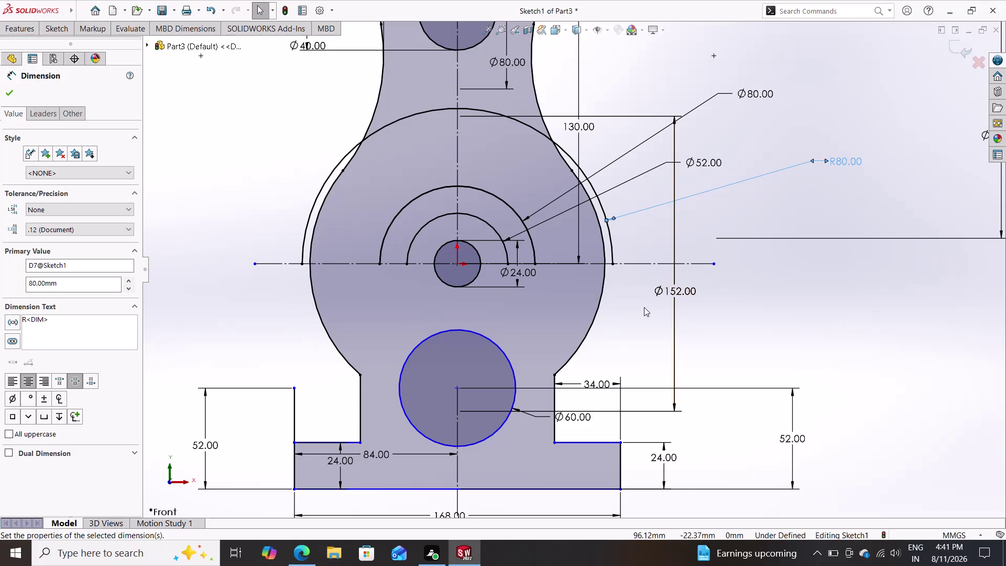
Cancel the pending R80 dimension on the outer lever-head arc.
key(Delete)
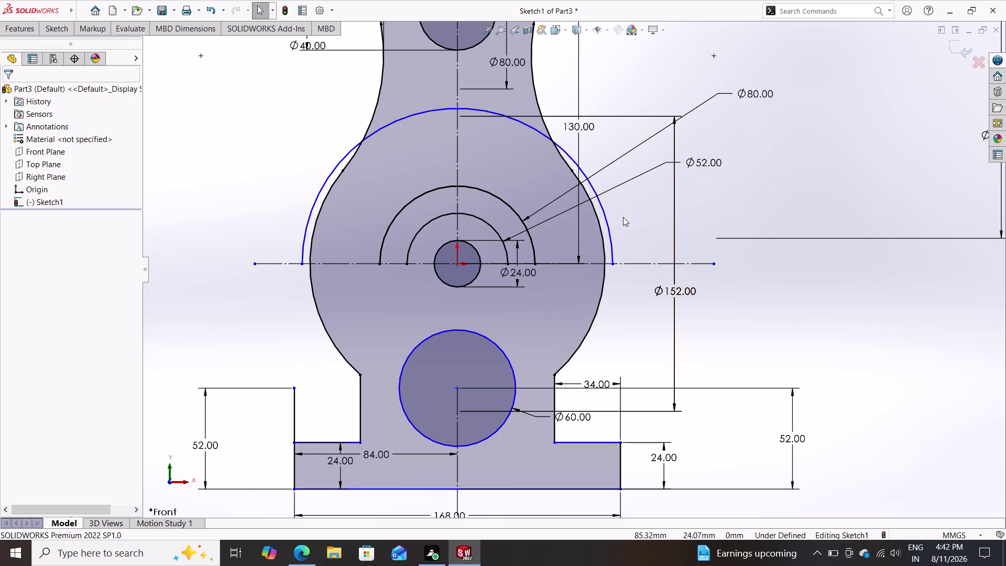
key(Delete)
key(Escape)
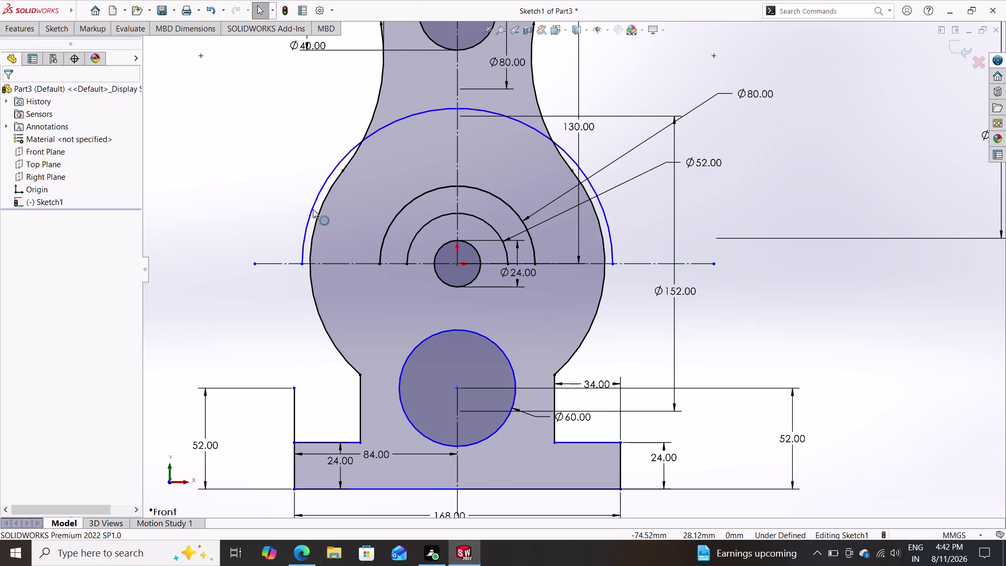
Delete the large outer arc sticking out beyond the lever head.
click(312, 209)
key(Delete)
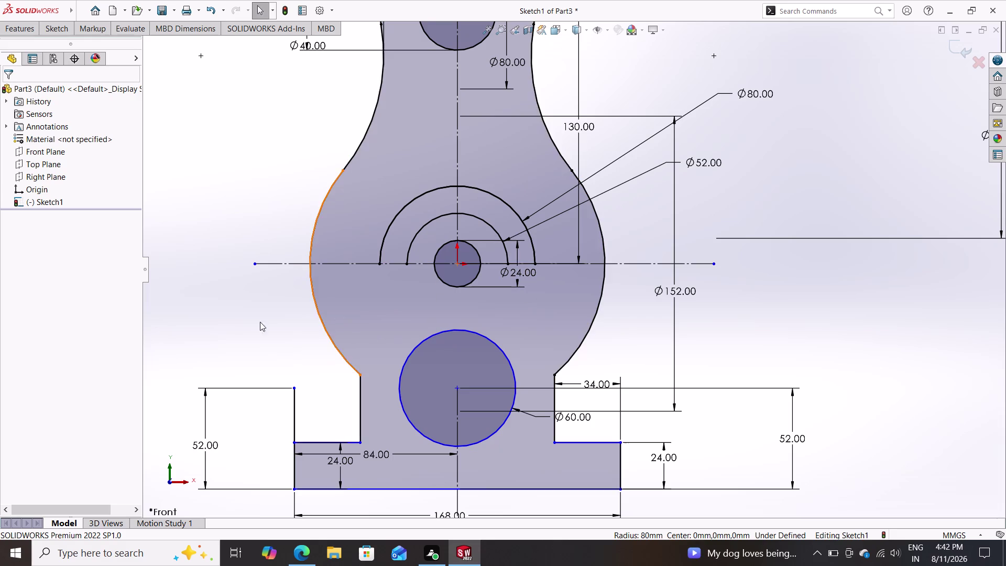
click(40, 34)
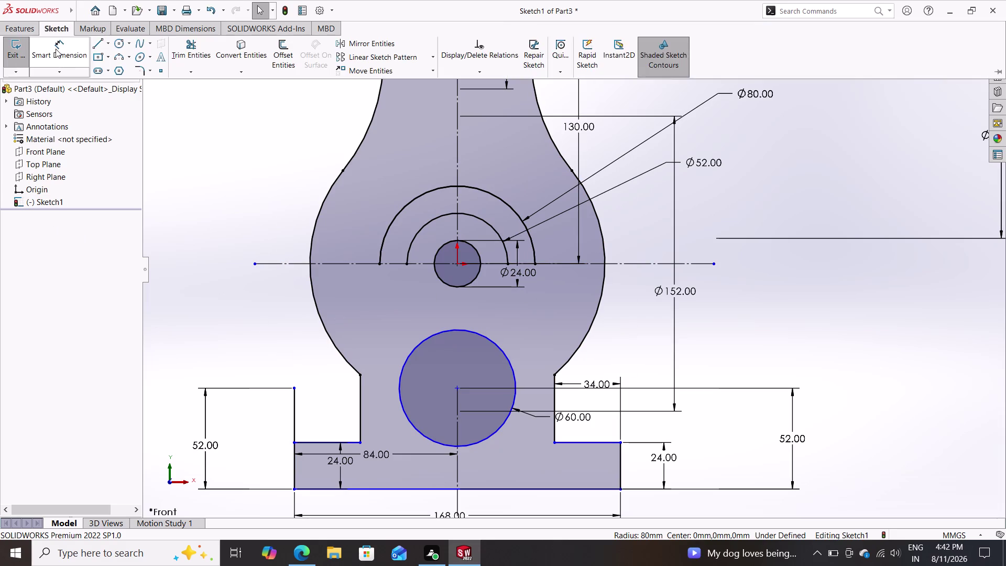
click(55, 48)
click(454, 387)
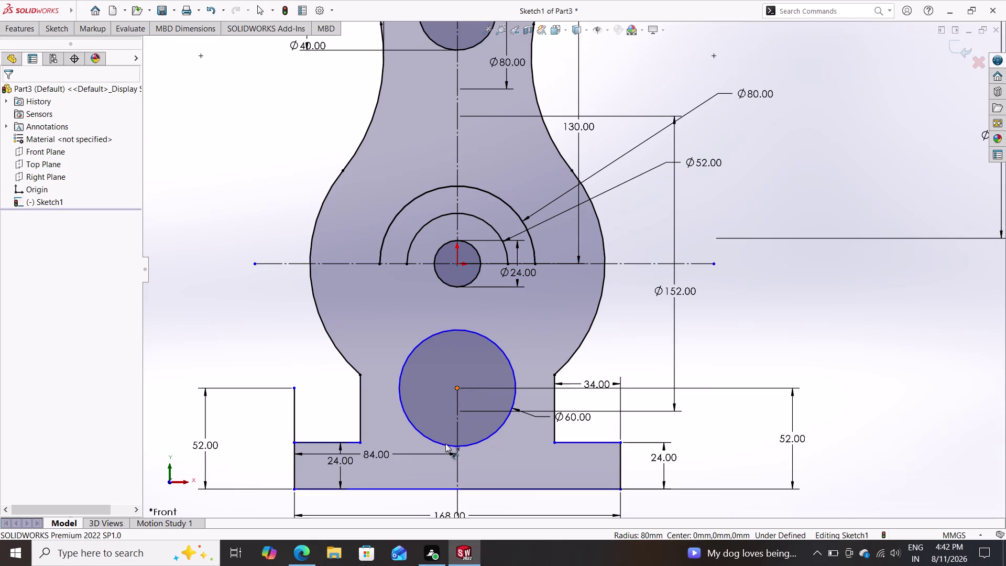
double_click(455, 486)
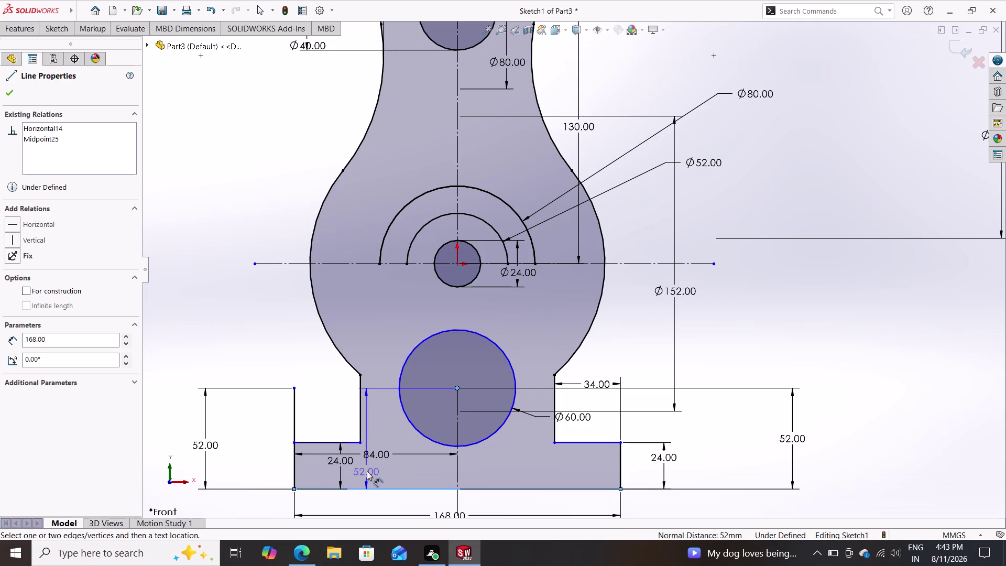
key(Escape)
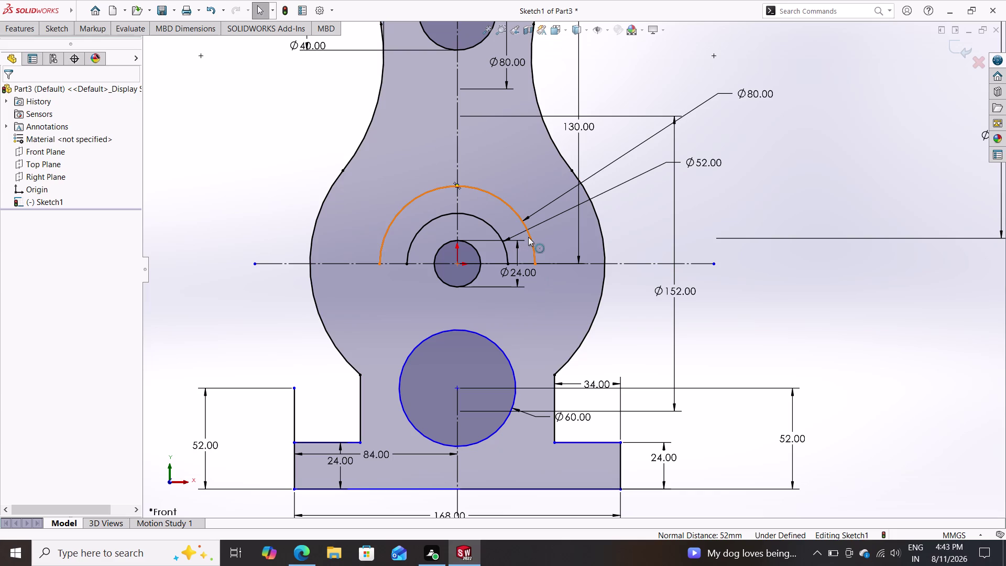
key(Escape)
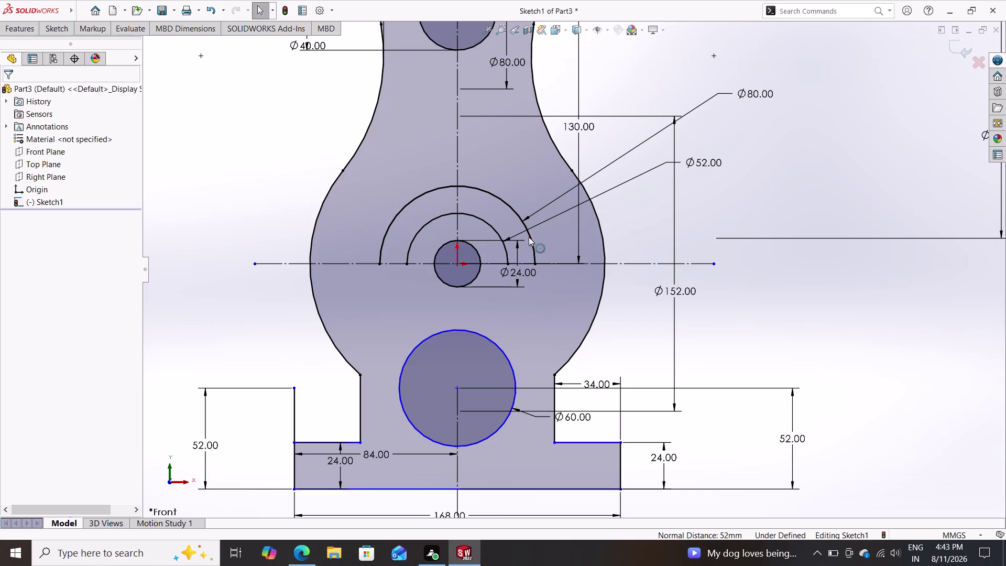
Delete the Ø80 arc around the centre hole and its diameter dimension.
click(530, 237)
key(Delete)
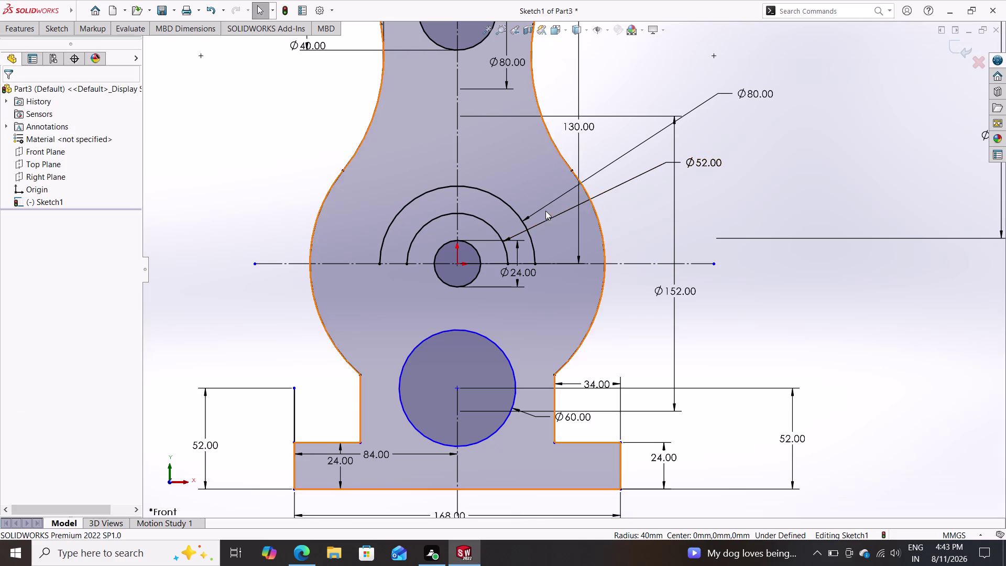
click(655, 132)
key(Delete)
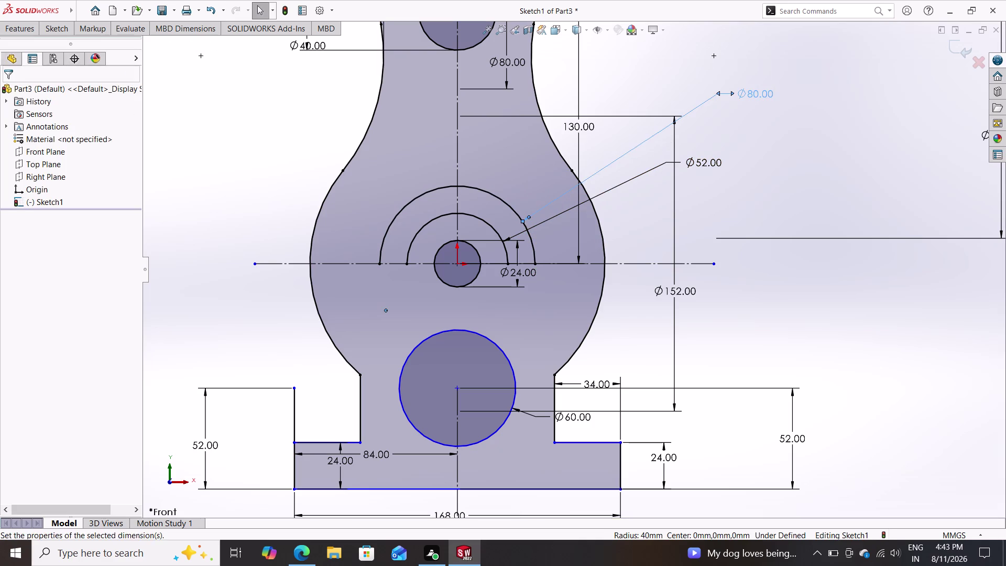
double_click(520, 215)
key(Delete)
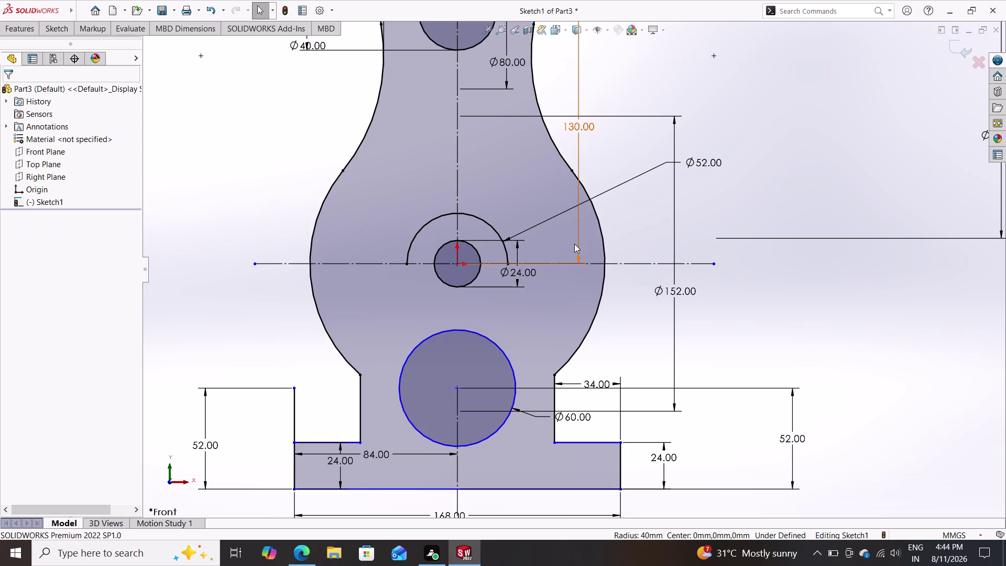
Delete the Ø52 arc, leaving only the Ø24 hole.
click(632, 176)
key(Delete)
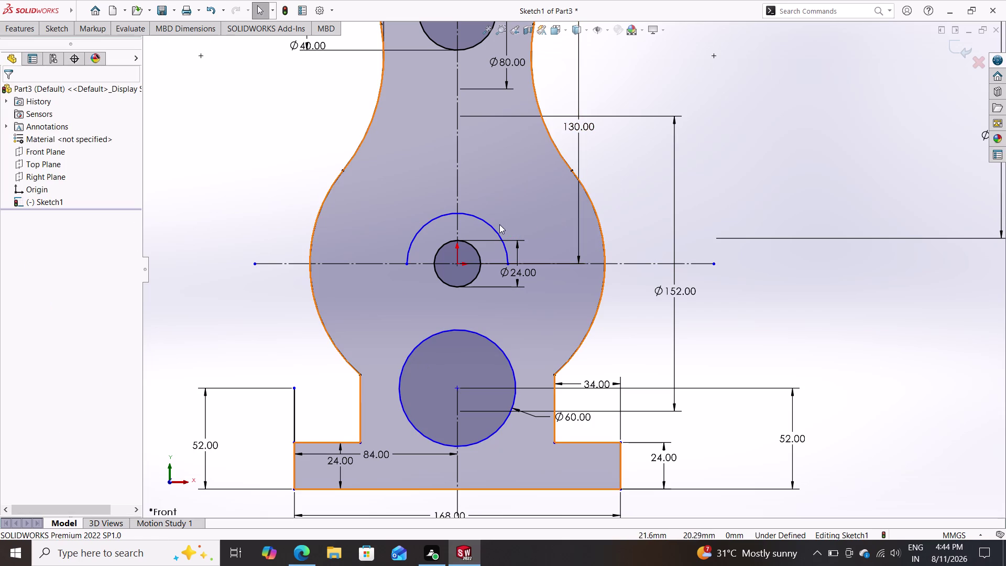
click(494, 228)
key(Delete)
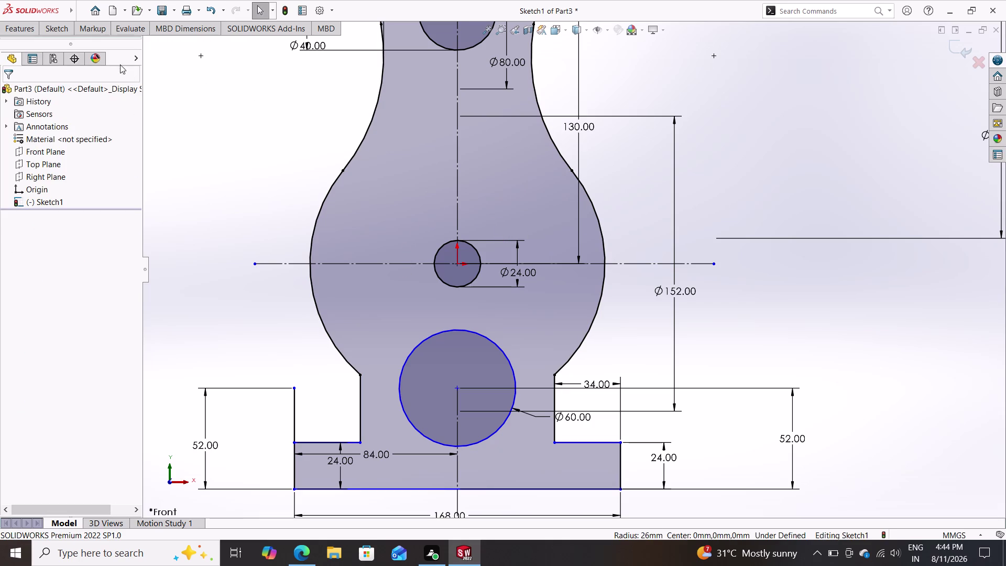
click(51, 36)
Draw a circle centred on the origin around the Ø24 hole.
click(52, 33)
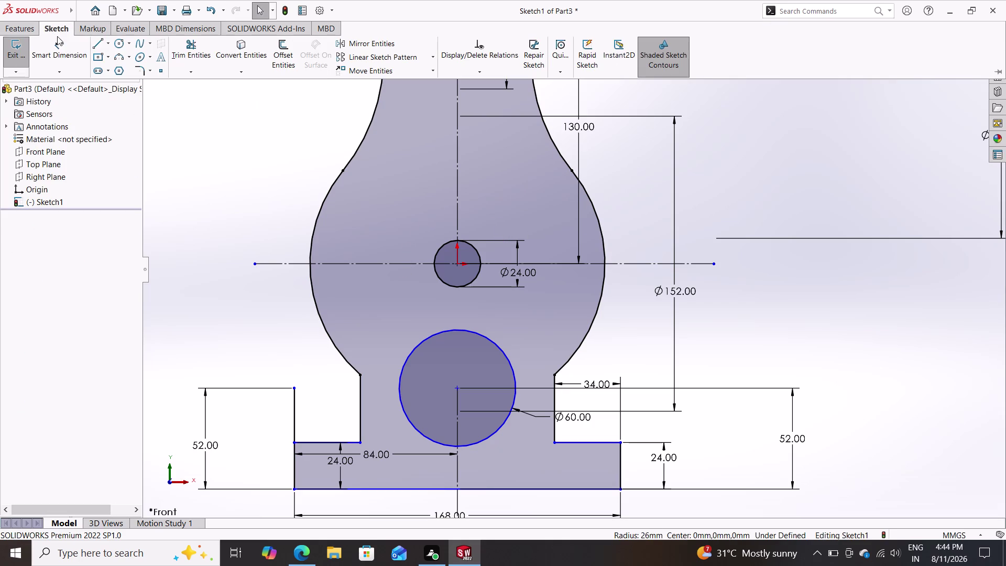
click(112, 46)
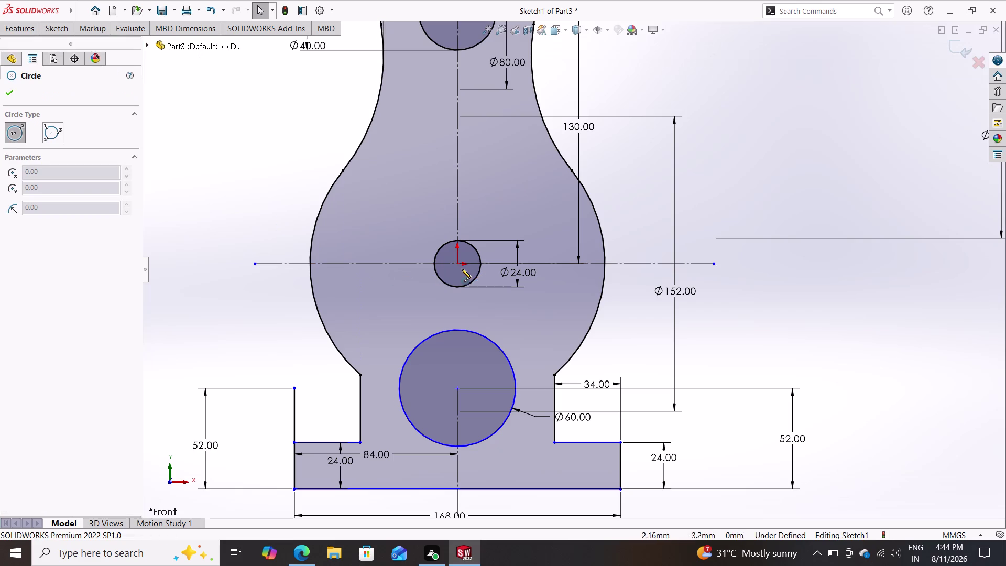
click(459, 264)
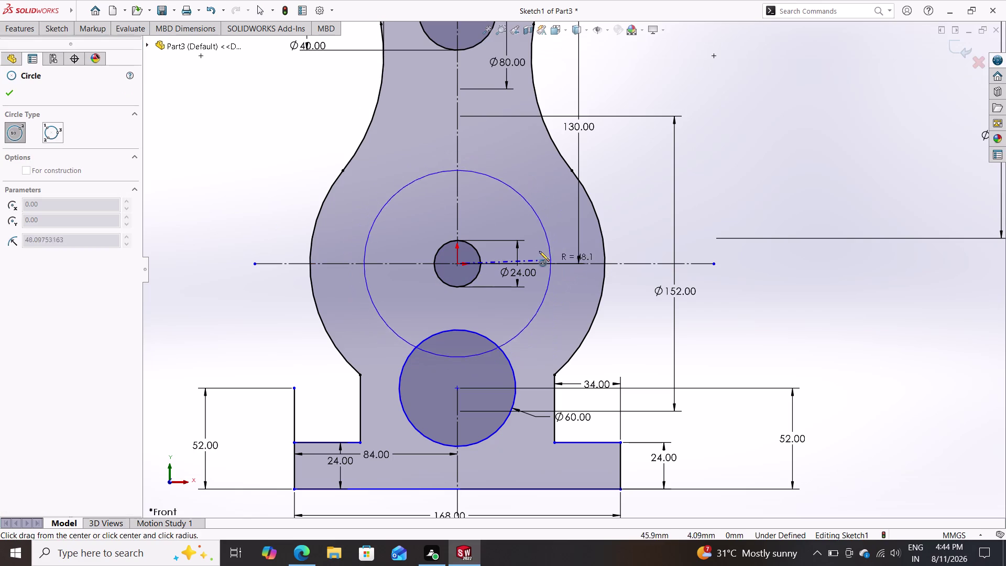
click(534, 241)
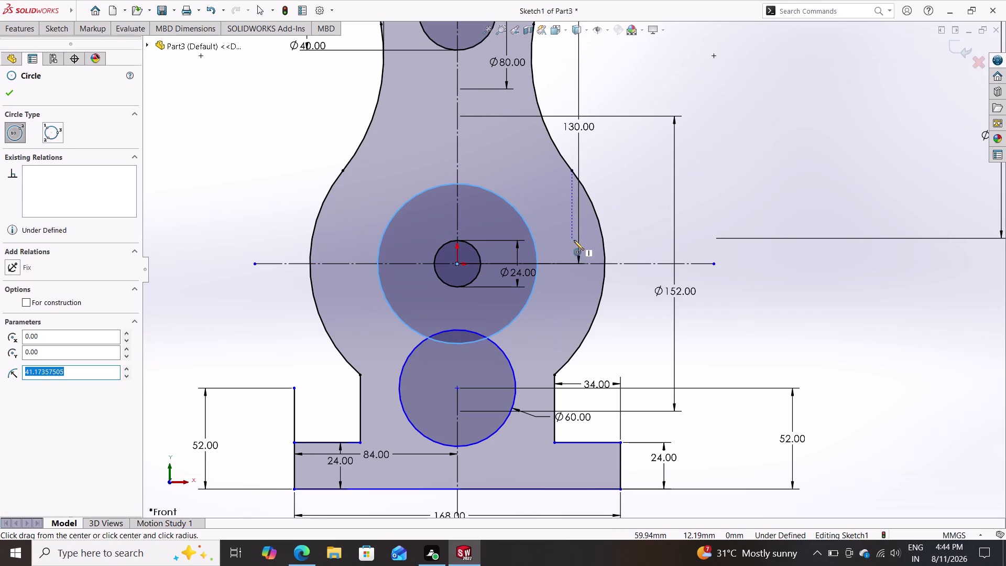
key(Escape)
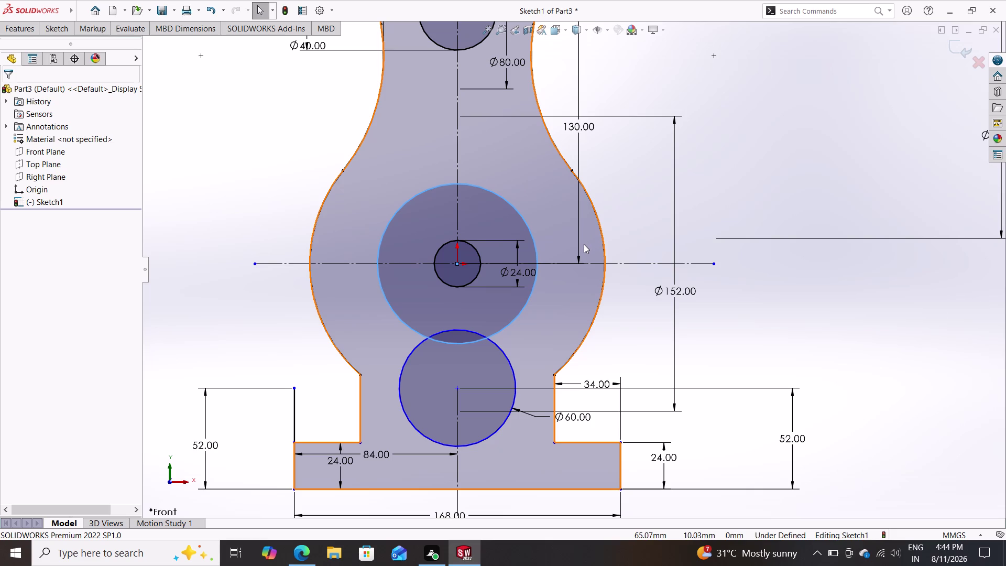
Dimension the new circle to Ø52 by entering 26+26.
click(54, 26)
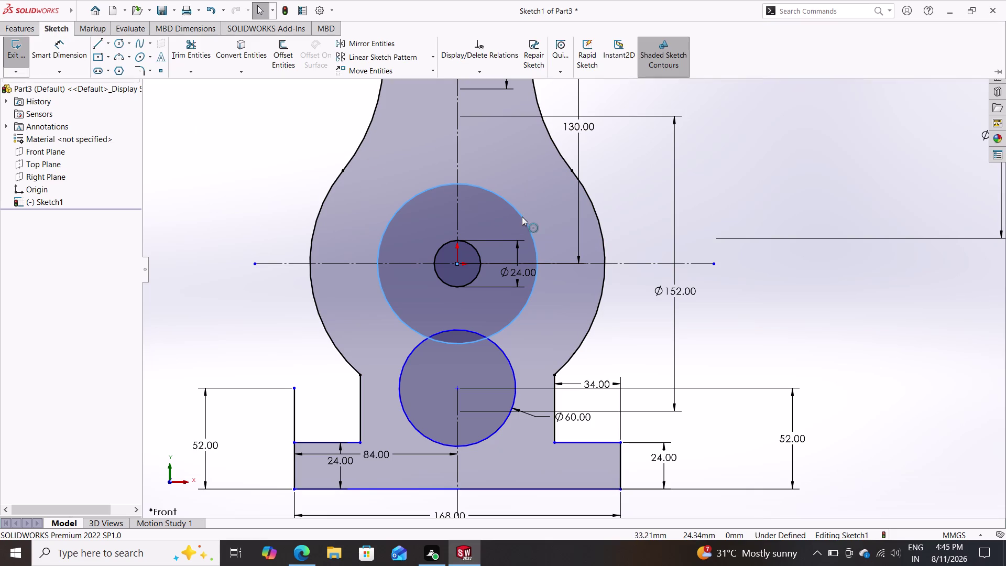
click(521, 216)
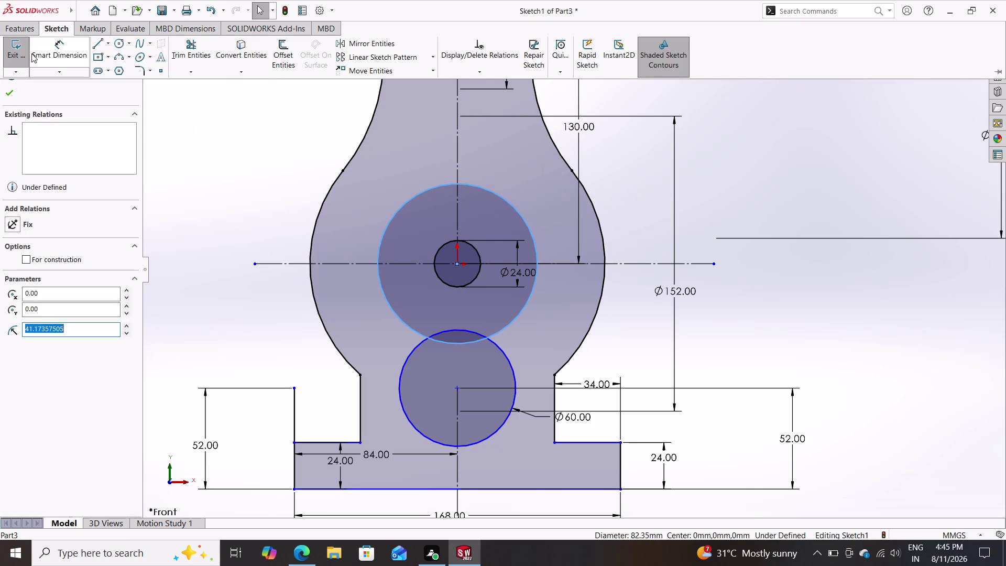
click(43, 46)
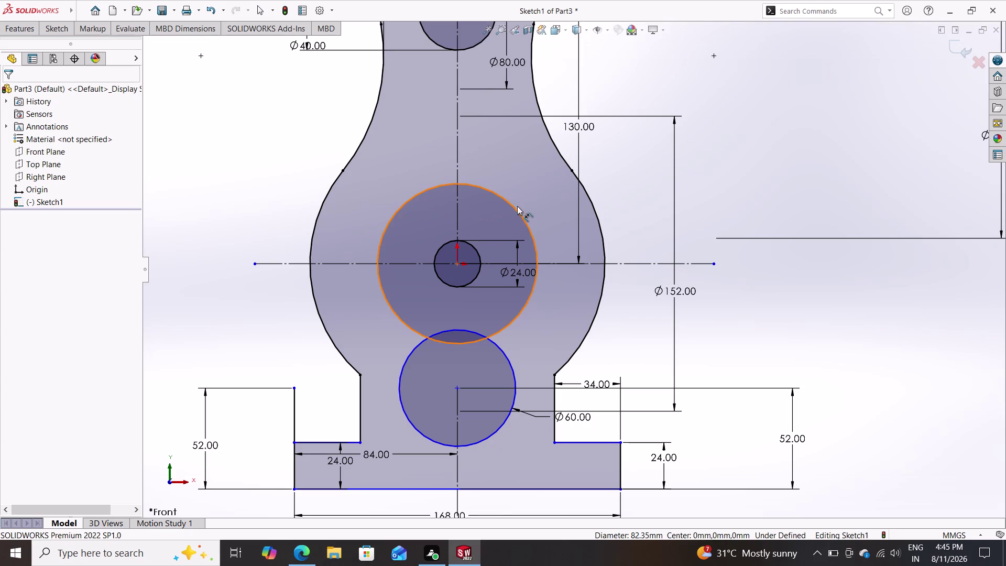
click(515, 210)
click(750, 142)
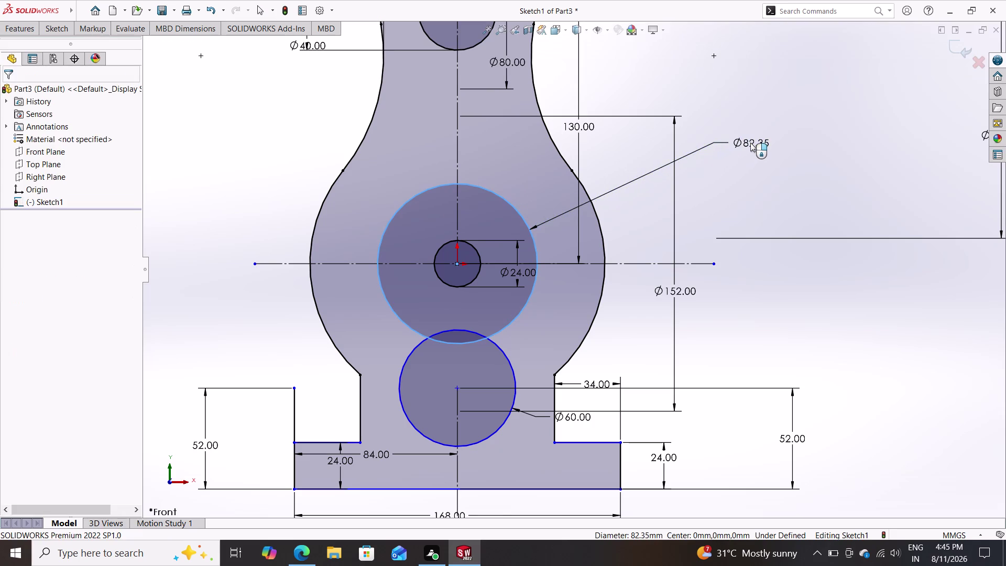
text(26+)
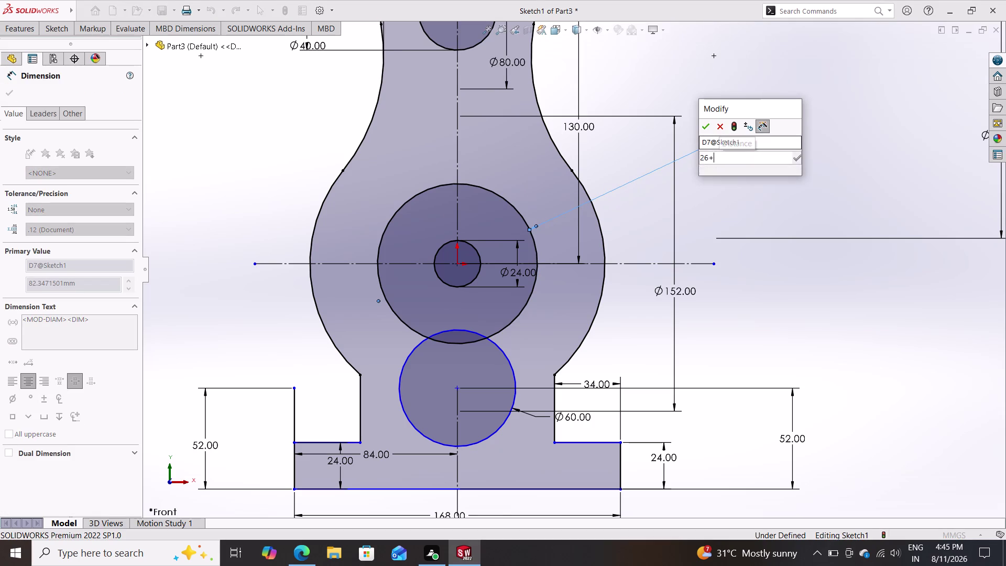
text(26)
key(Return)
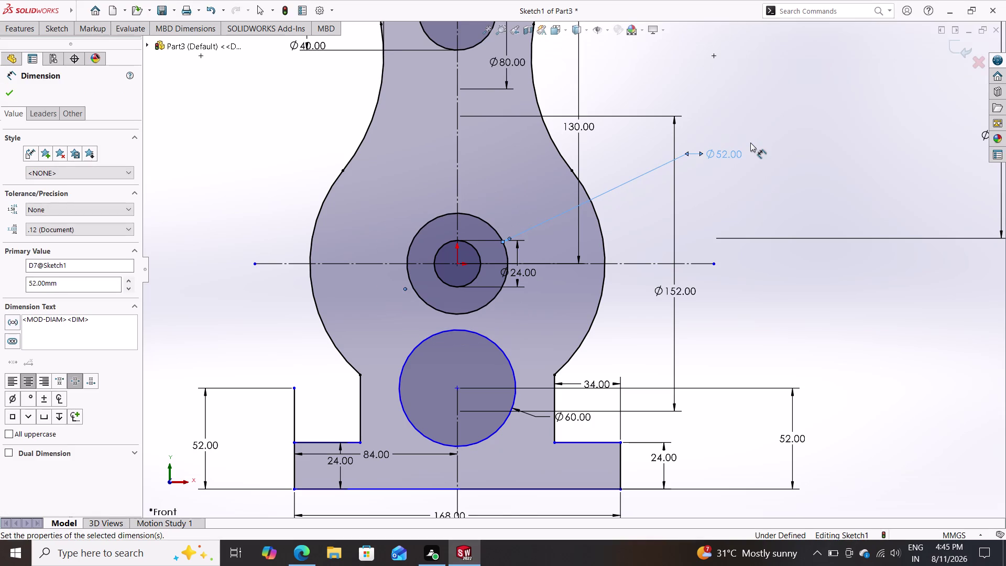
key(Escape)
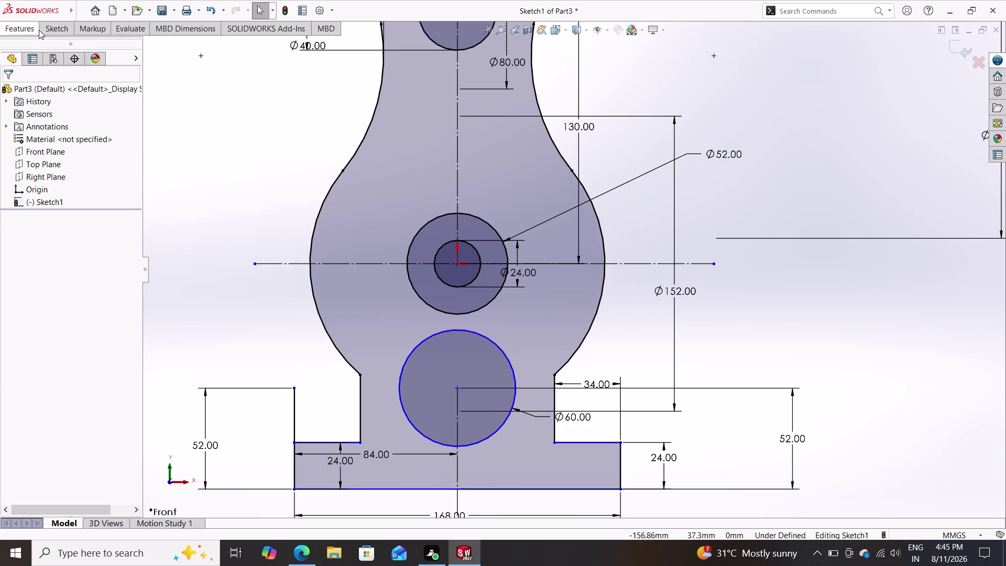
Trim the Ø52 circle down to a half-arc around the Ø24 hole.
click(51, 24)
click(68, 49)
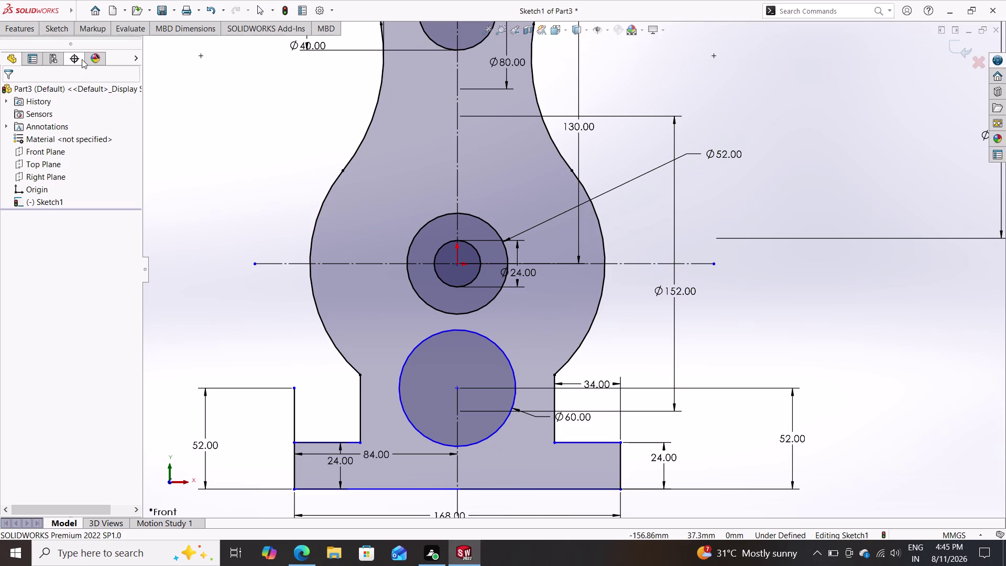
click(65, 29)
click(96, 30)
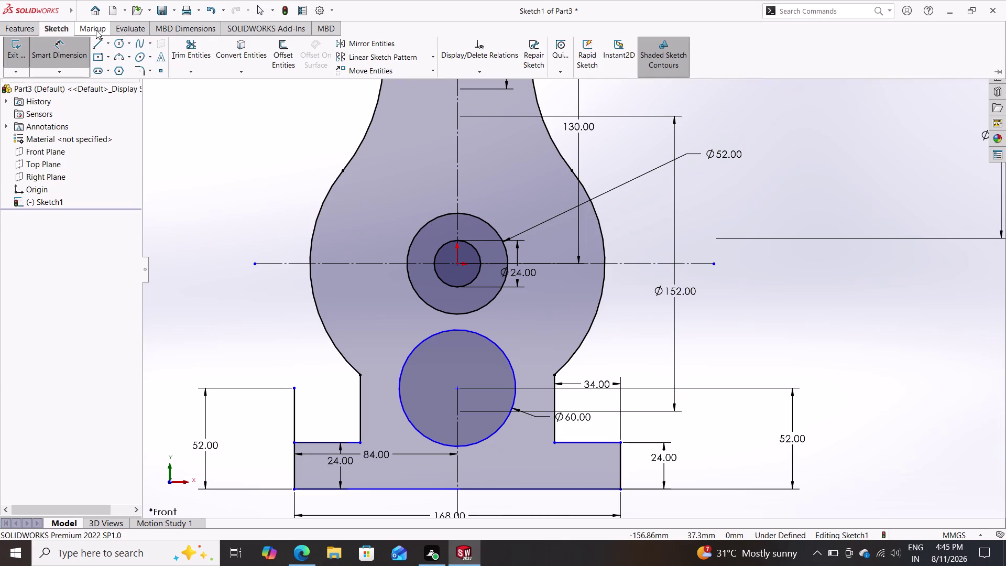
click(64, 29)
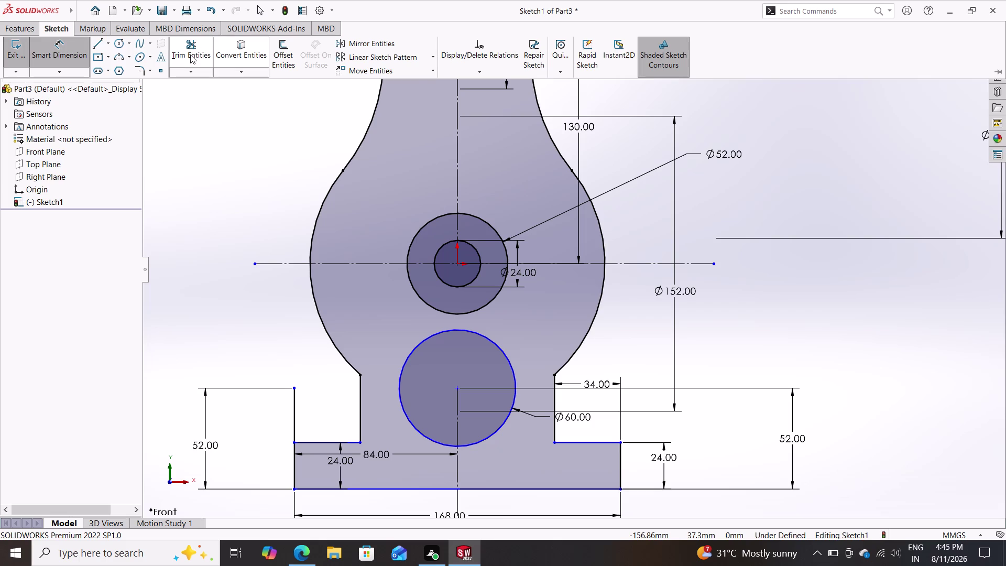
click(191, 55)
click(410, 286)
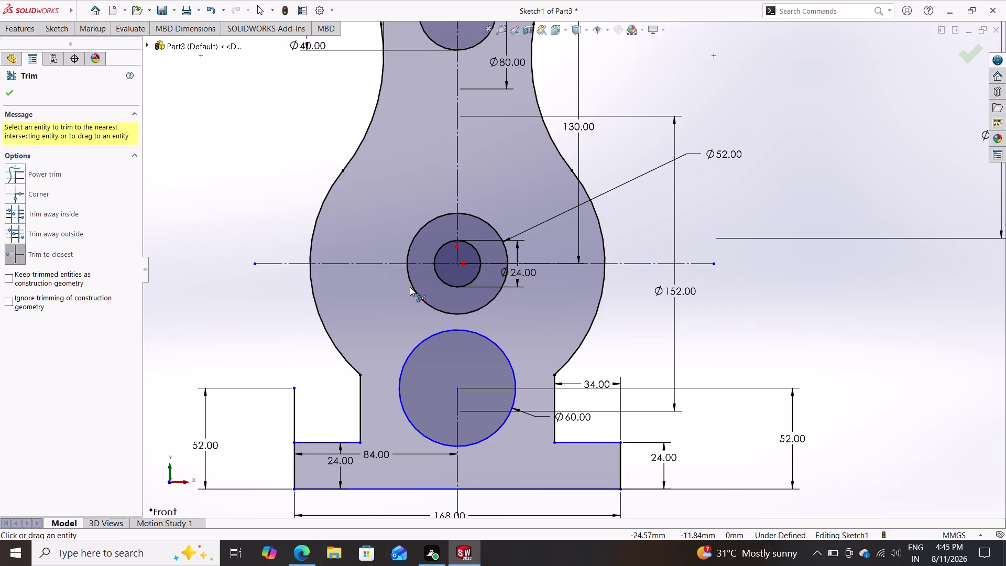
key(Escape)
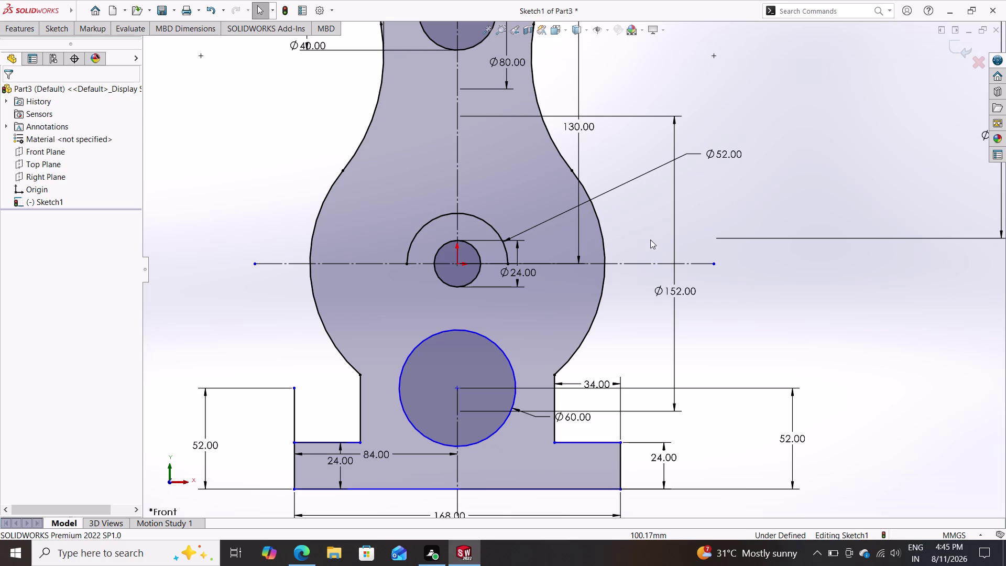
click(56, 32)
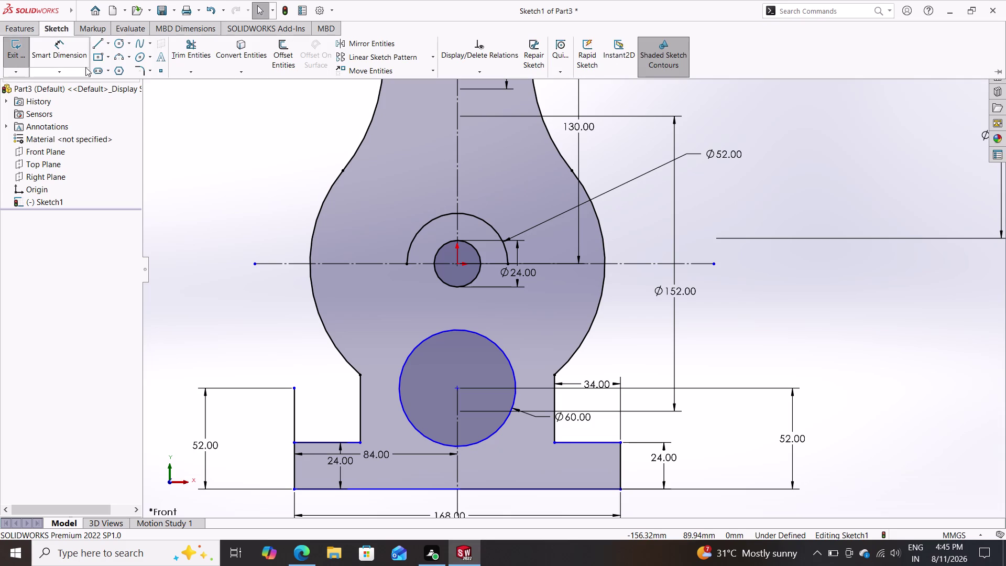
click(116, 42)
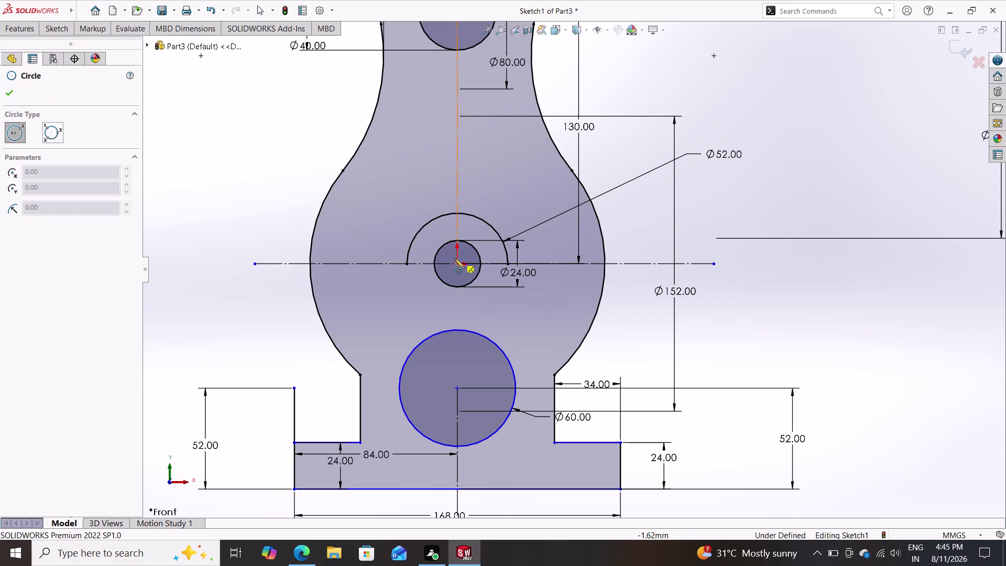
Draw an origin-centred circle and dimension it Ø72 (36+36).
click(456, 261)
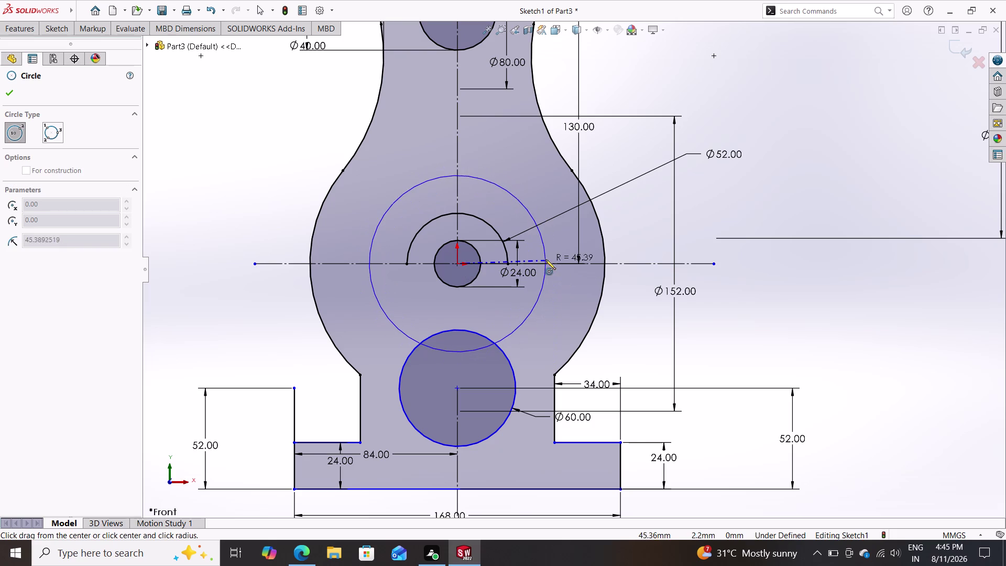
click(541, 256)
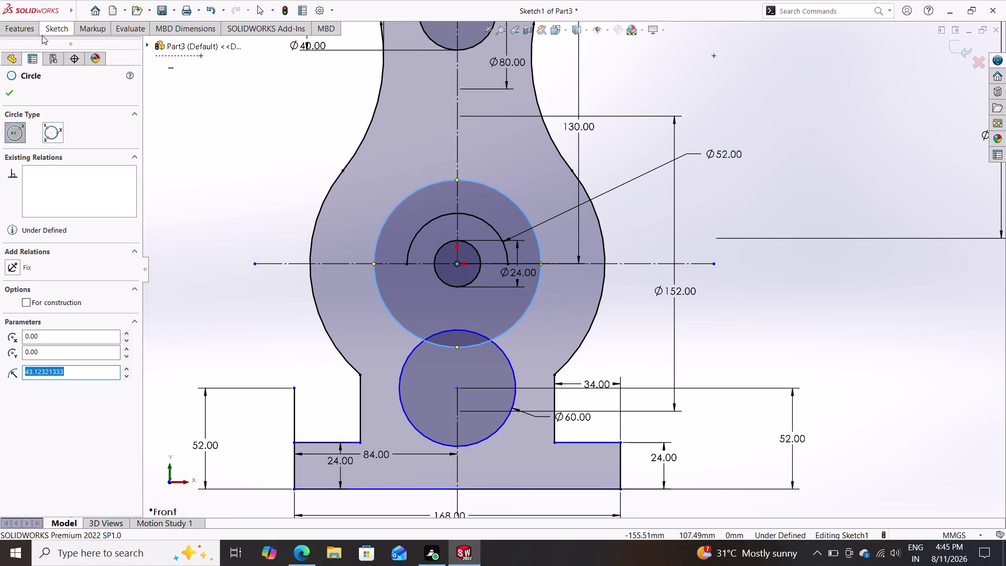
click(50, 30)
click(62, 48)
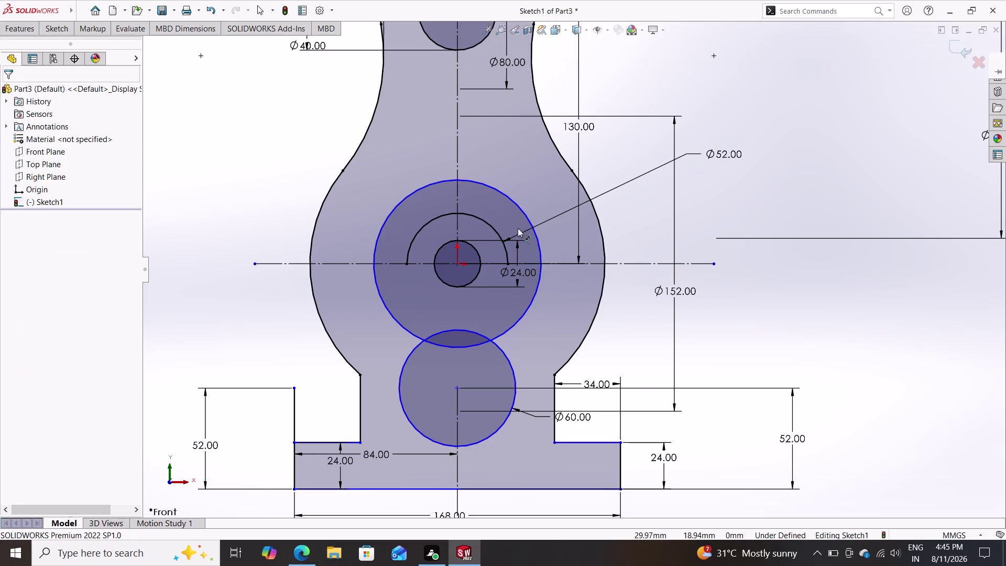
click(527, 220)
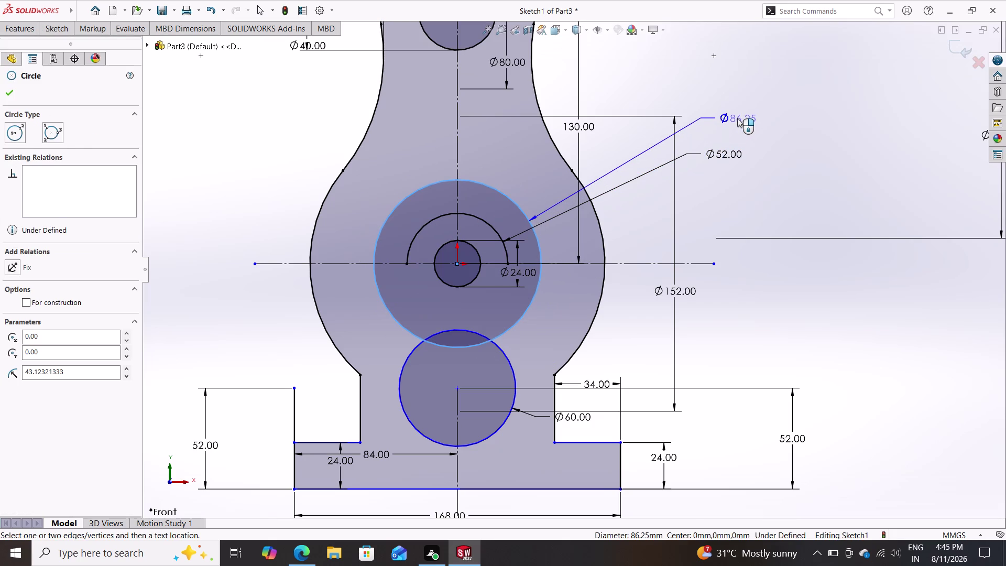
click(737, 118)
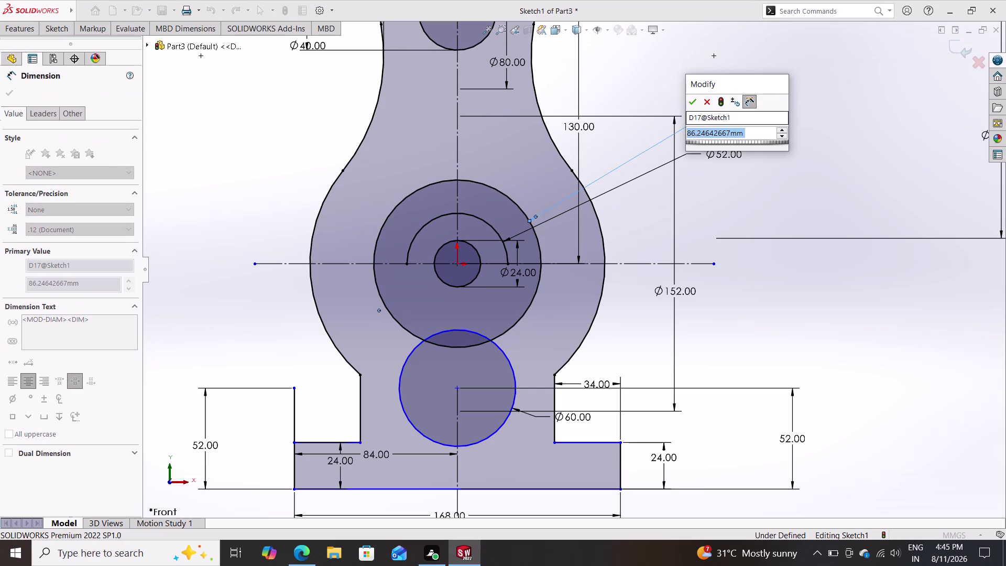
text(36+36)
key(Return)
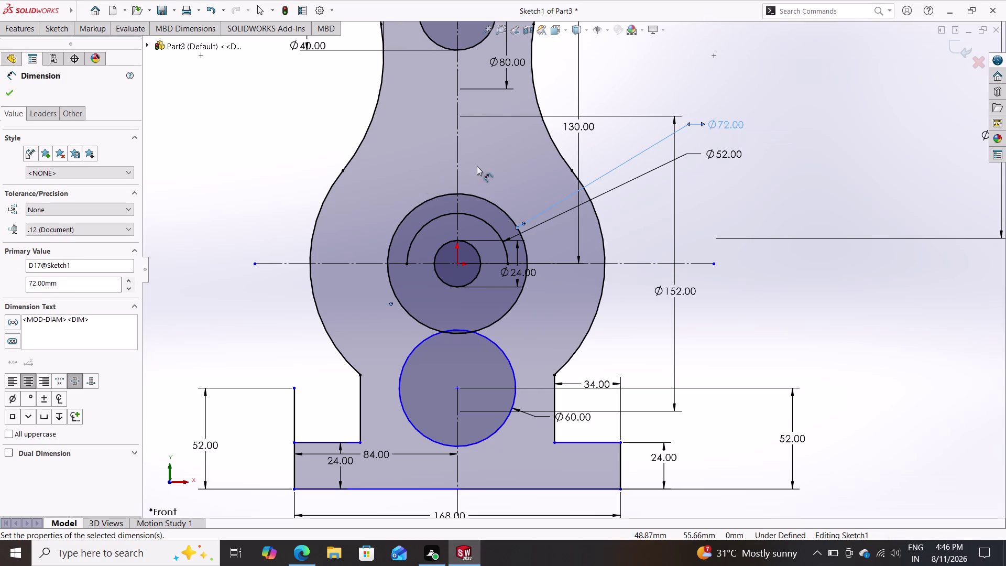
Trim away the lower half of the Ø72 circle.
click(51, 28)
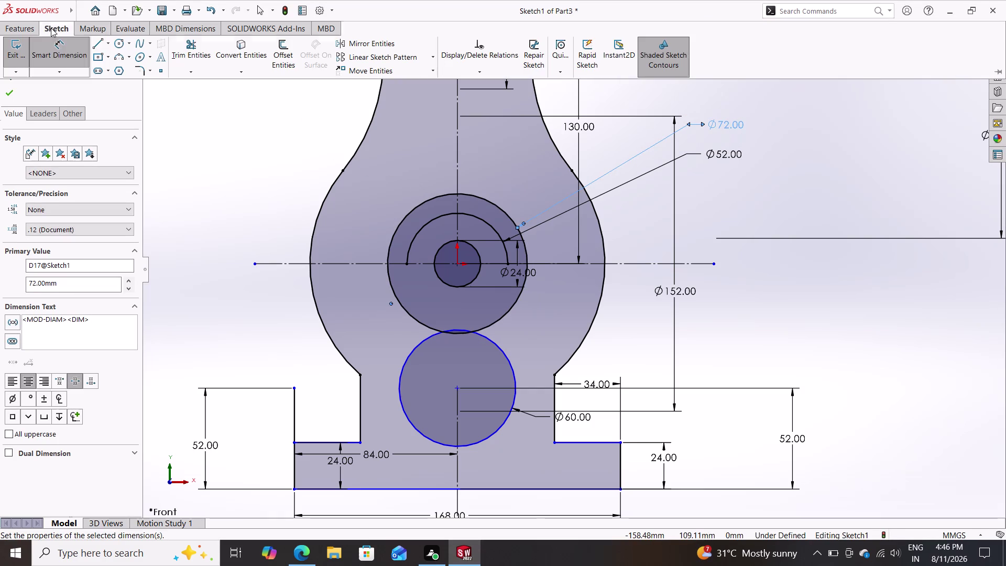
click(194, 52)
click(396, 295)
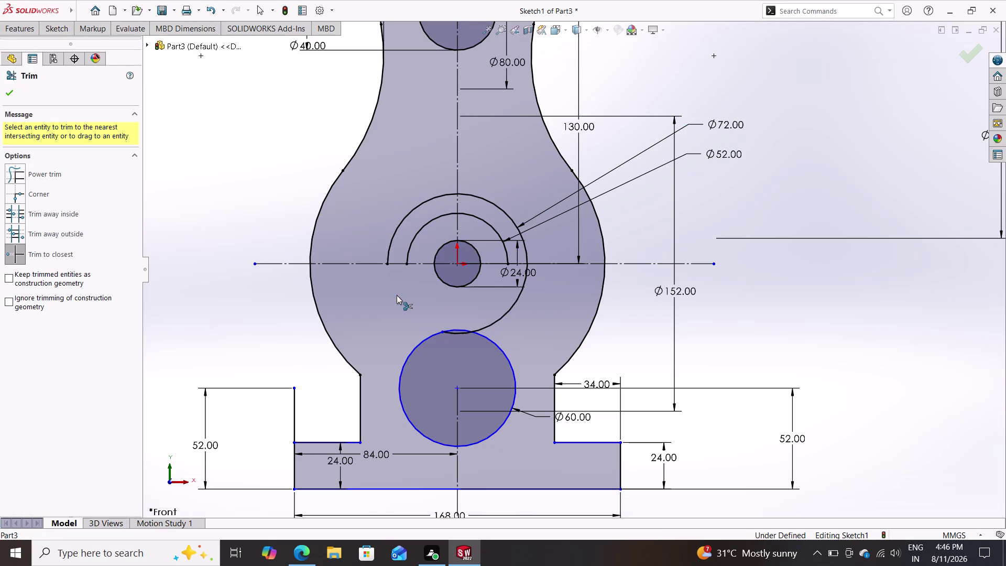
click(511, 308)
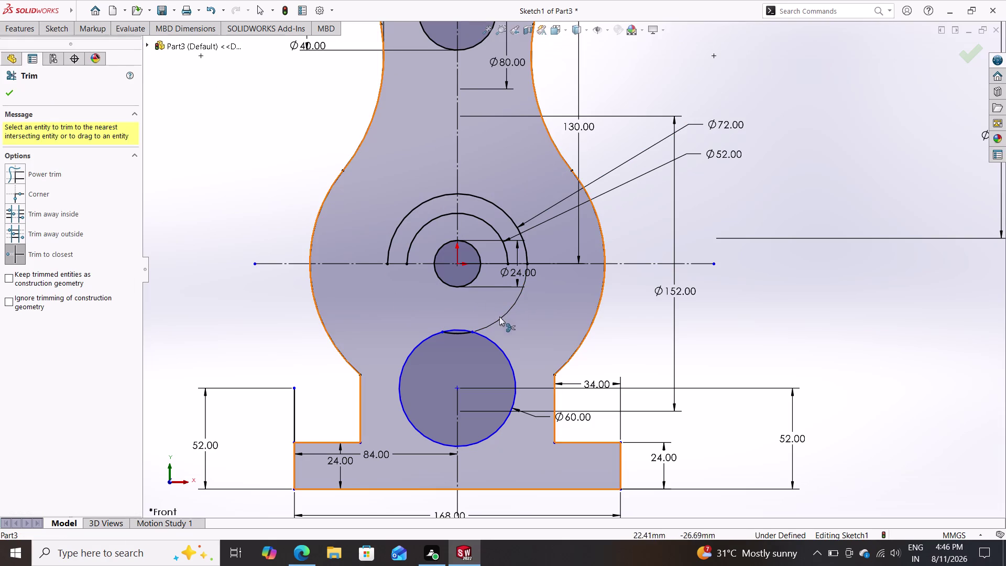
click(462, 335)
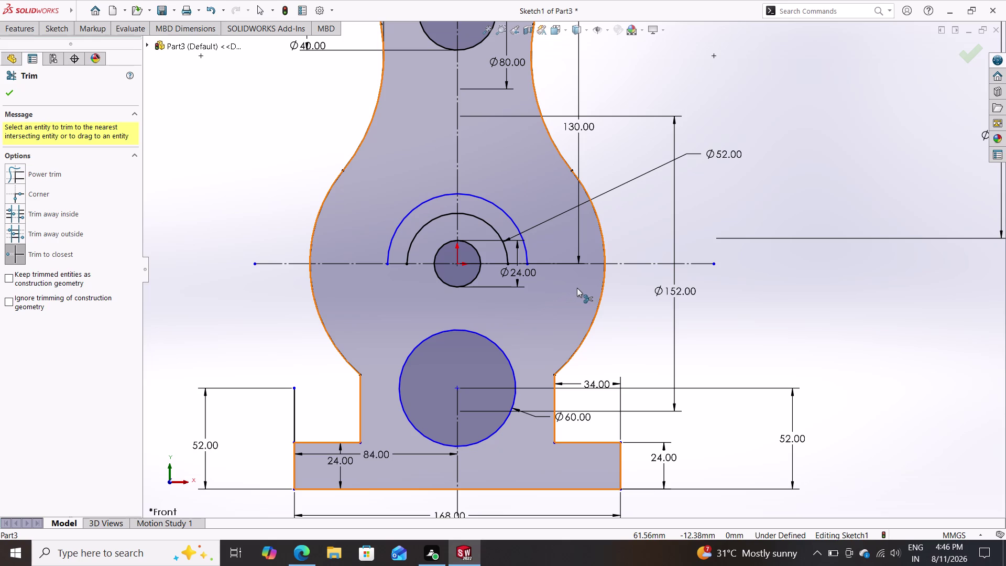
key(Escape)
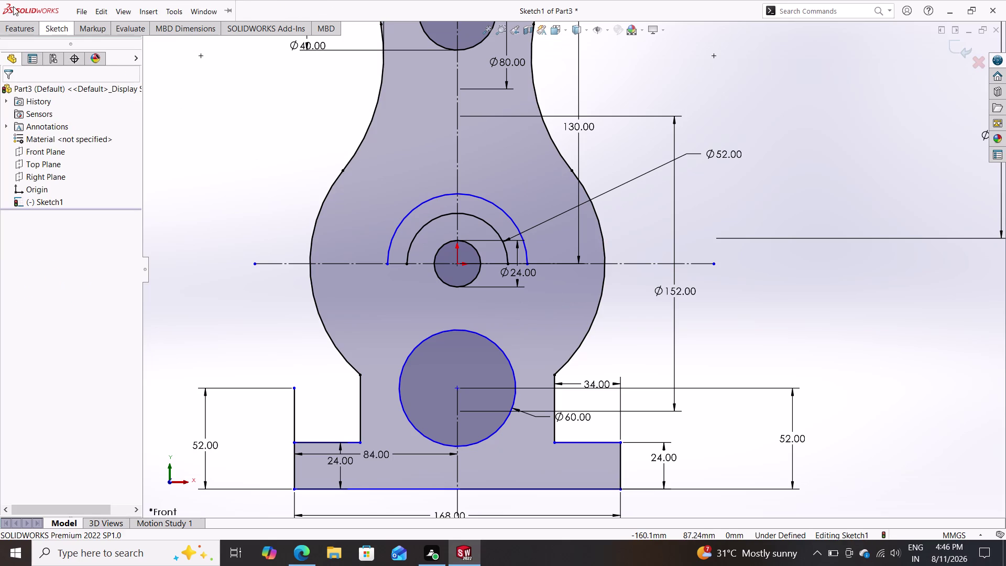
click(49, 29)
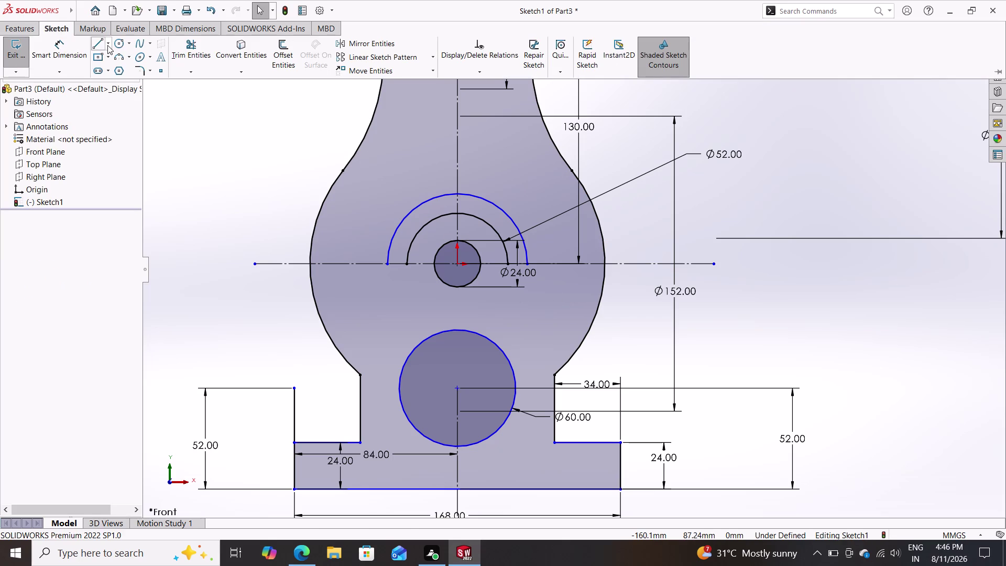
Give the outer half-arc above the Ø52 arc a 36 mm radius dimension.
click(70, 53)
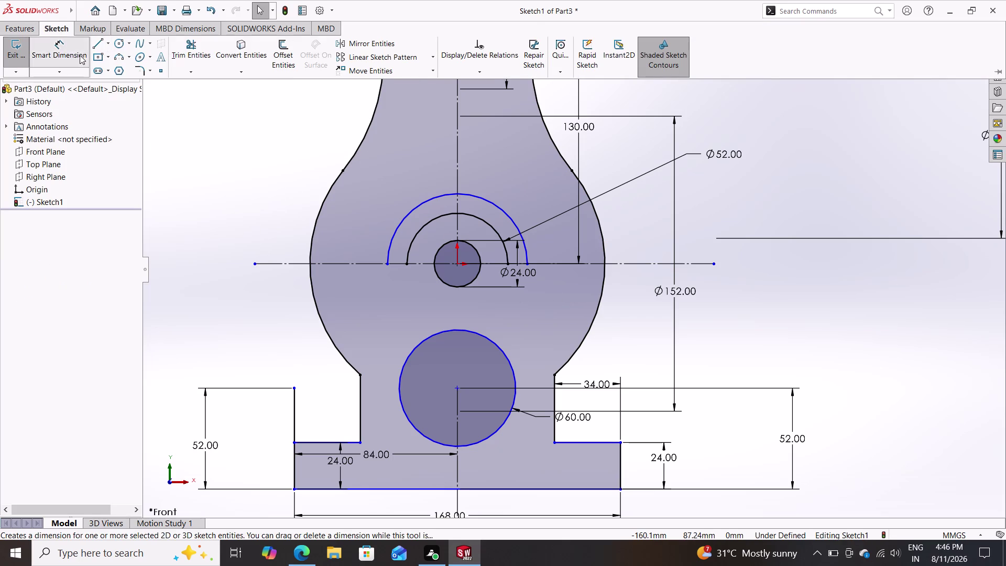
click(495, 202)
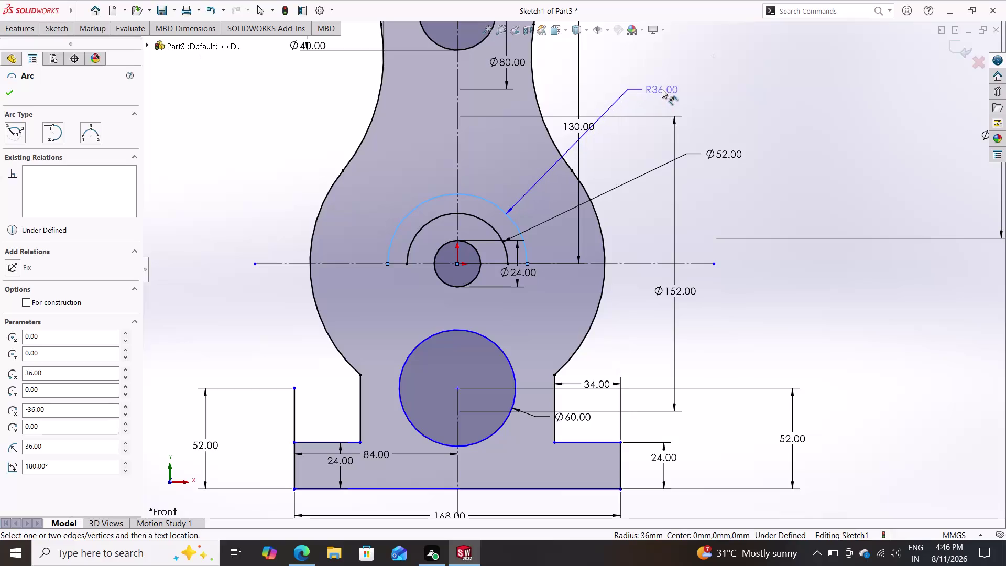
click(663, 85)
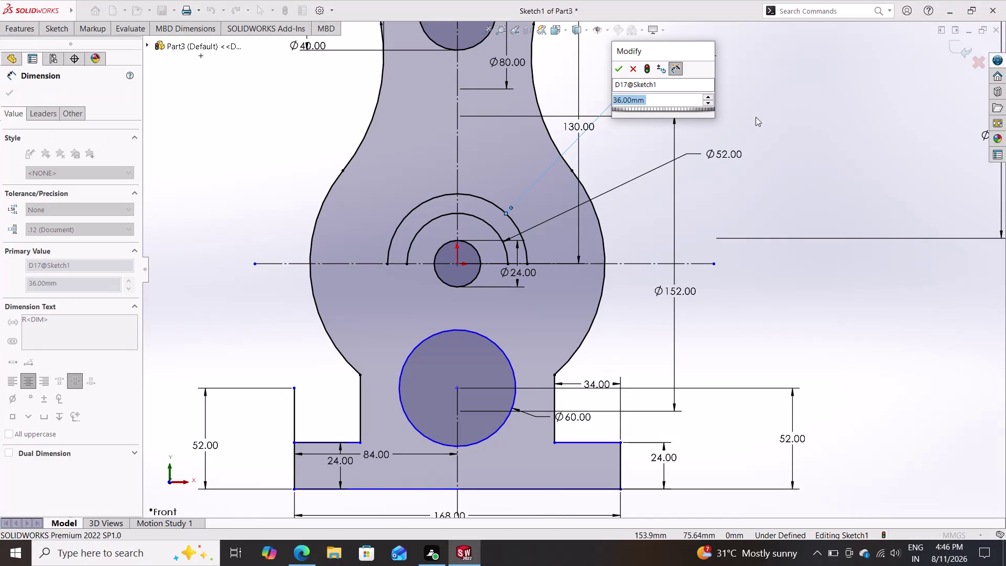
key(Return)
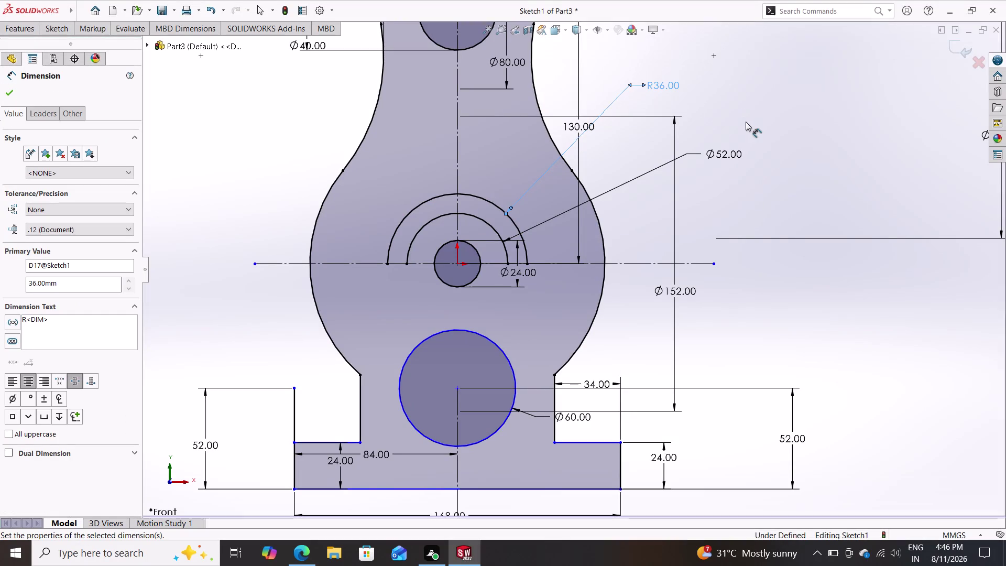
key(Escape)
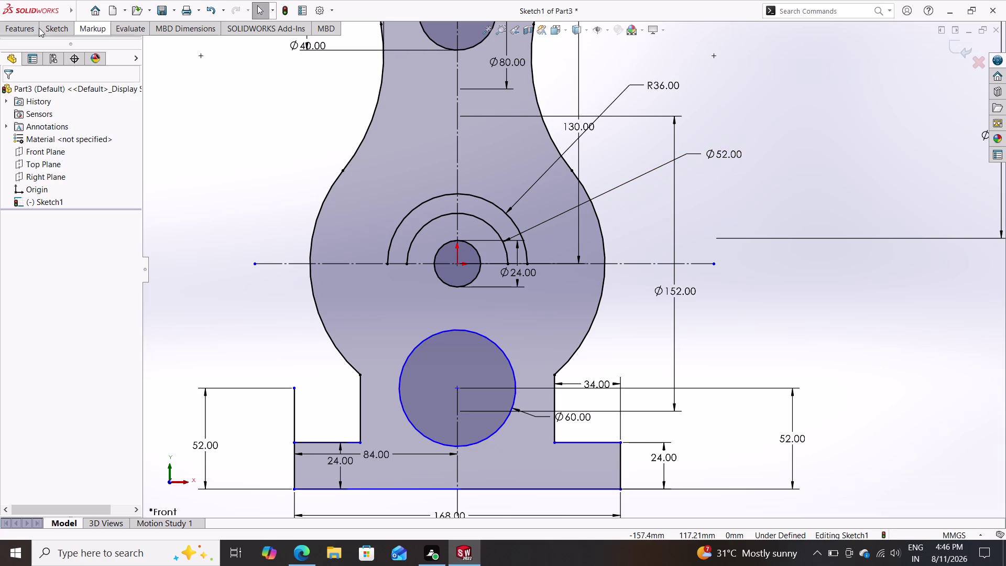
click(52, 26)
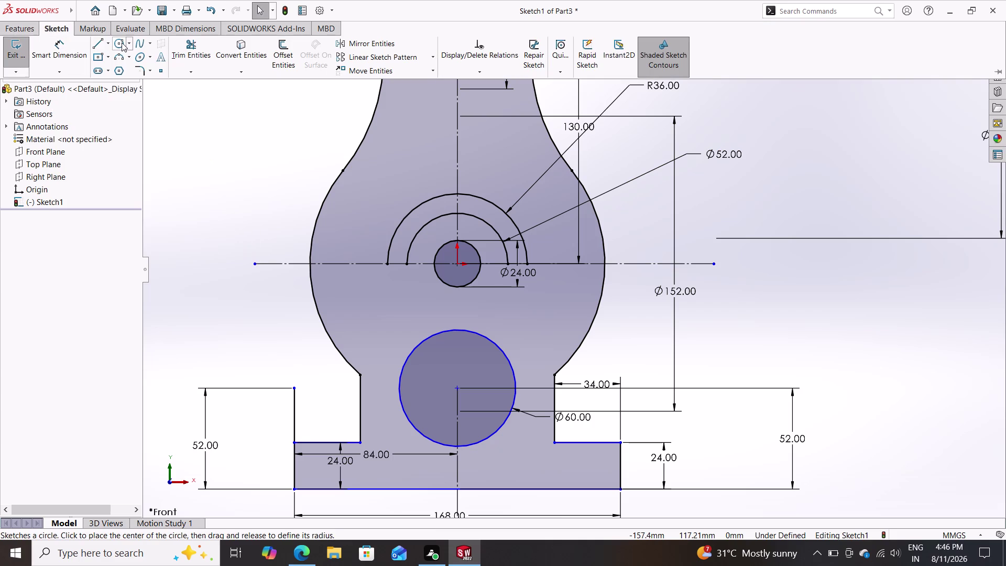
Draw an origin-centred circle and dimension it Ø80 (40+40).
click(121, 42)
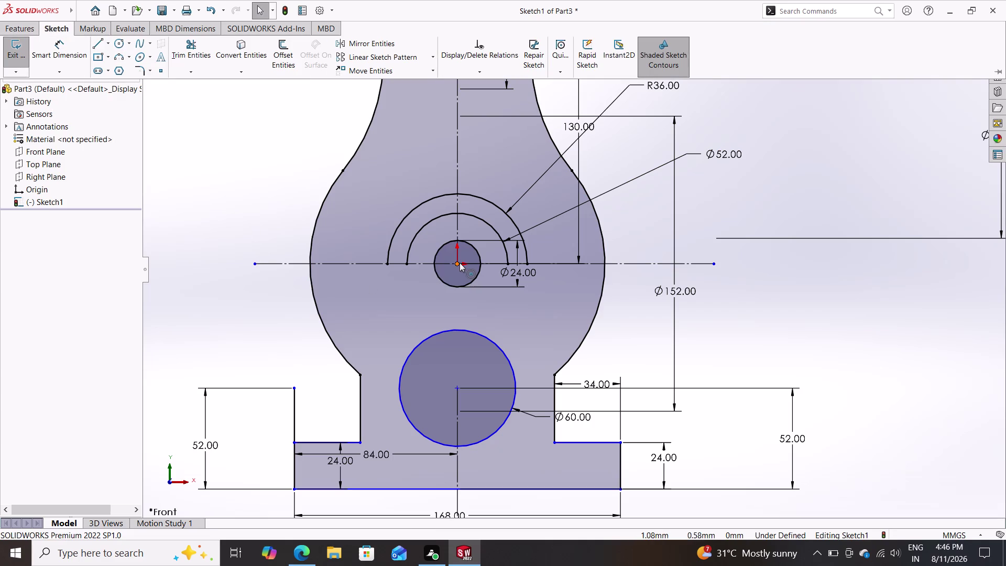
click(459, 262)
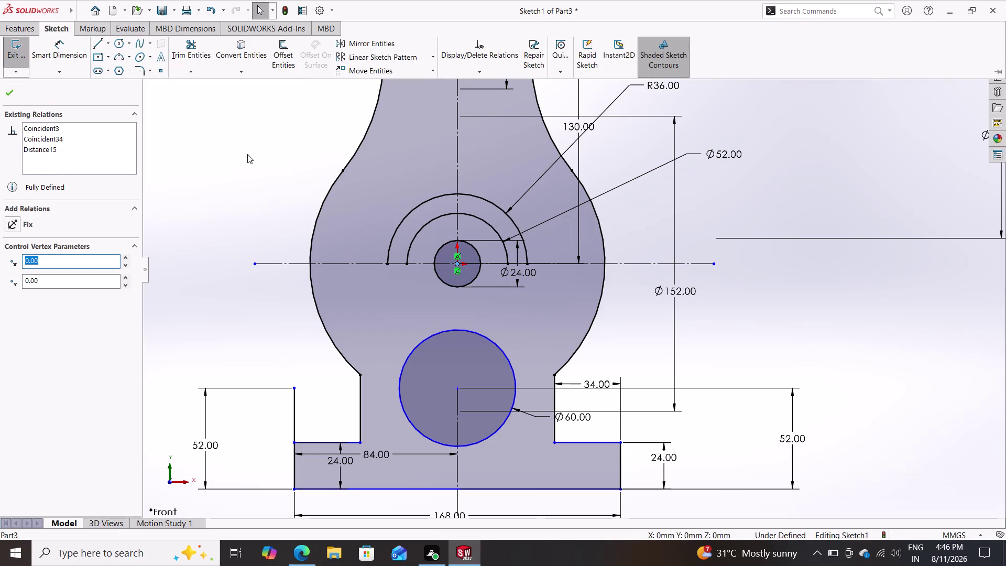
click(117, 42)
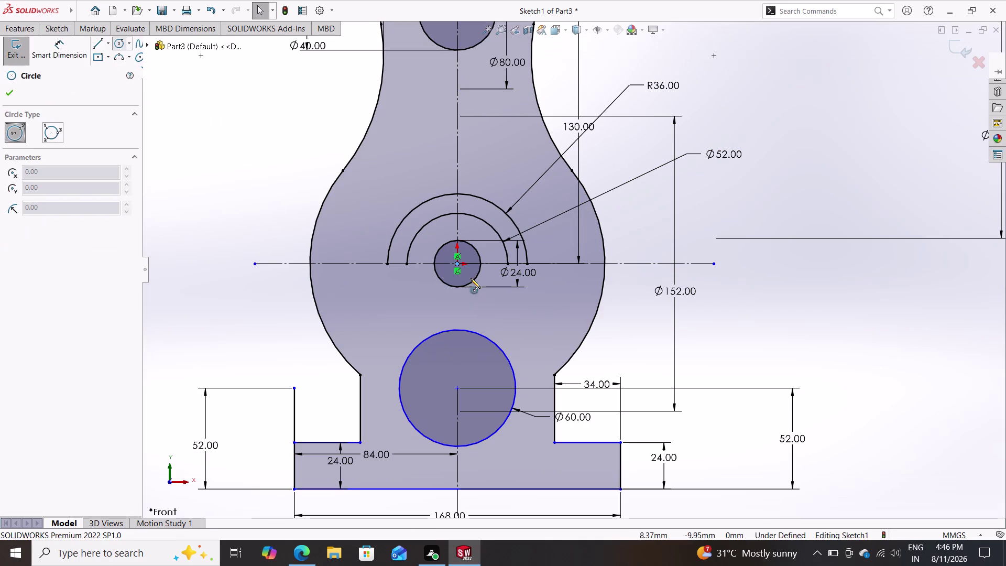
click(456, 263)
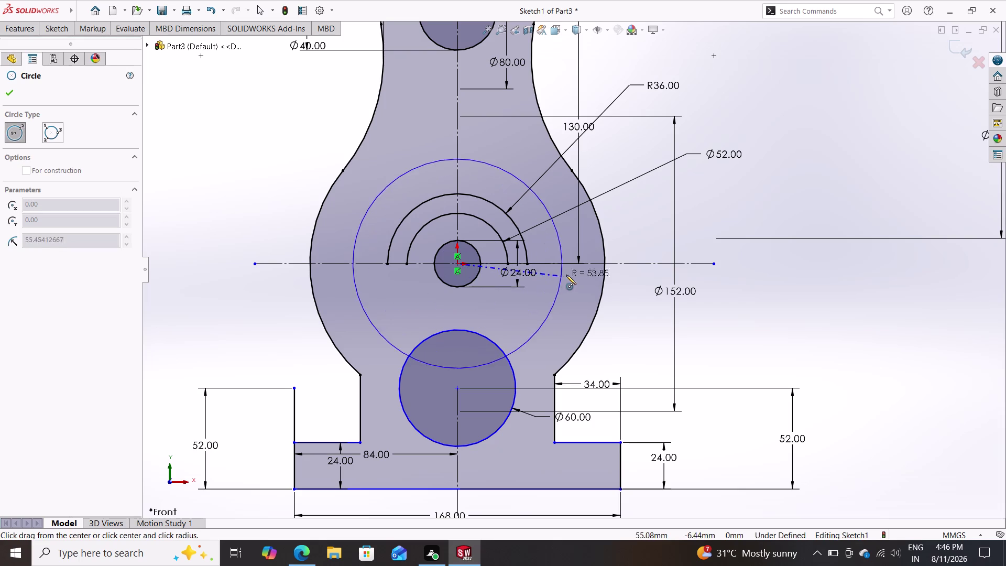
click(565, 268)
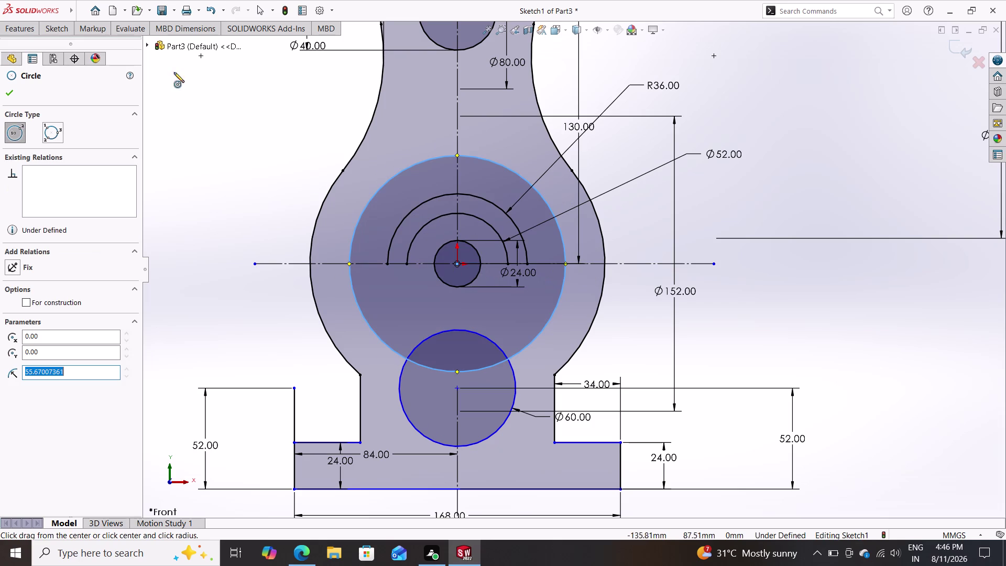
click(69, 25)
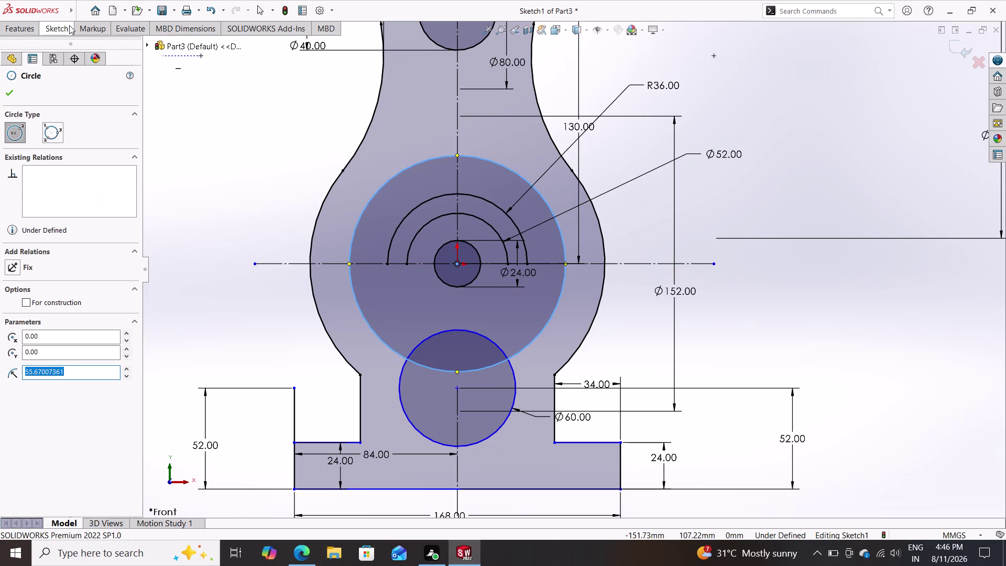
click(71, 49)
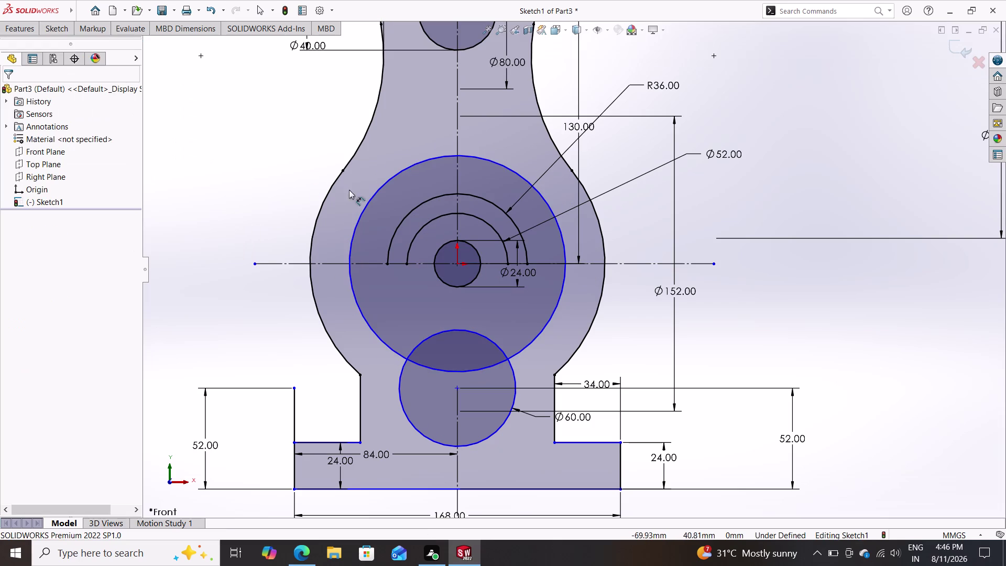
double_click(525, 178)
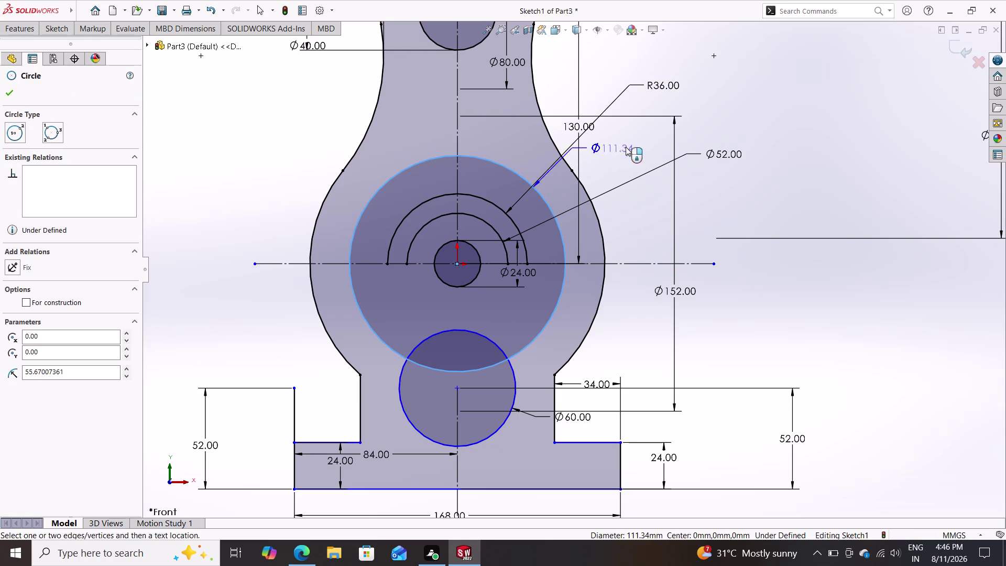
click(755, 107)
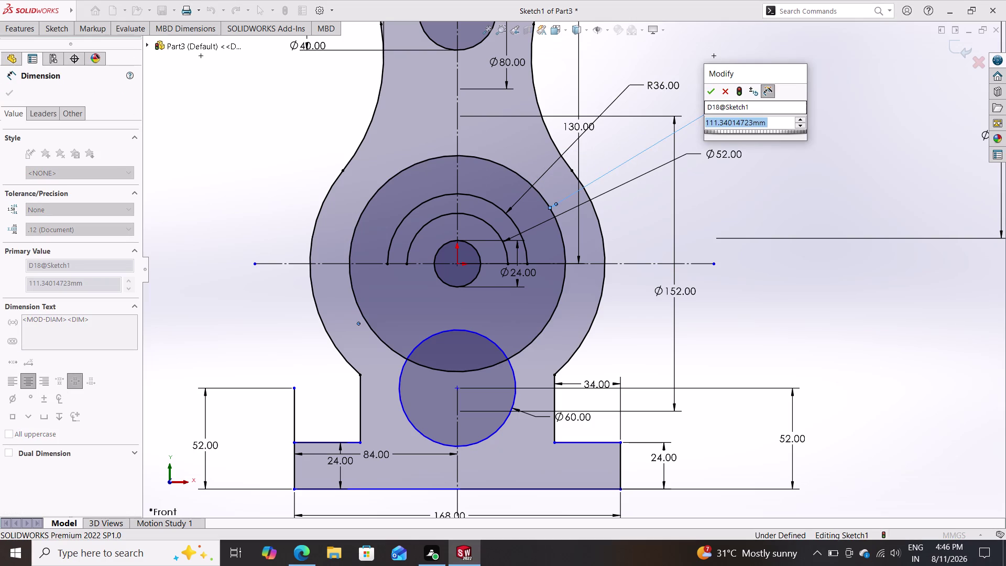
text(40+40)
key(Return)
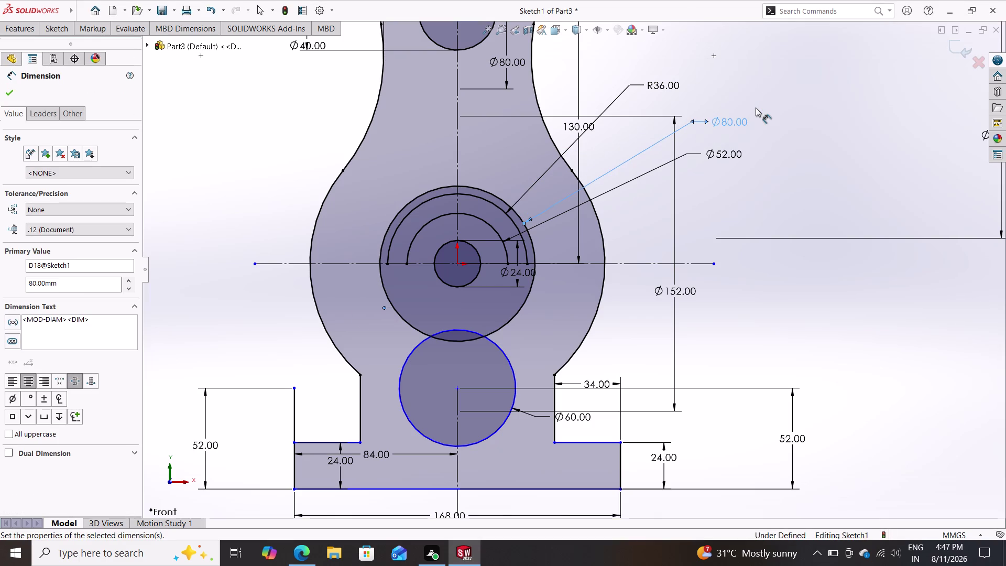
key(Escape)
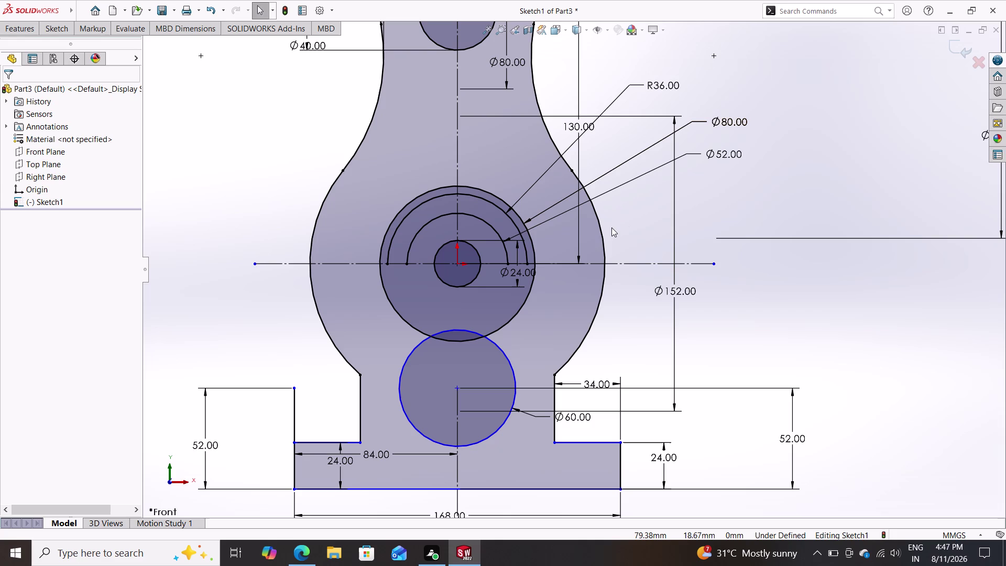
Delete the Ø80 circle and its dimension, confirming the removal.
key(Escape)
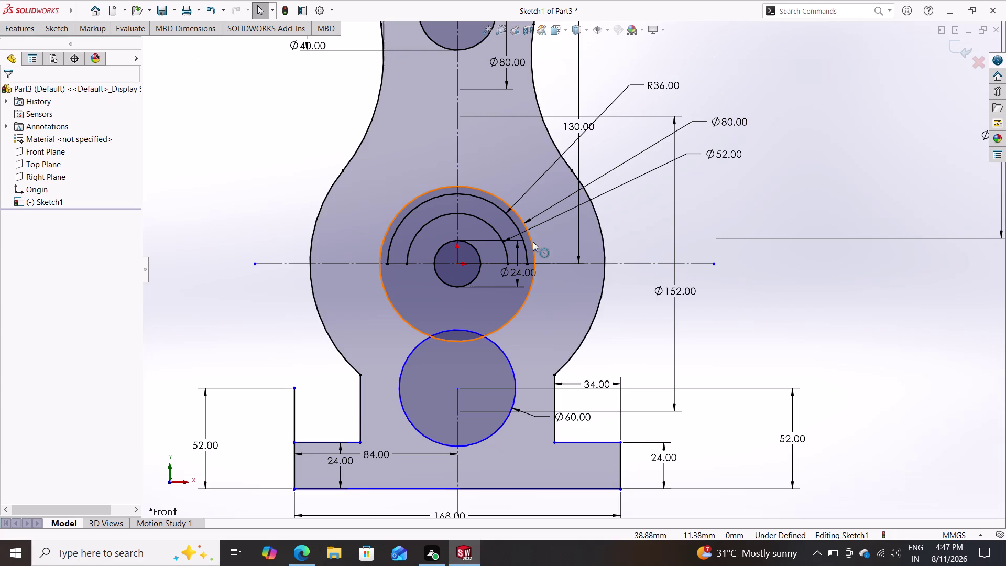
click(533, 242)
key(Delete)
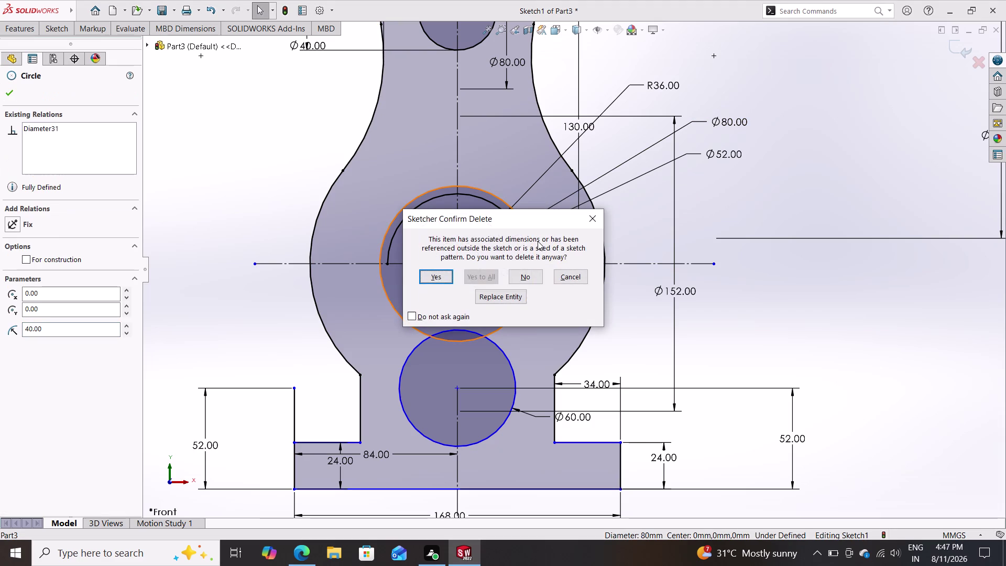
click(434, 282)
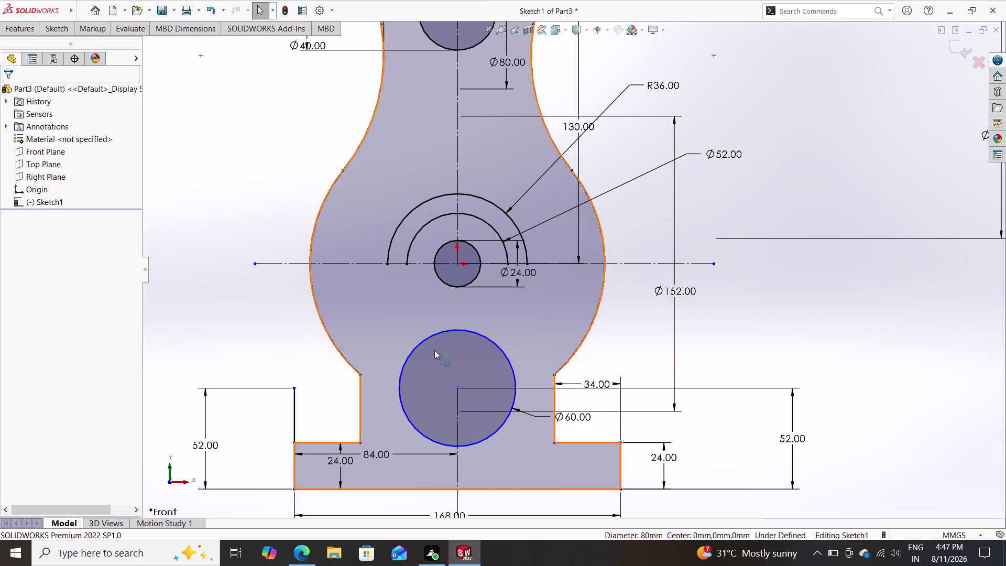
click(50, 33)
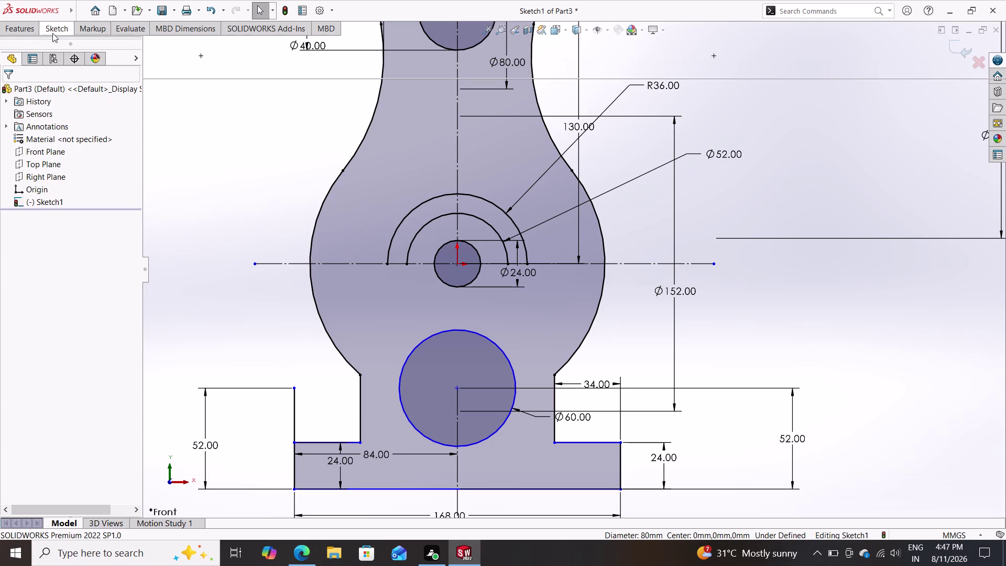
click(120, 45)
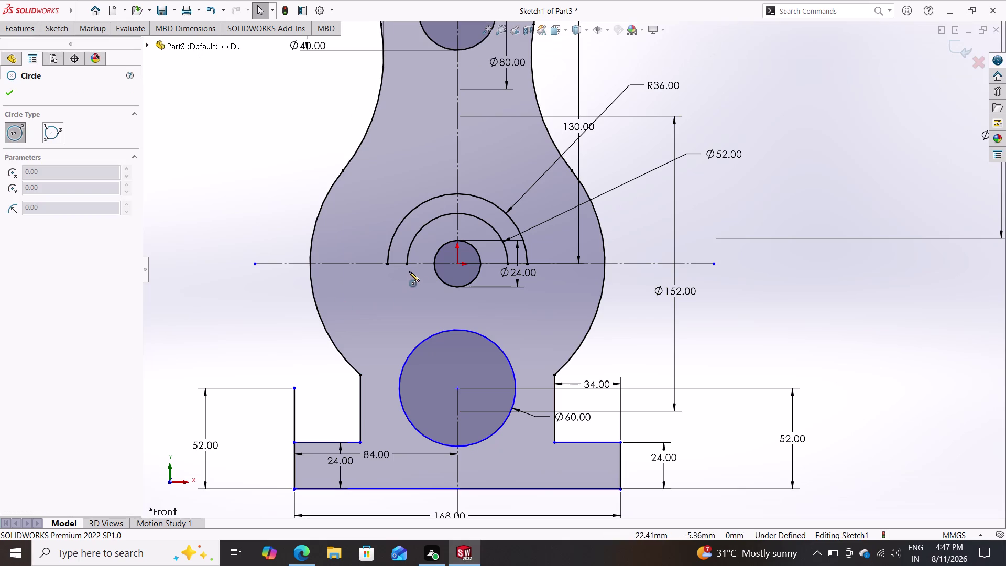
double_click(387, 265)
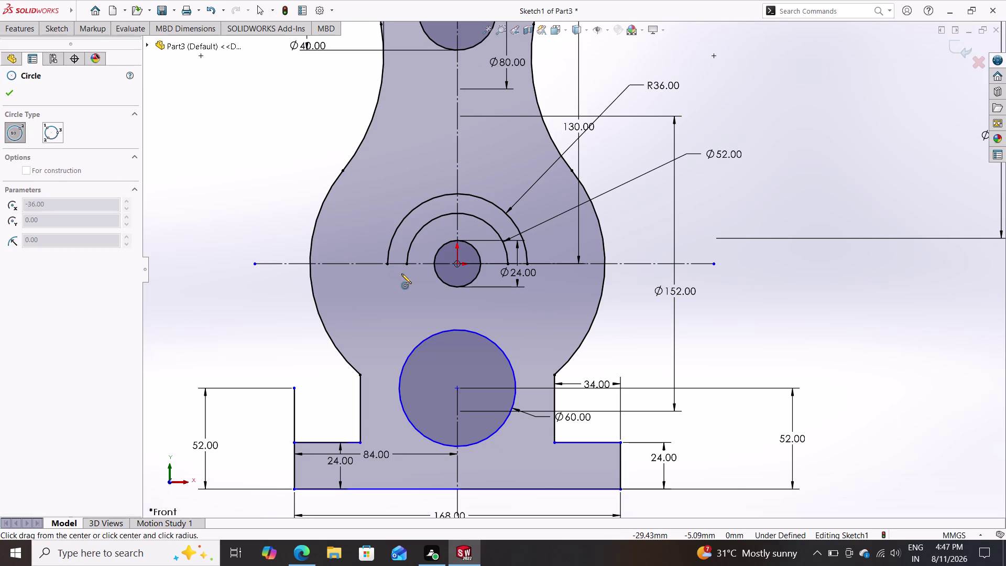
click(387, 262)
click(408, 266)
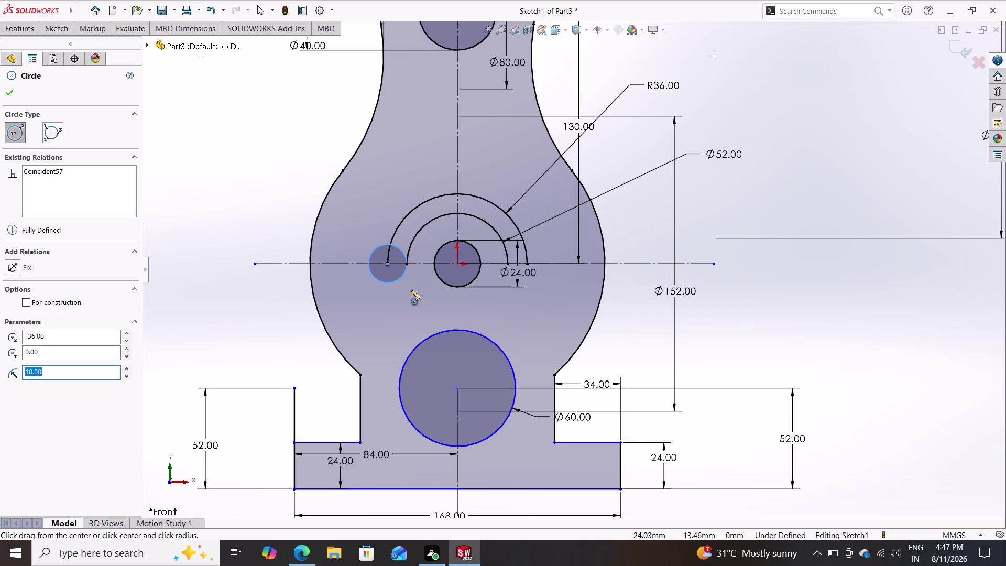
key(Escape)
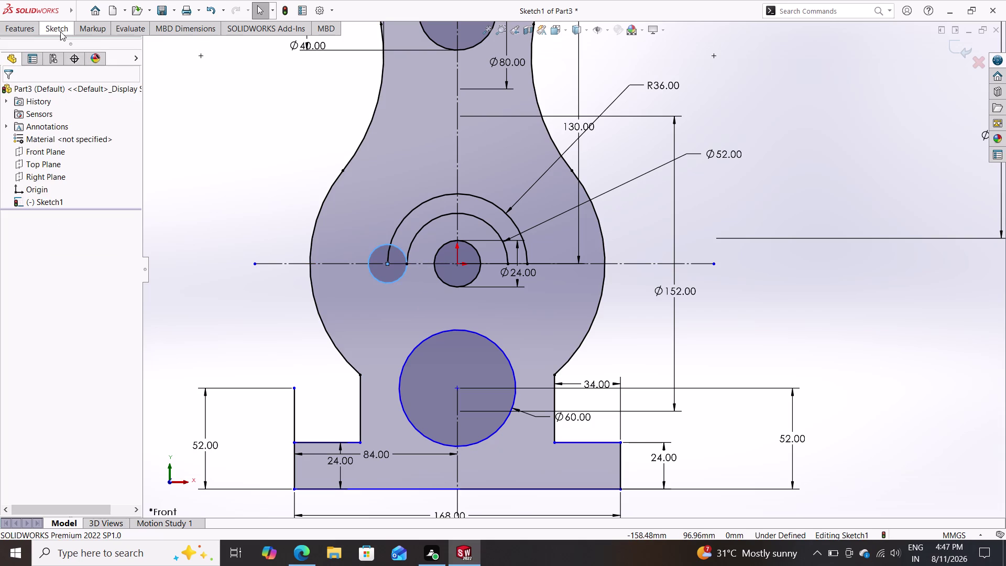
click(61, 31)
click(118, 44)
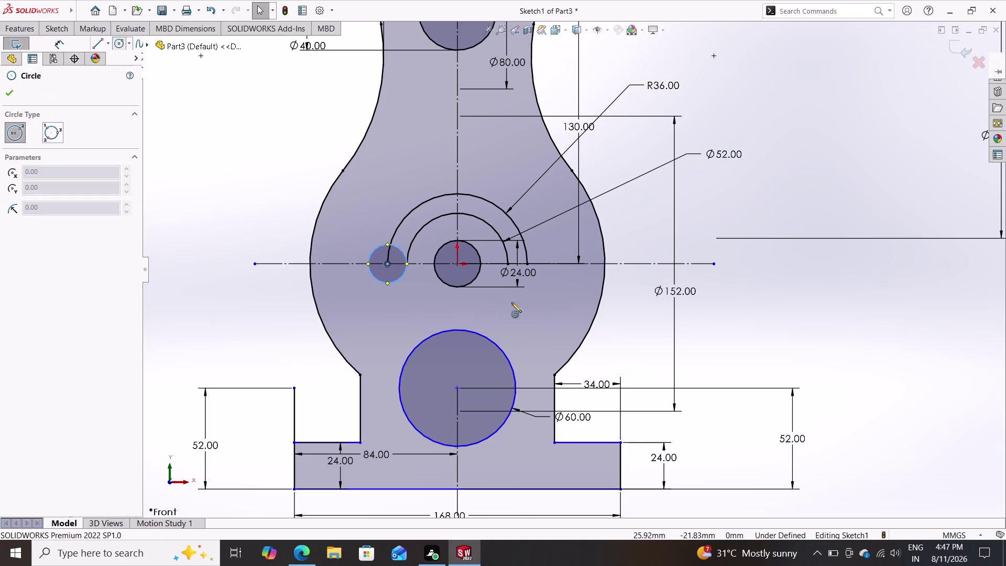
click(527, 261)
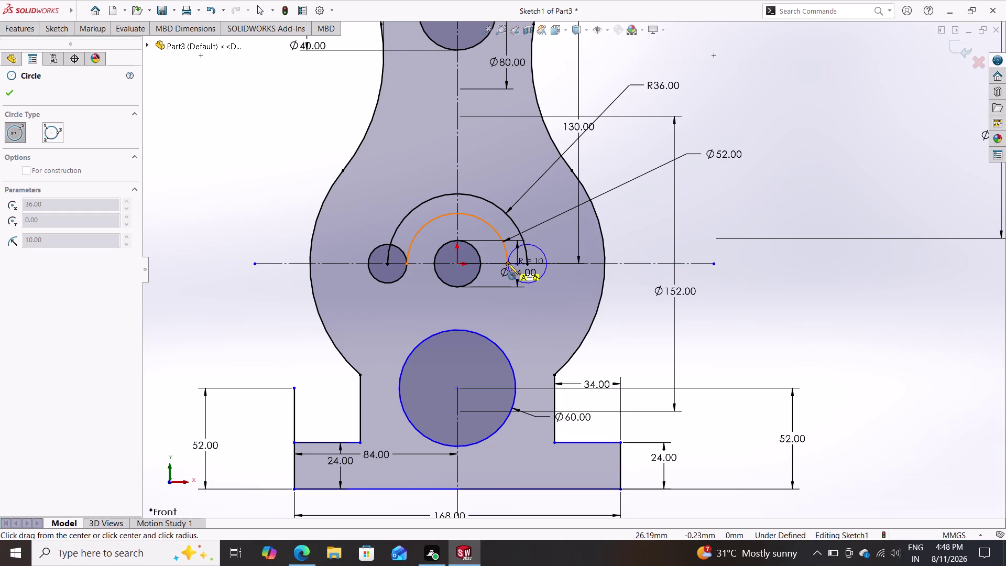
key(Escape)
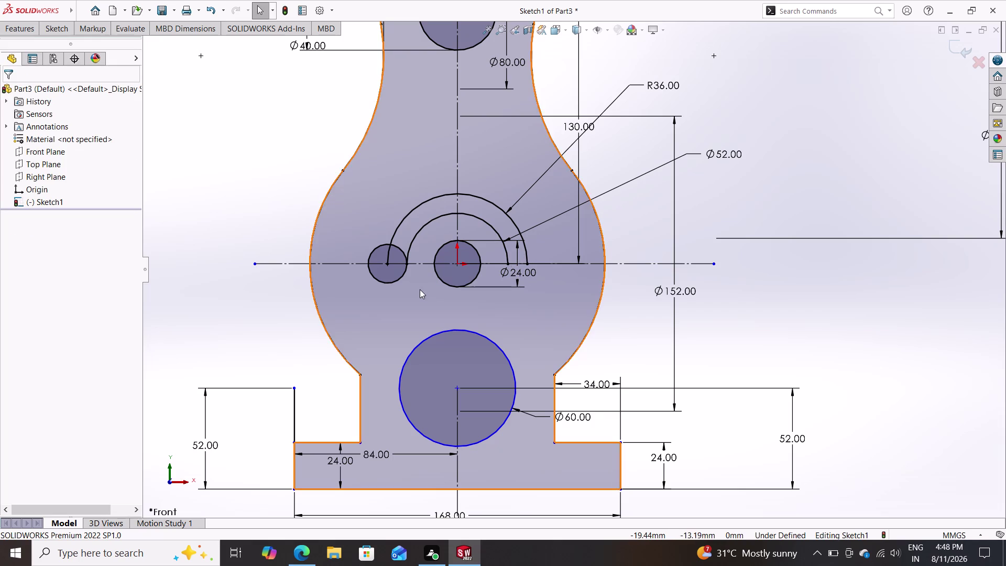
key(Escape)
click(402, 277)
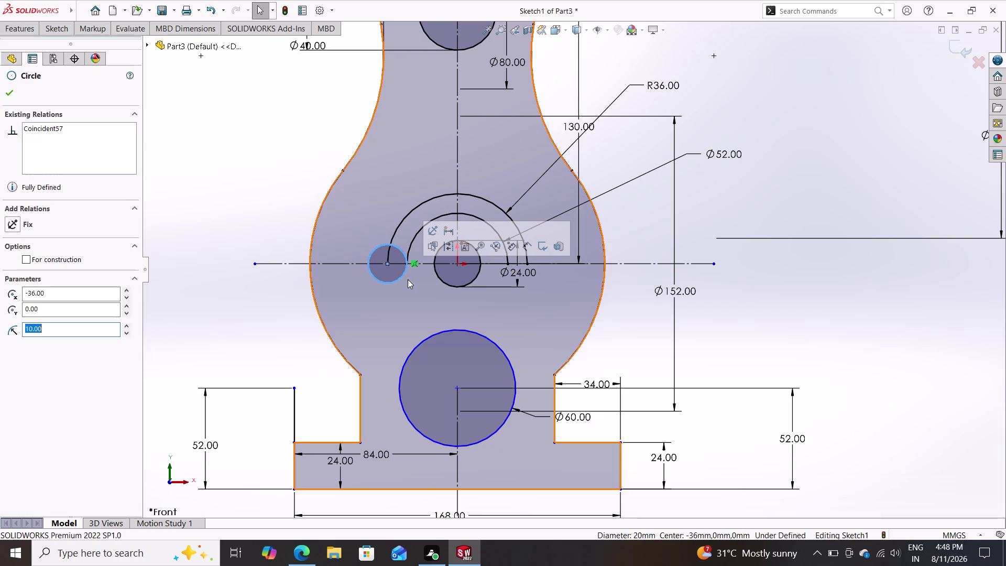
key(Delete)
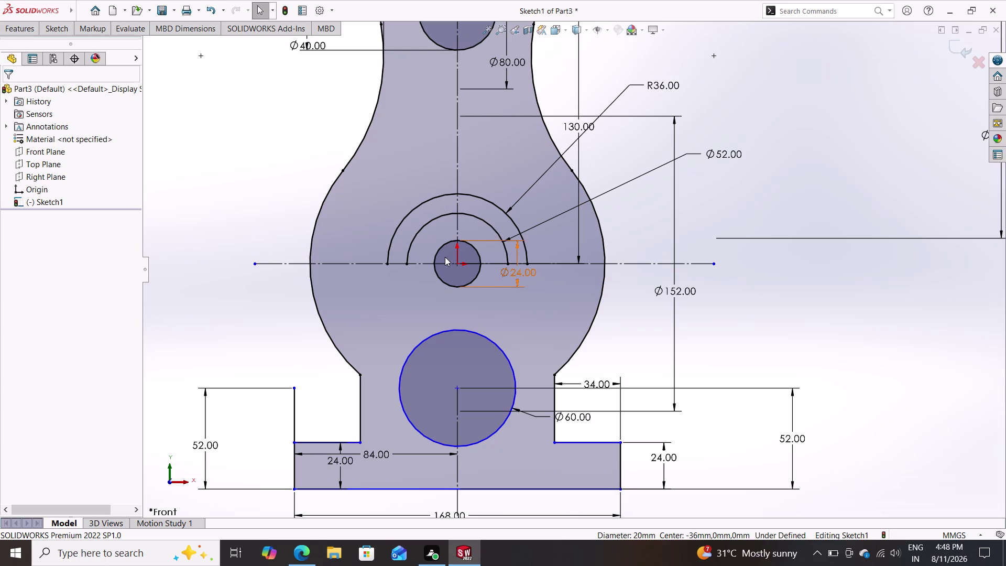
click(410, 245)
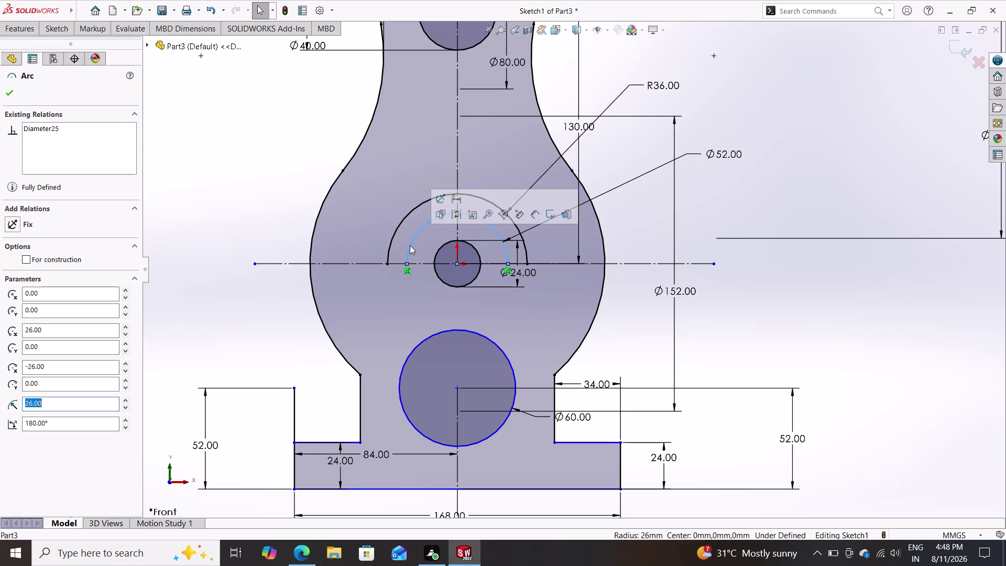
Delete the inner arc and offset the R36 arc 14 mm in both directions.
key(Delete)
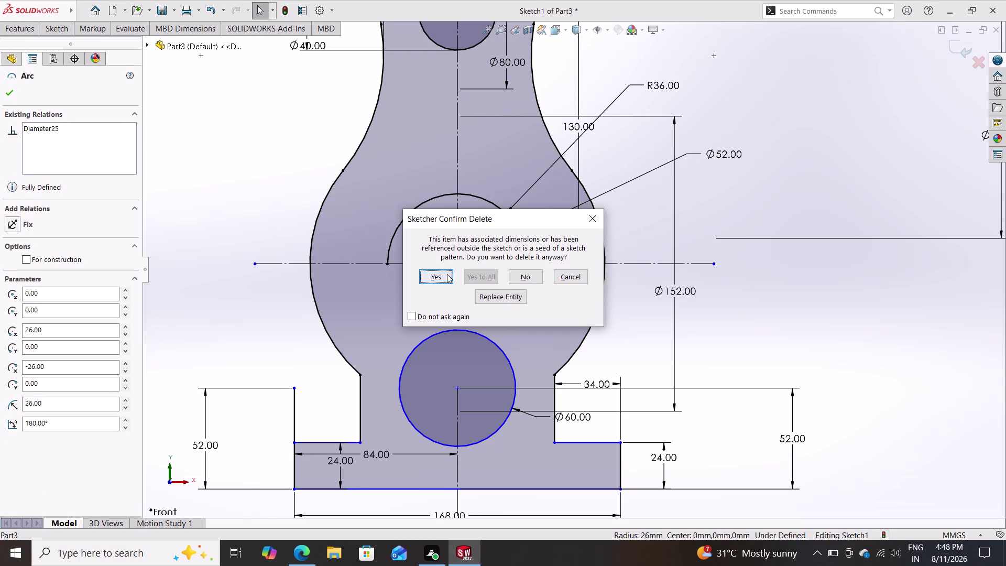
click(443, 282)
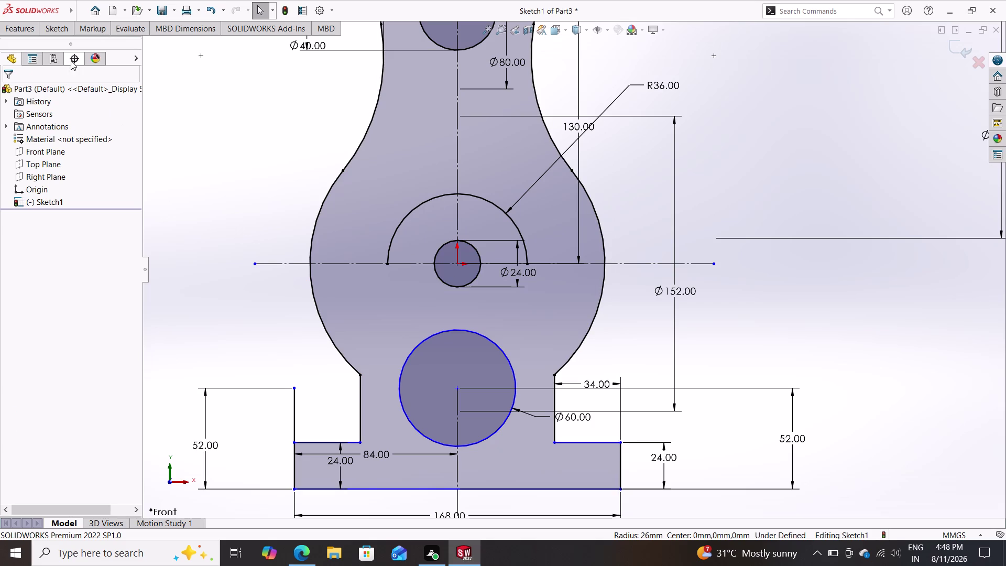
click(66, 30)
click(279, 44)
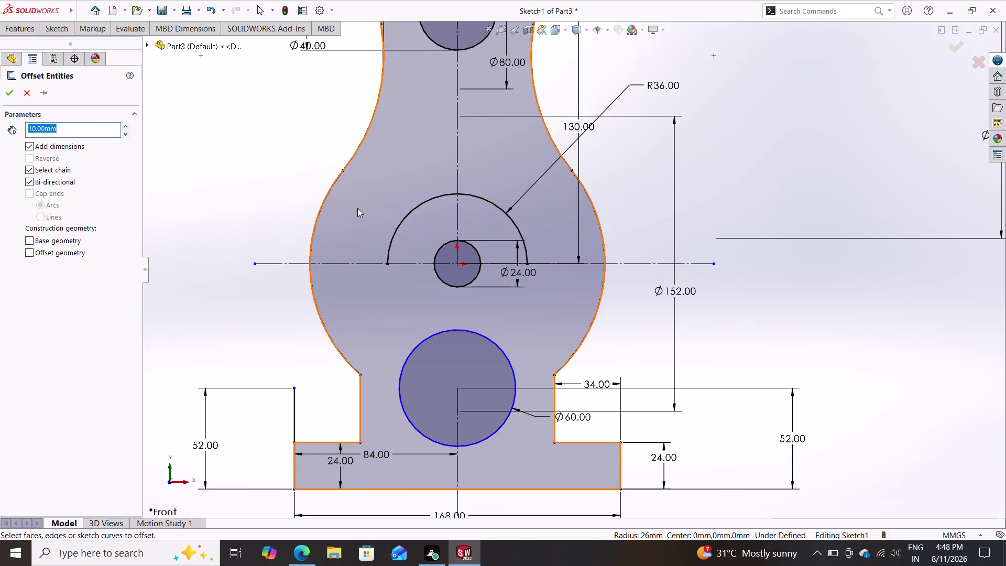
text(14)
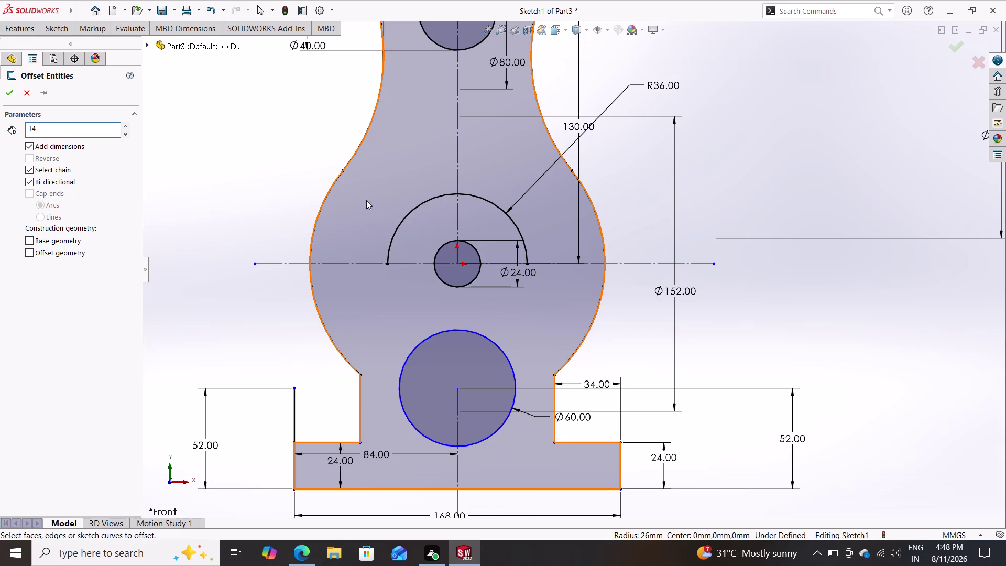
key(Return)
click(404, 221)
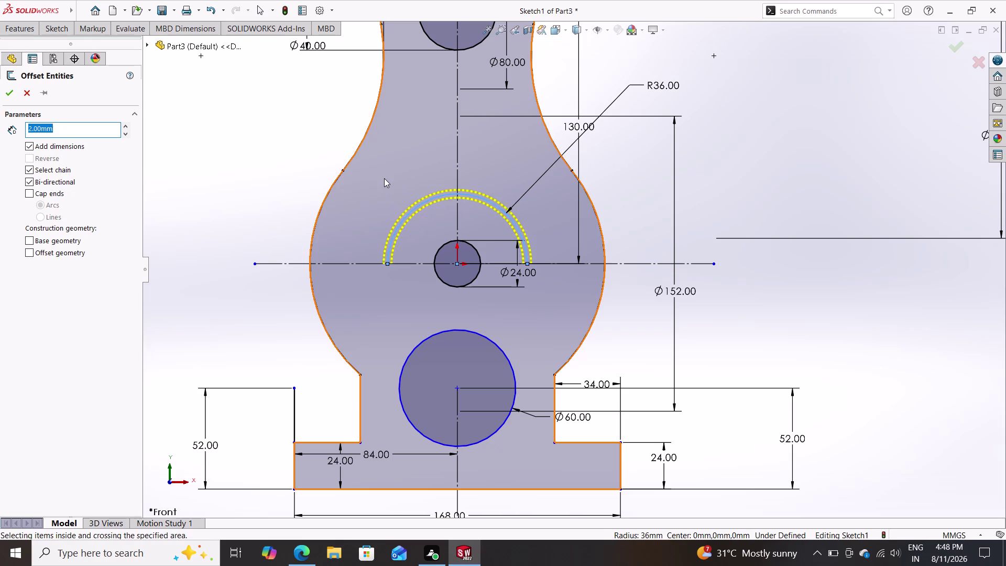
text(14)
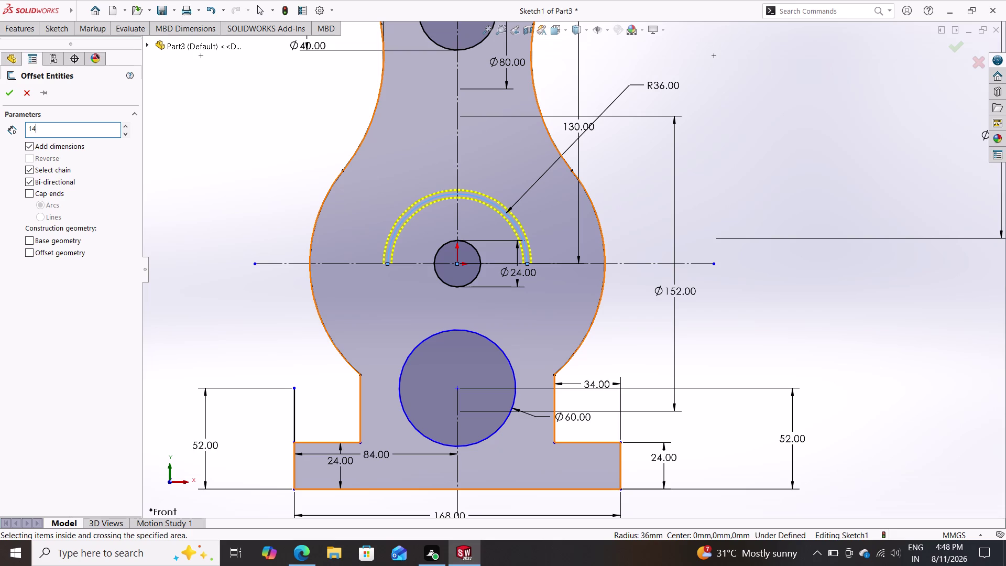
key(Return)
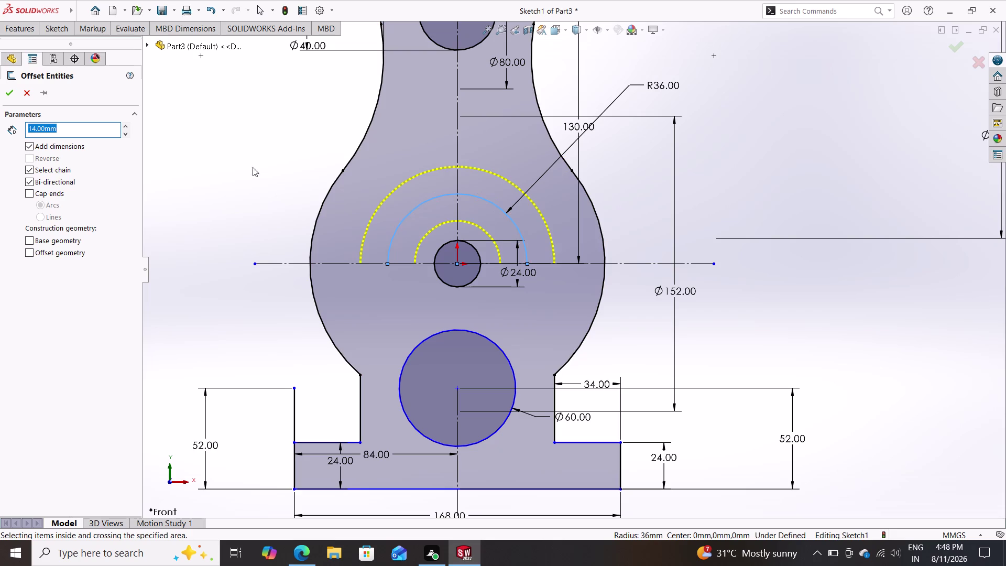
click(11, 93)
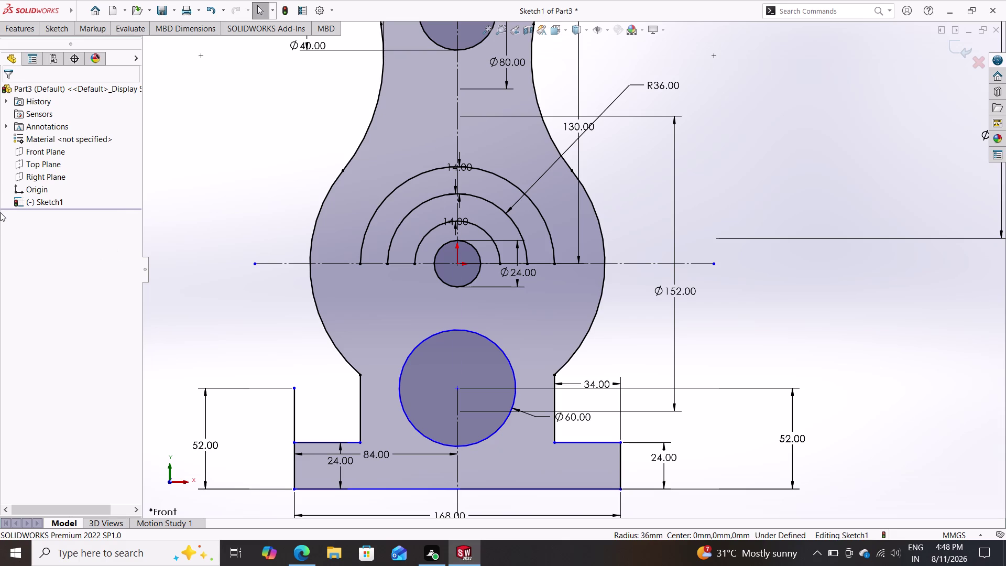
Select the left endpoint of the R36 arc and activate circle drawing.
click(63, 32)
click(59, 52)
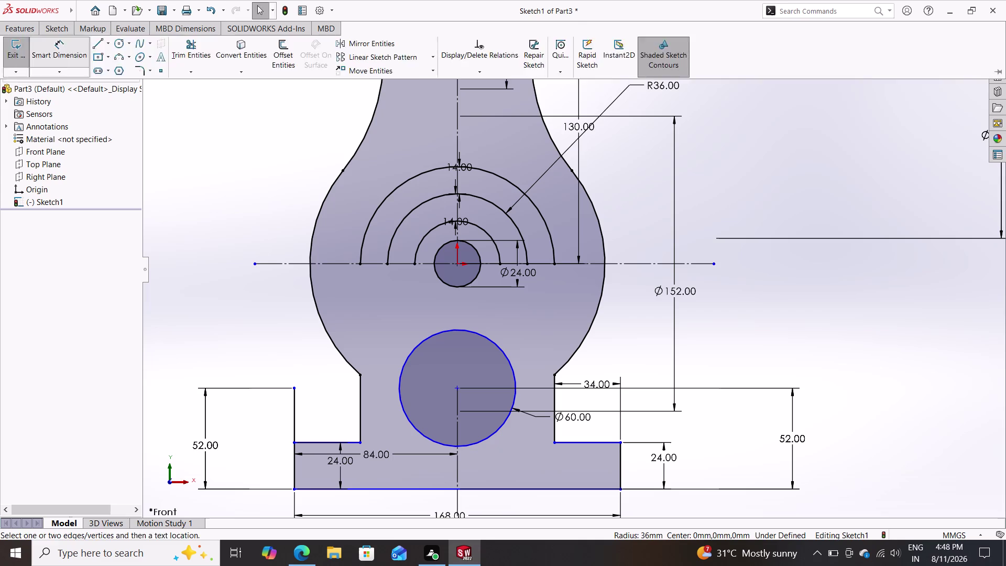
click(389, 262)
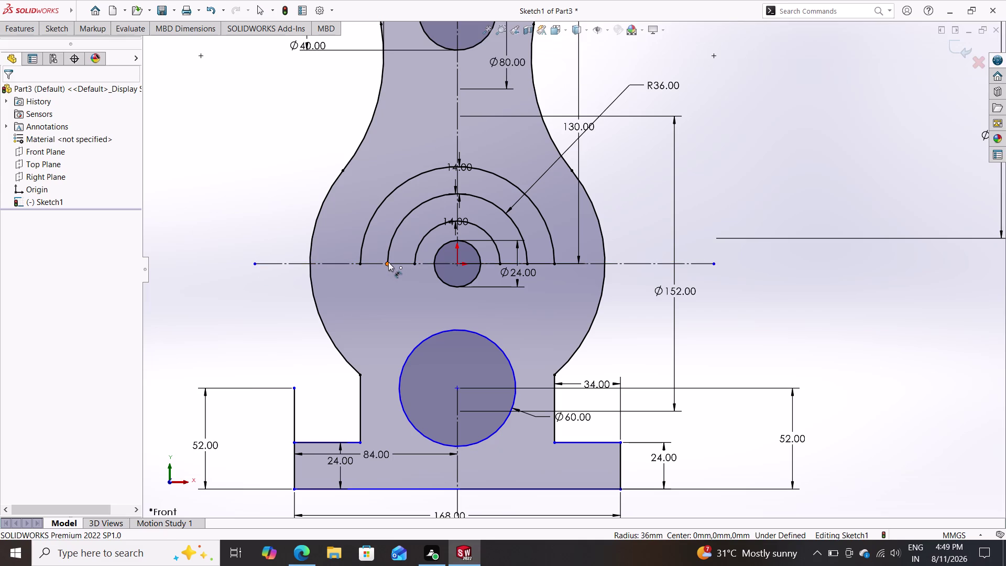
click(62, 33)
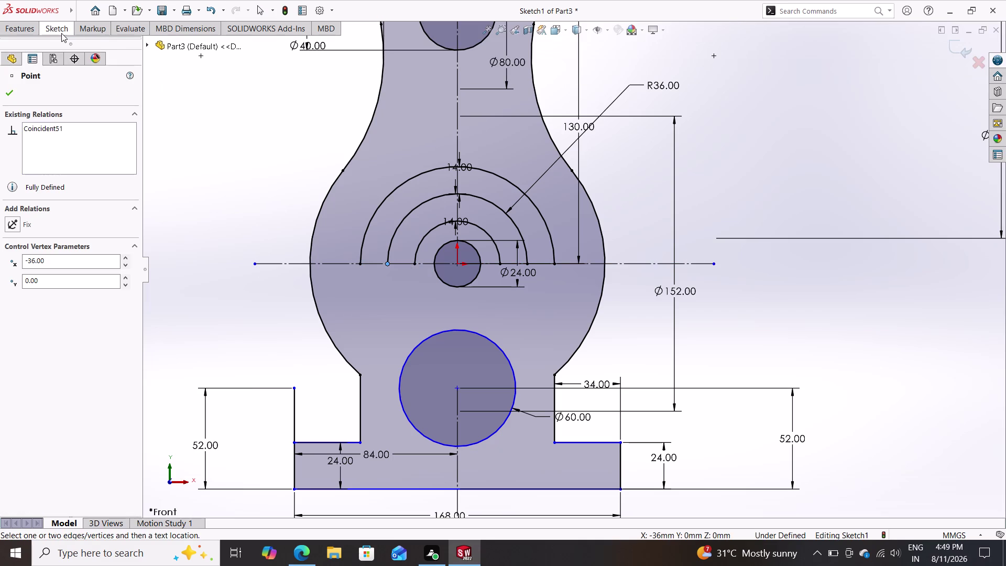
click(64, 55)
click(57, 30)
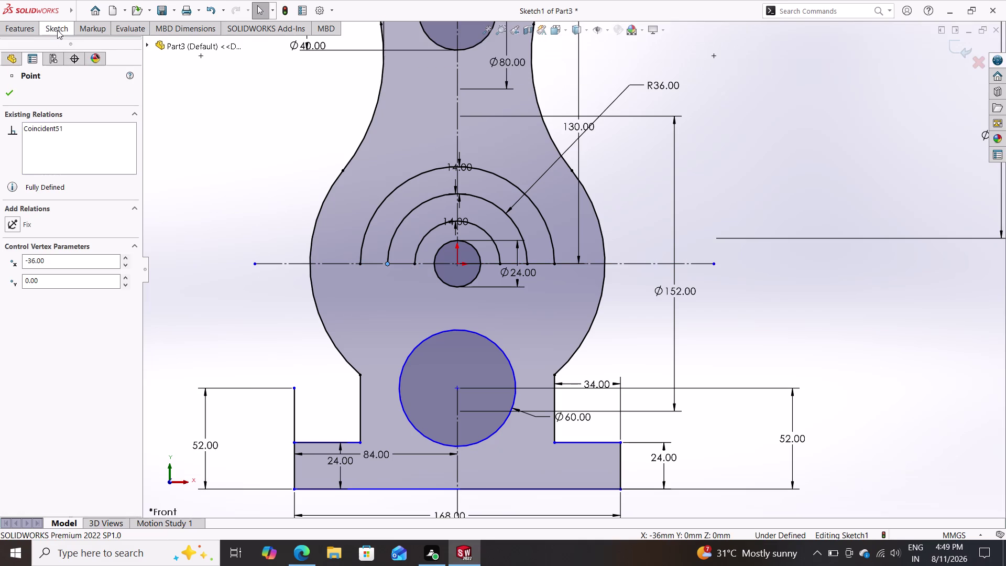
click(118, 38)
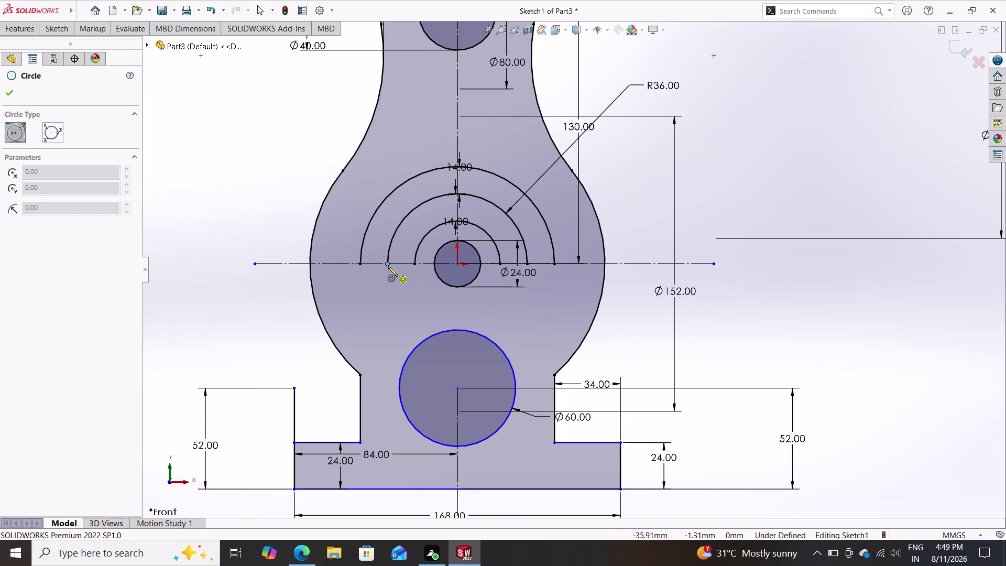
Draw R14 circles on both ends of the R36 arc and select the left circle.
click(386, 264)
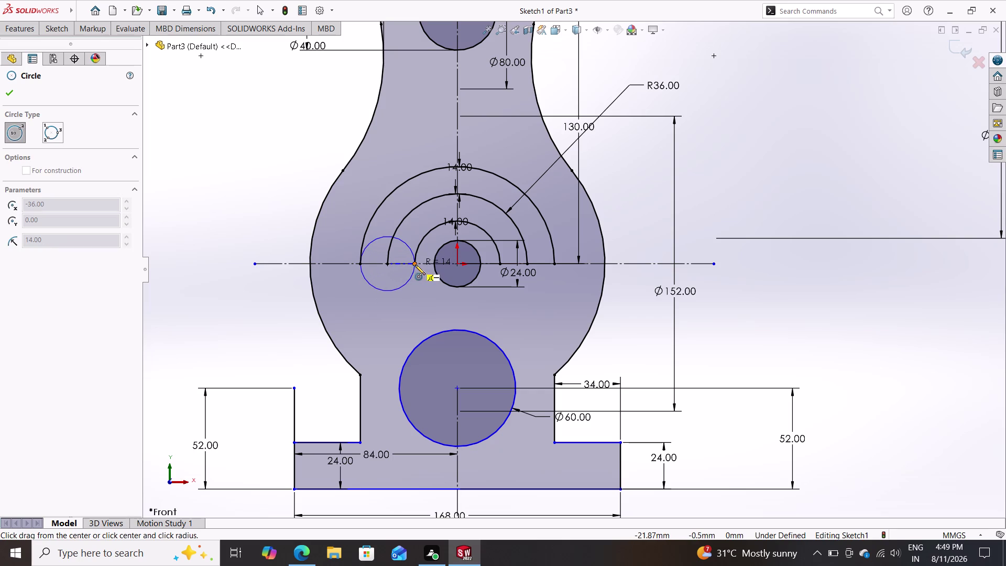
click(415, 265)
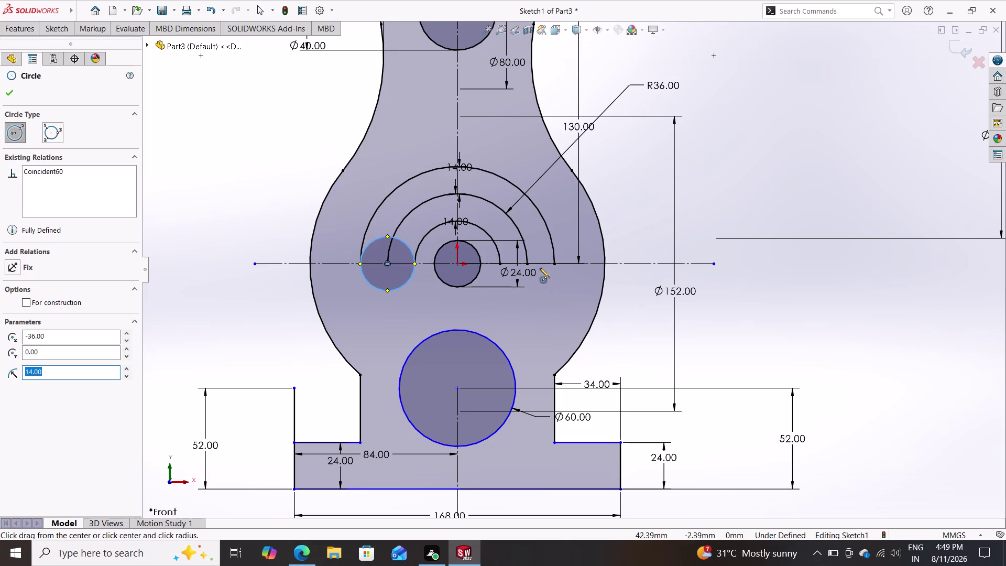
click(529, 266)
double_click(555, 263)
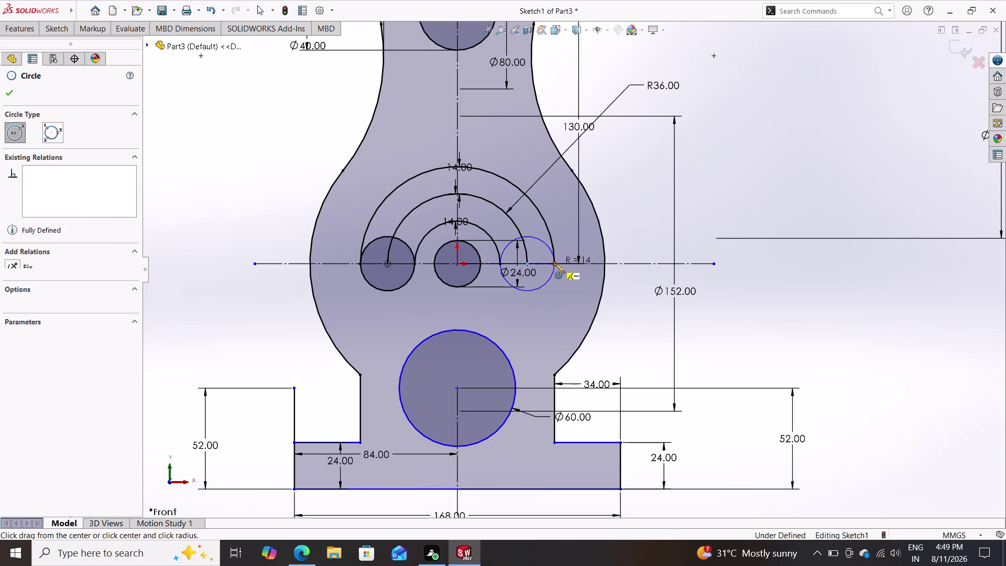
key(Escape)
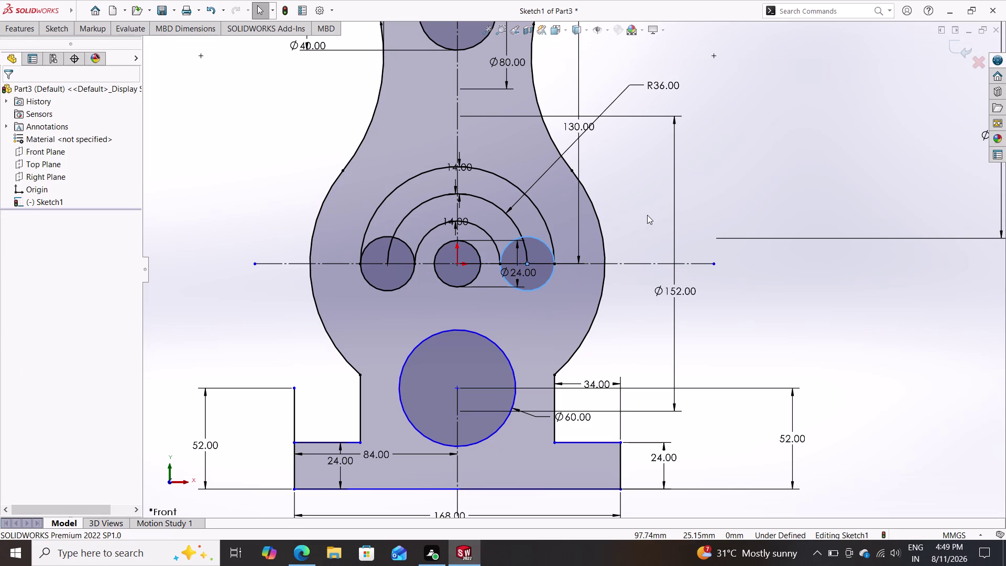
double_click(56, 33)
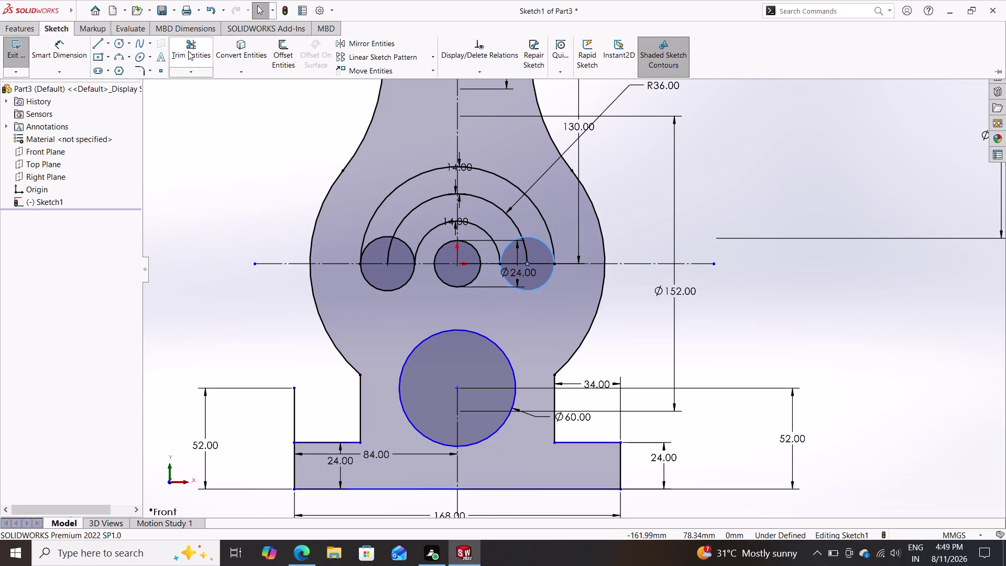
click(372, 241)
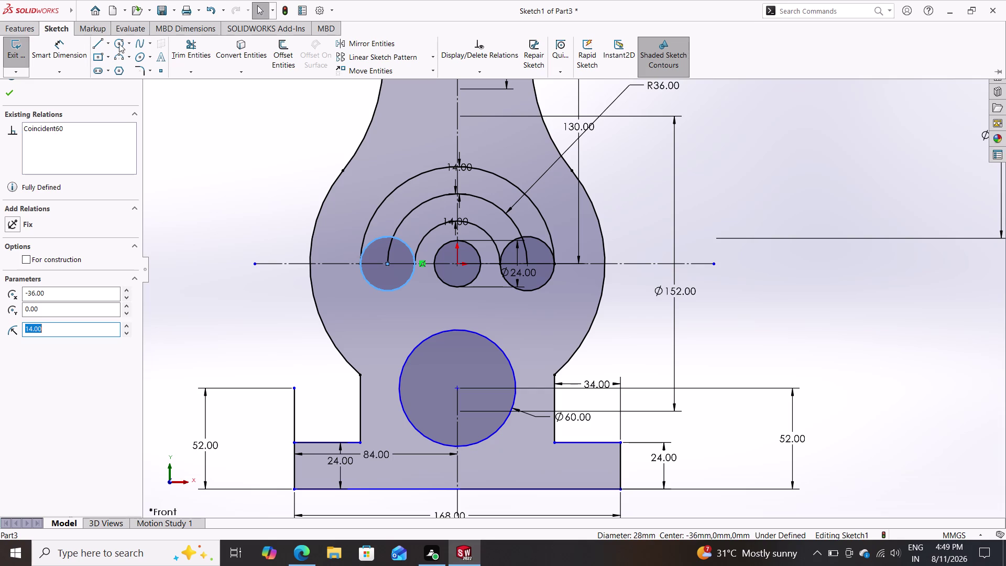
click(200, 53)
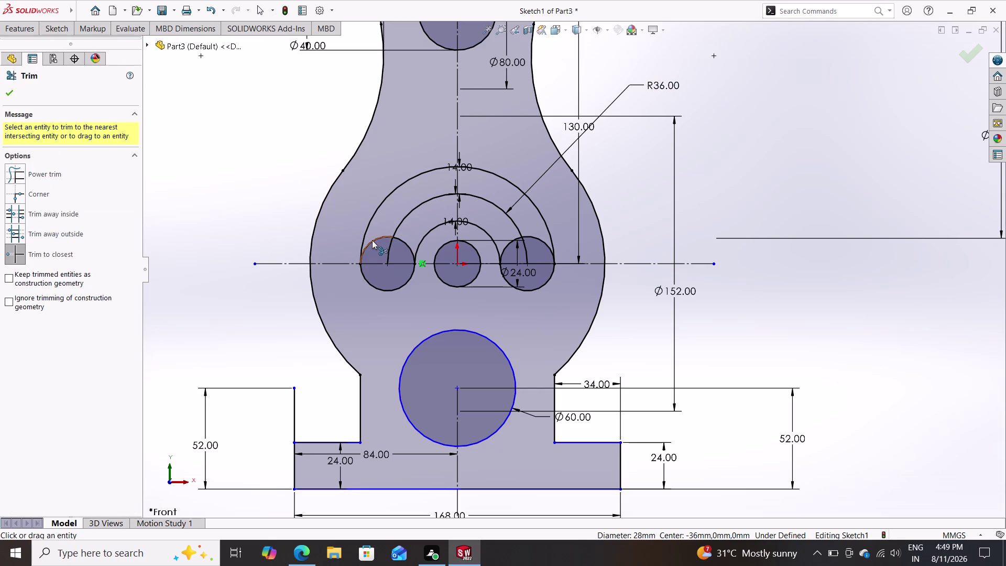
Trim away the upper halves of both end circles and a leftover slot segment.
click(372, 240)
click(402, 244)
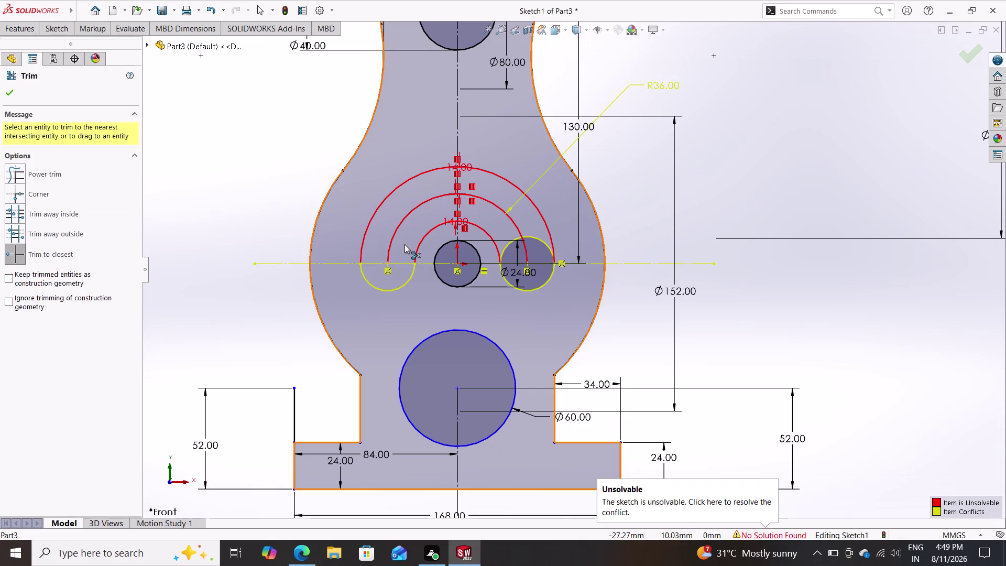
click(507, 244)
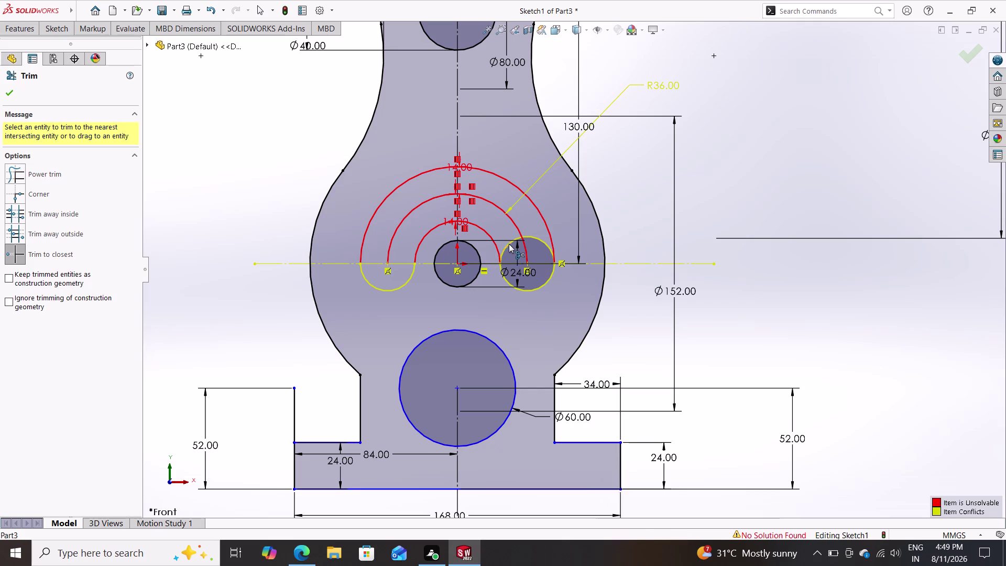
click(537, 239)
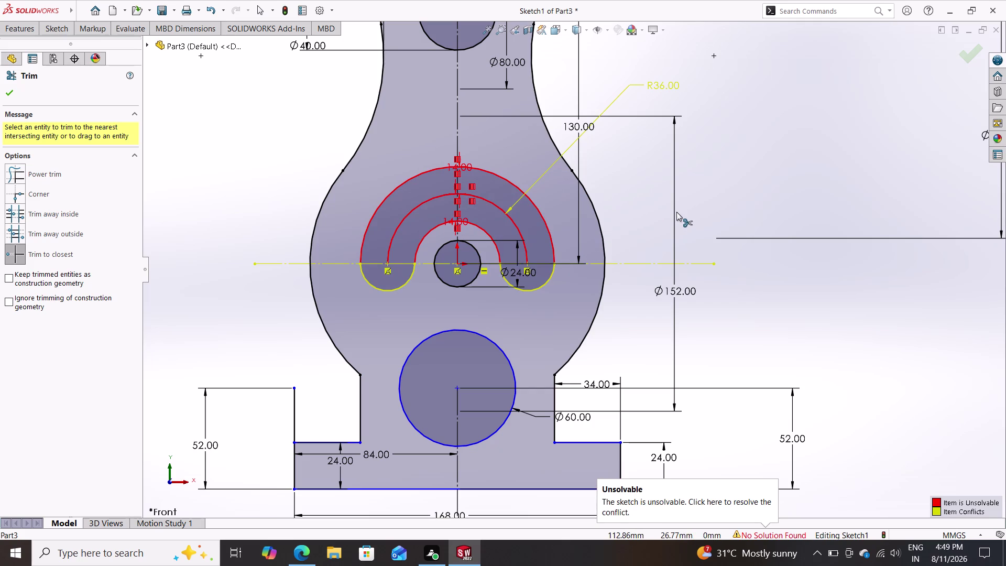
key(Escape)
key(Escape)
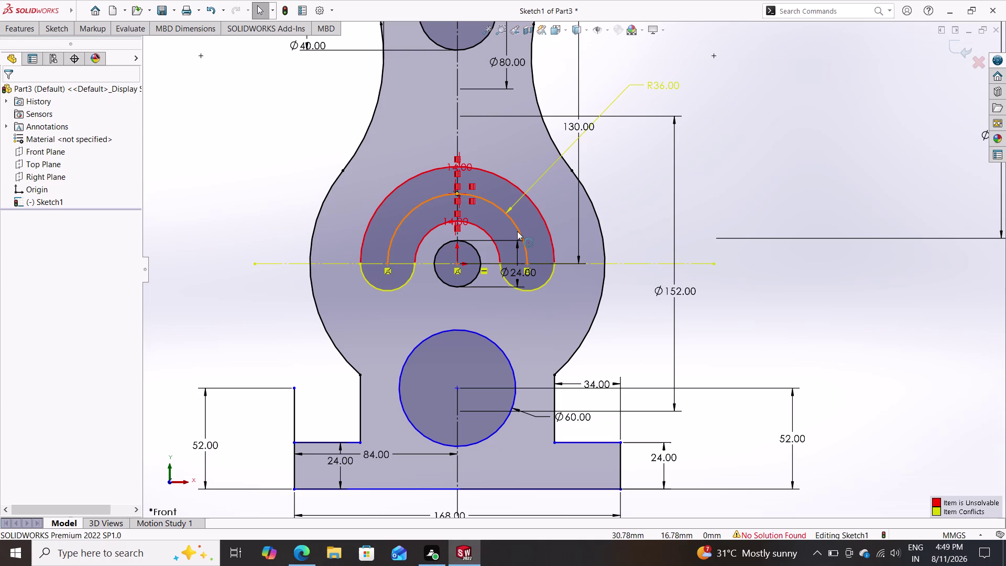
key(Escape)
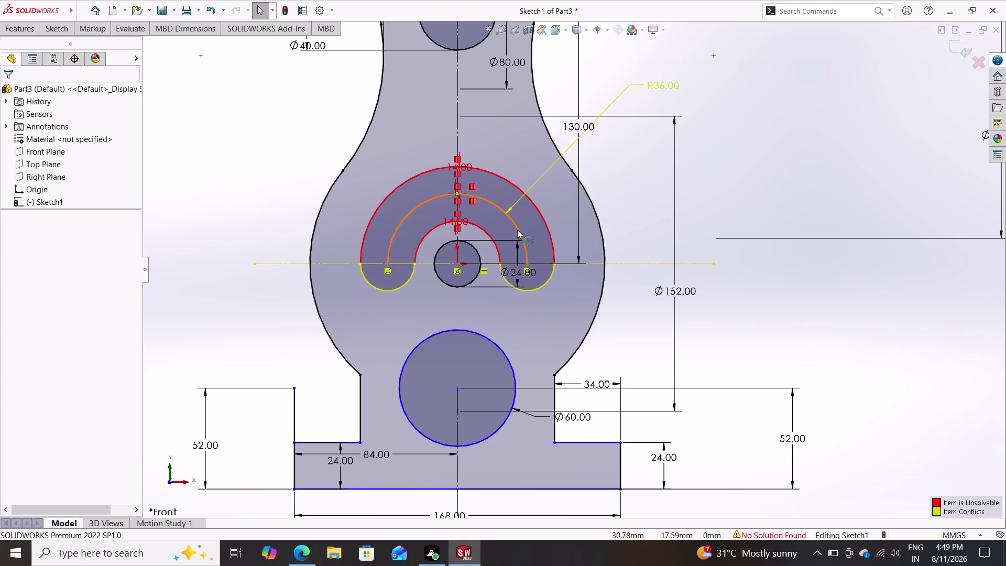
Convert the middle R36 arc to construction geometry.
click(518, 224)
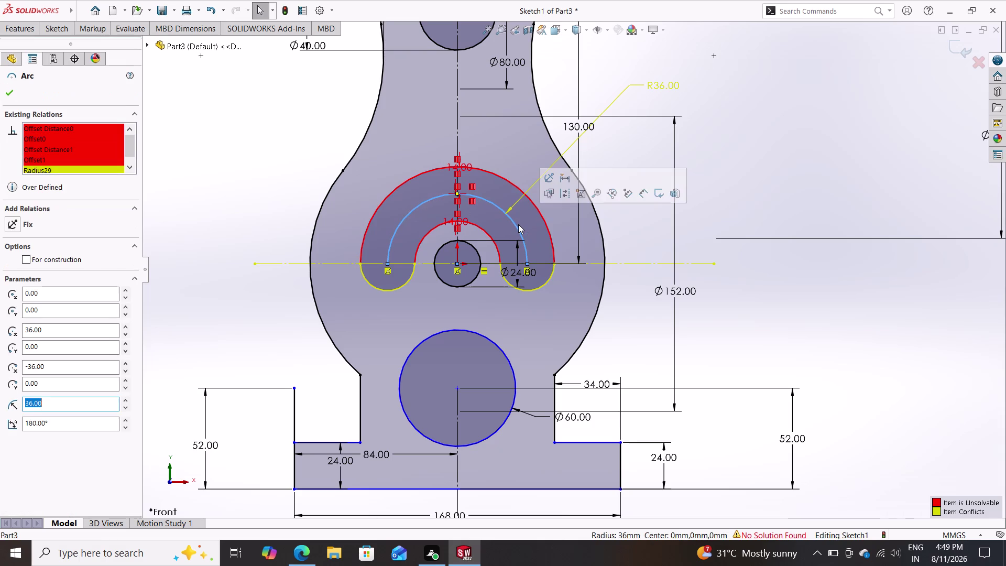
click(27, 260)
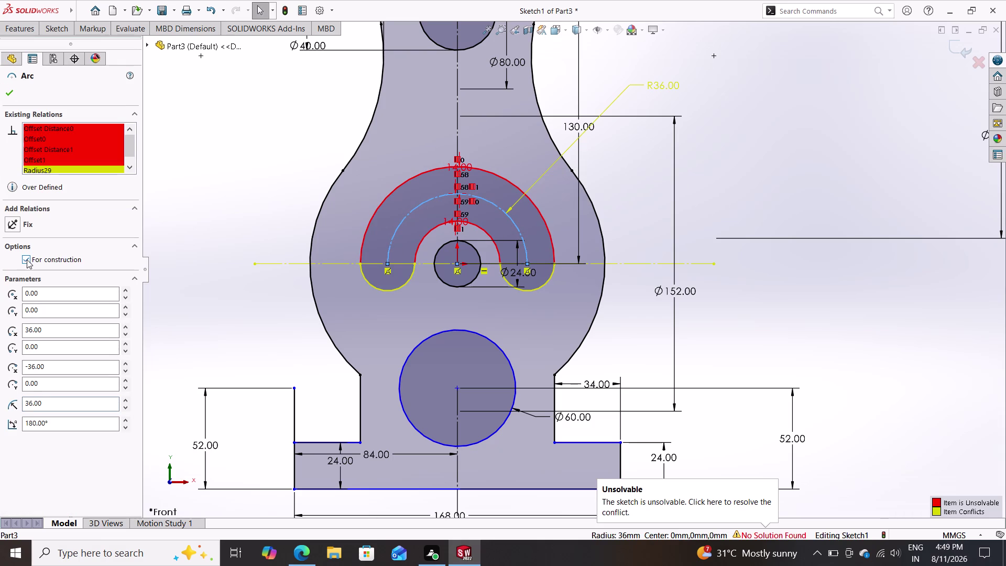
key(Escape)
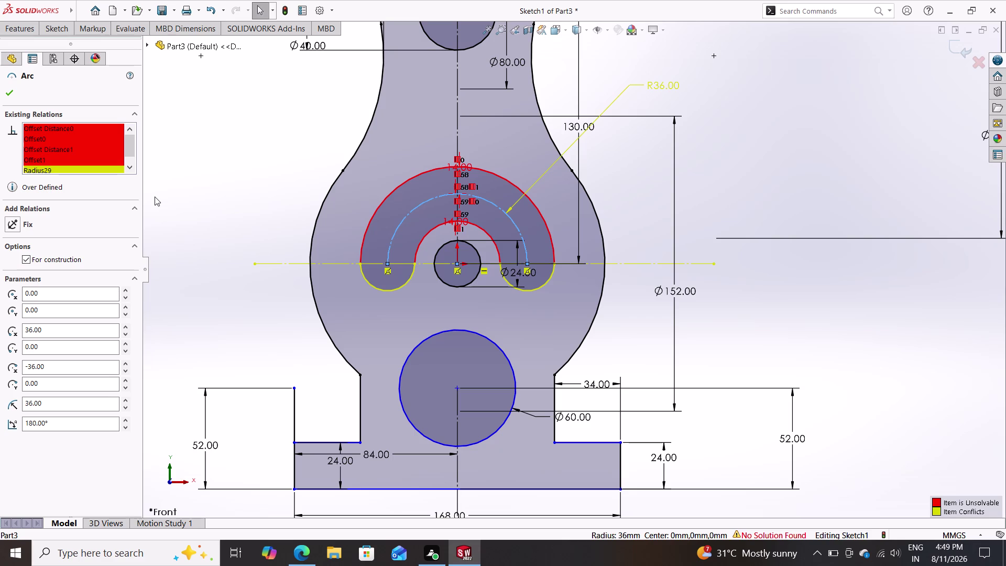
click(10, 97)
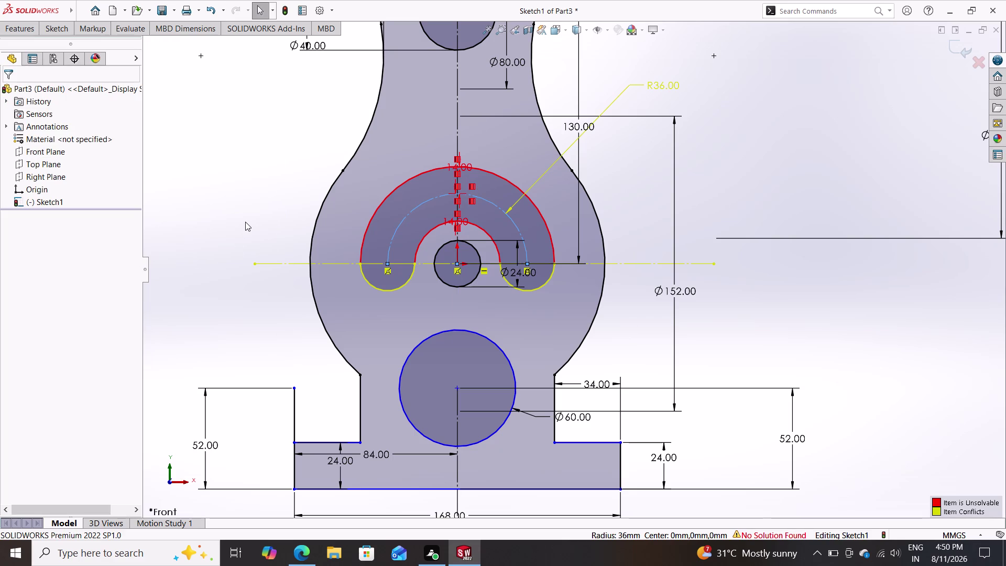
Inspect the outer slot arc's Offset Distance0 and Offset0 relations.
click(366, 231)
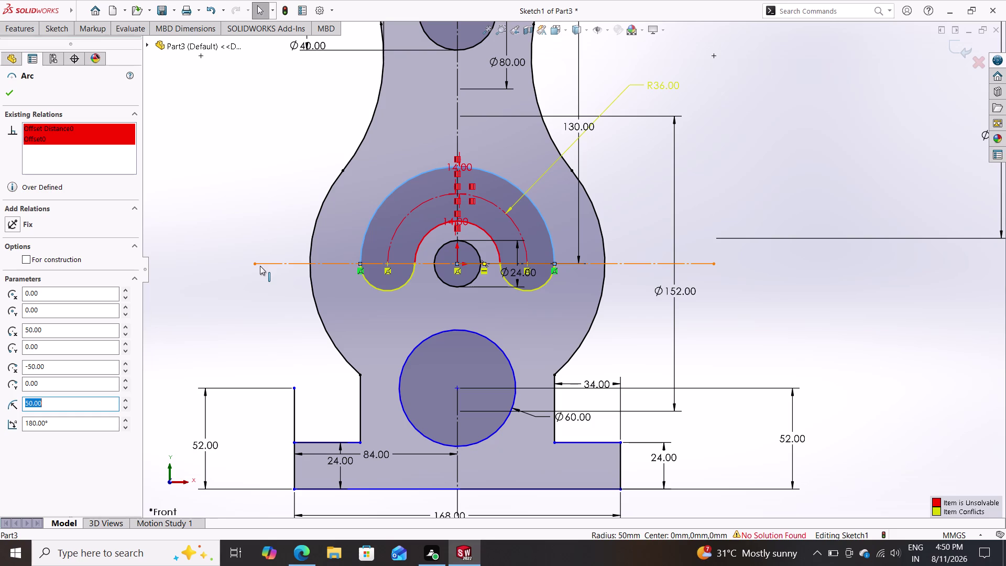
click(35, 130)
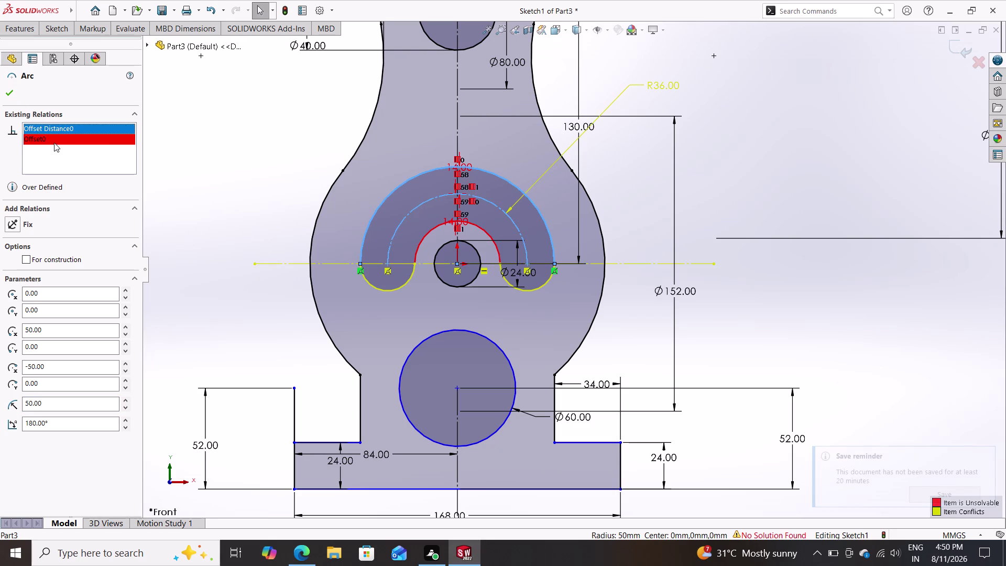
click(56, 141)
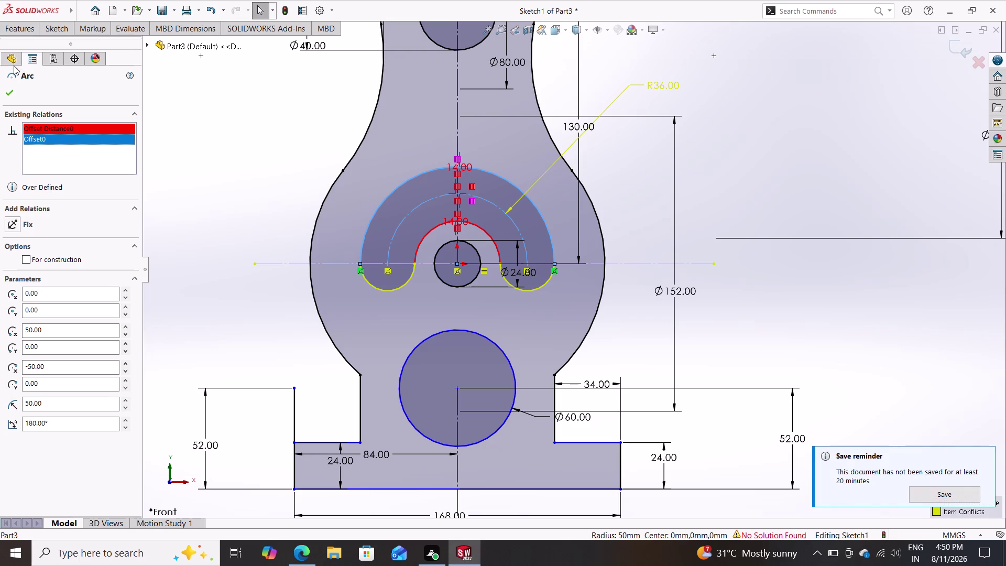
click(9, 91)
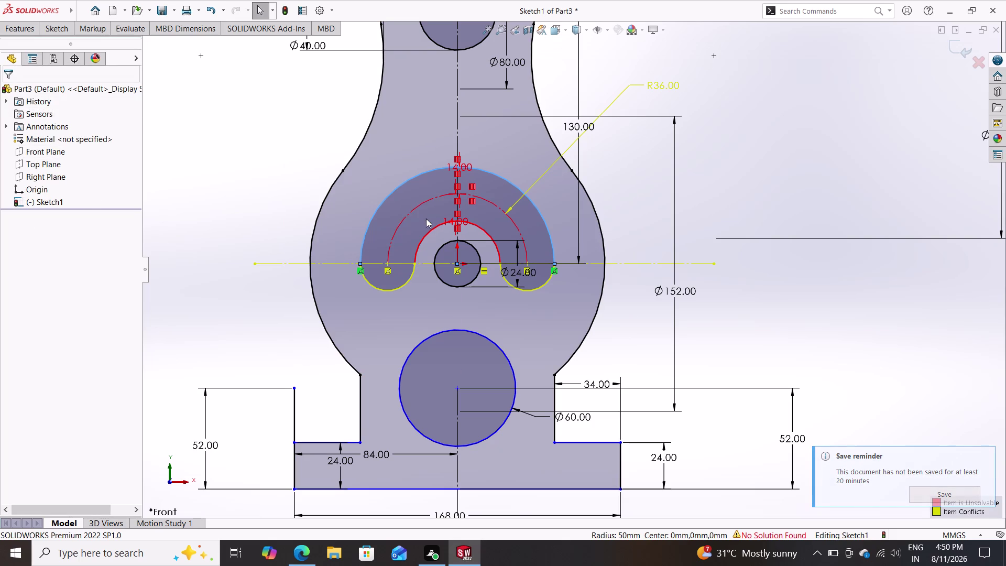
Inspect the middle construction arc's Offset0, Offset1 and Offset Distance relations for conflicts.
click(399, 221)
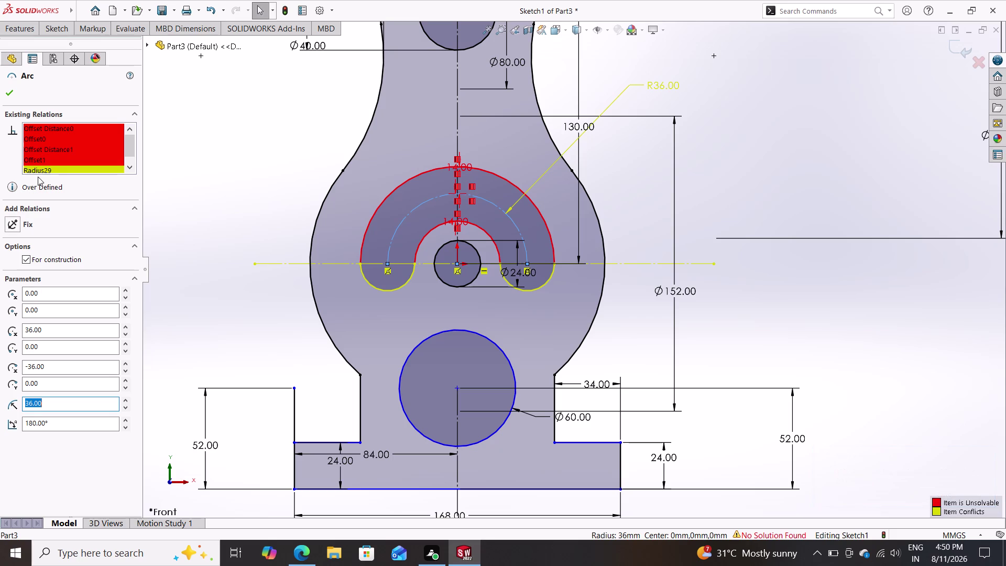
click(56, 157)
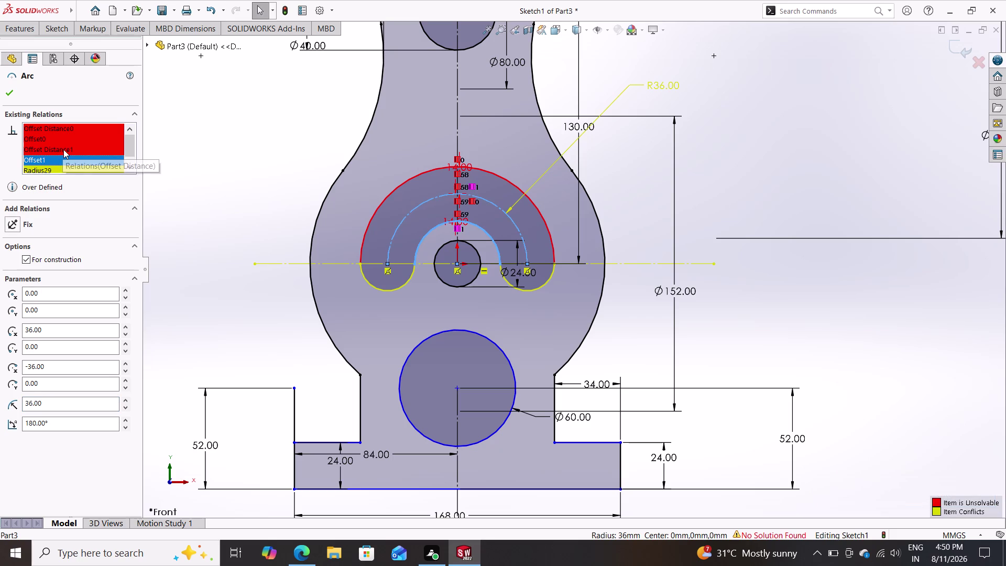
click(63, 149)
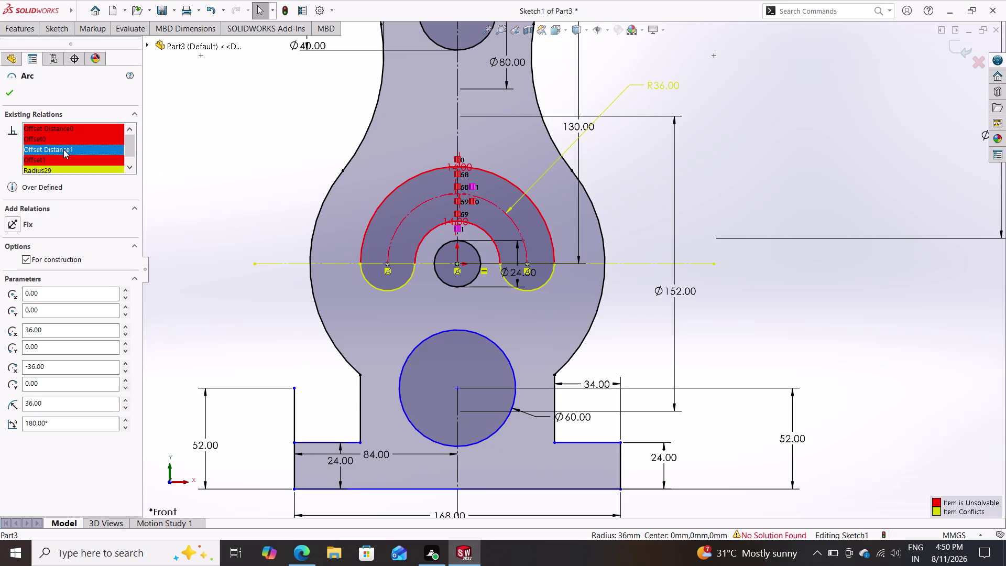
click(70, 141)
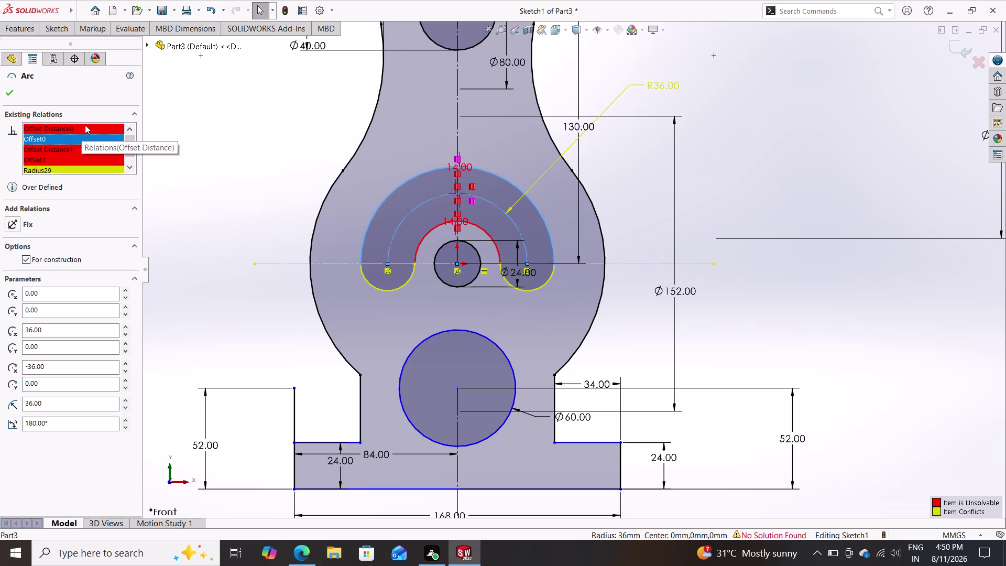
click(85, 125)
click(53, 170)
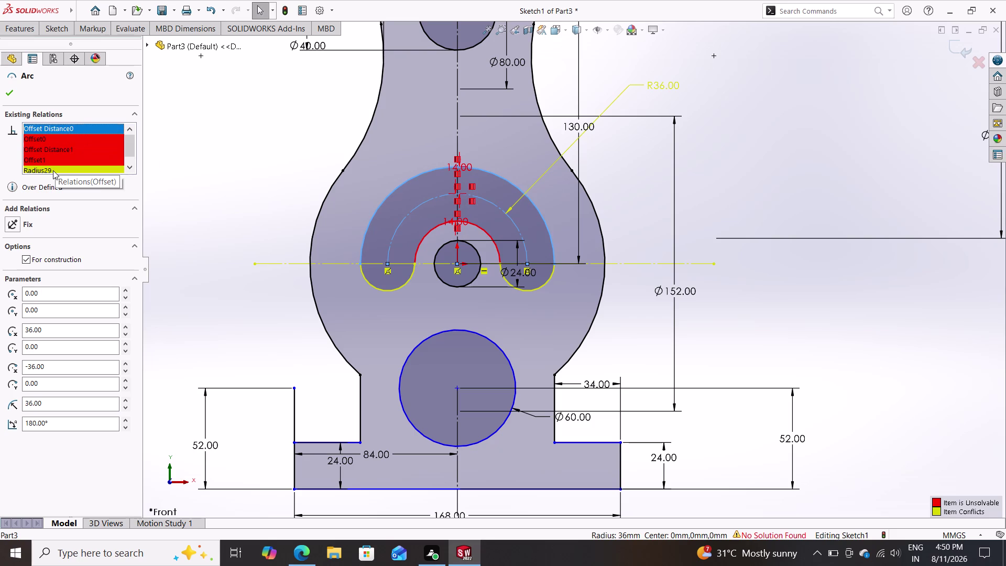
click(58, 158)
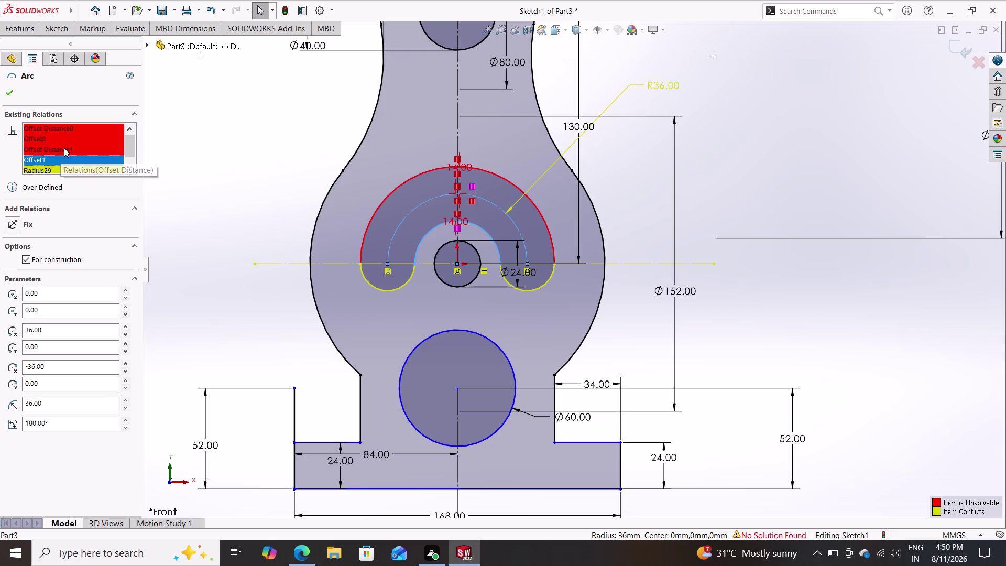
click(64, 148)
click(62, 139)
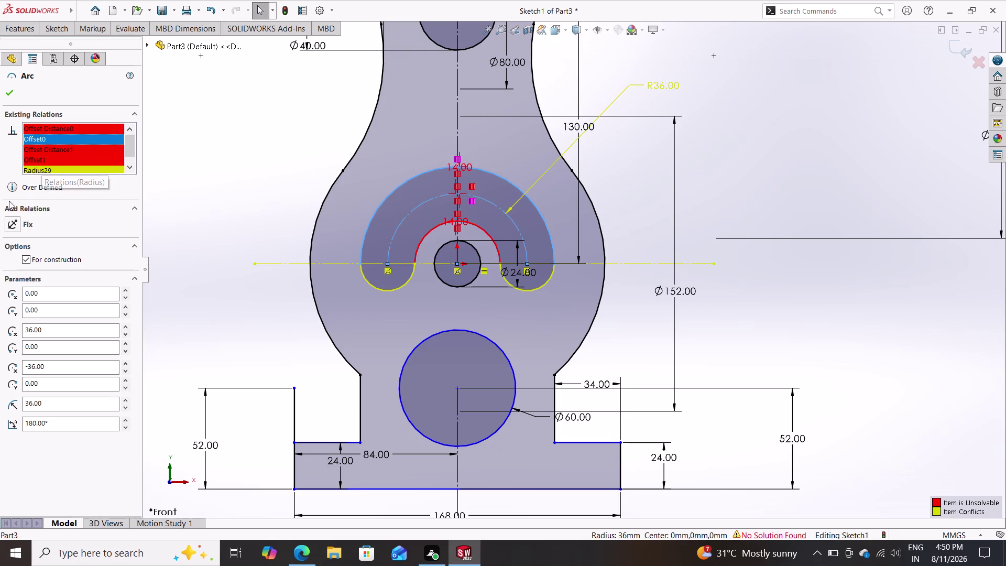
double_click(11, 86)
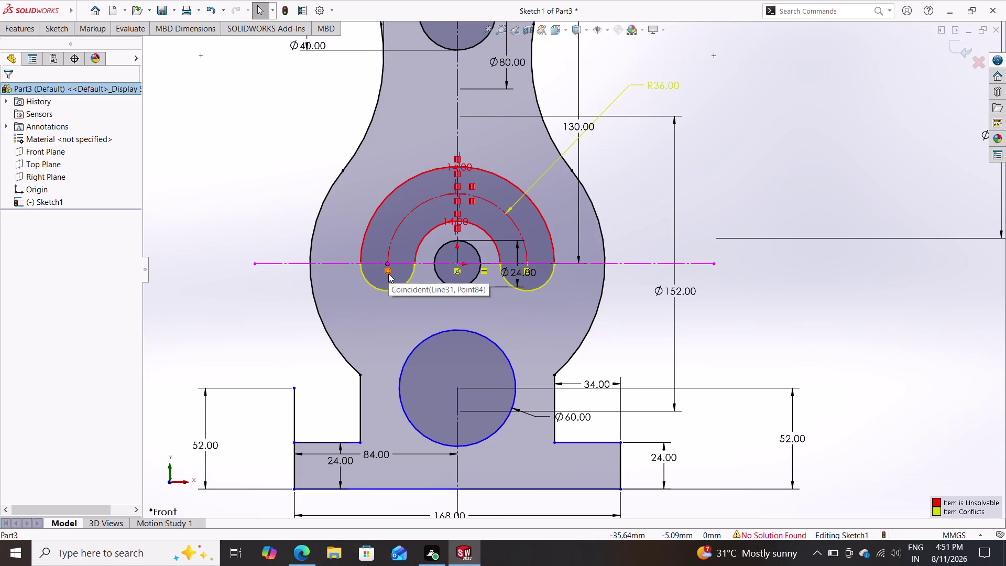
Delete the conflicting Horizontal25 and Coincident relations from all sketch entities.
scroll(down, 3)
scroll(up, 3)
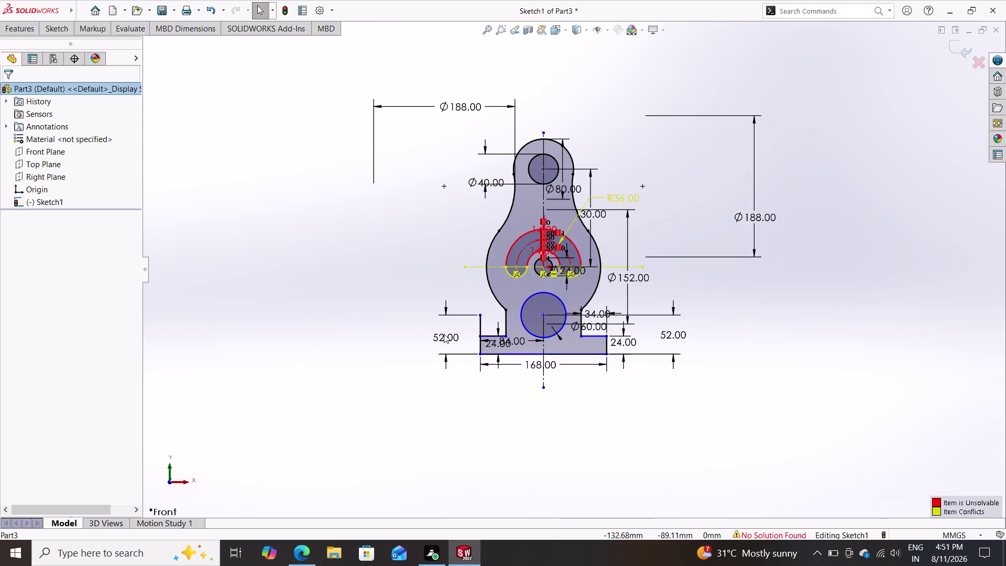
drag(789, 83, 535, 126)
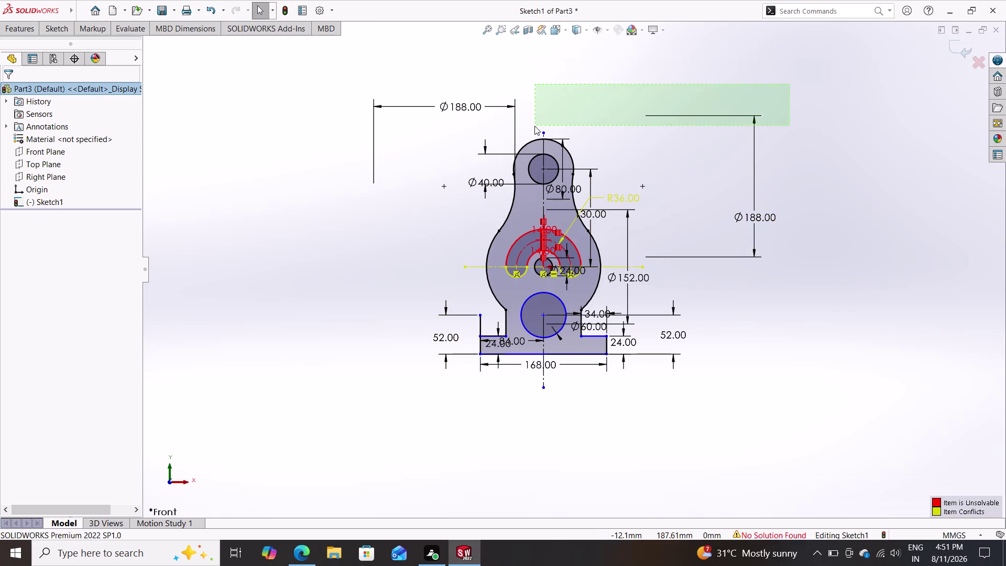
drag(534, 126, 336, 393)
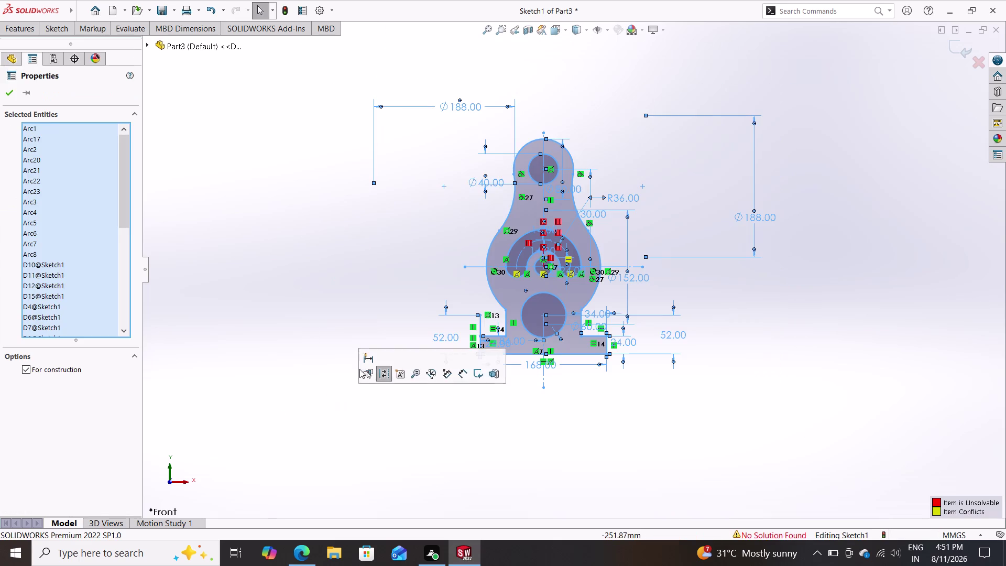
right_click(353, 299)
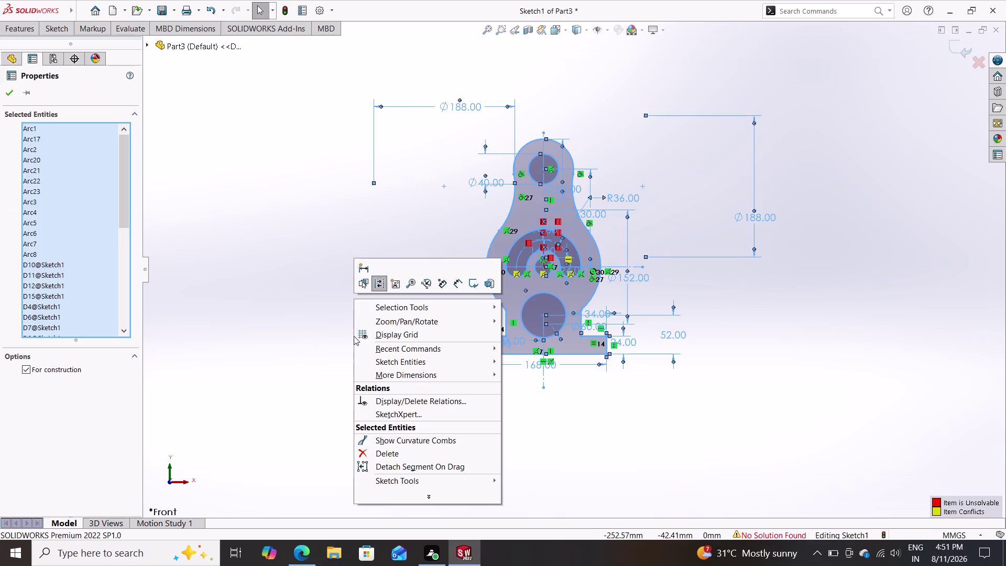
click(386, 399)
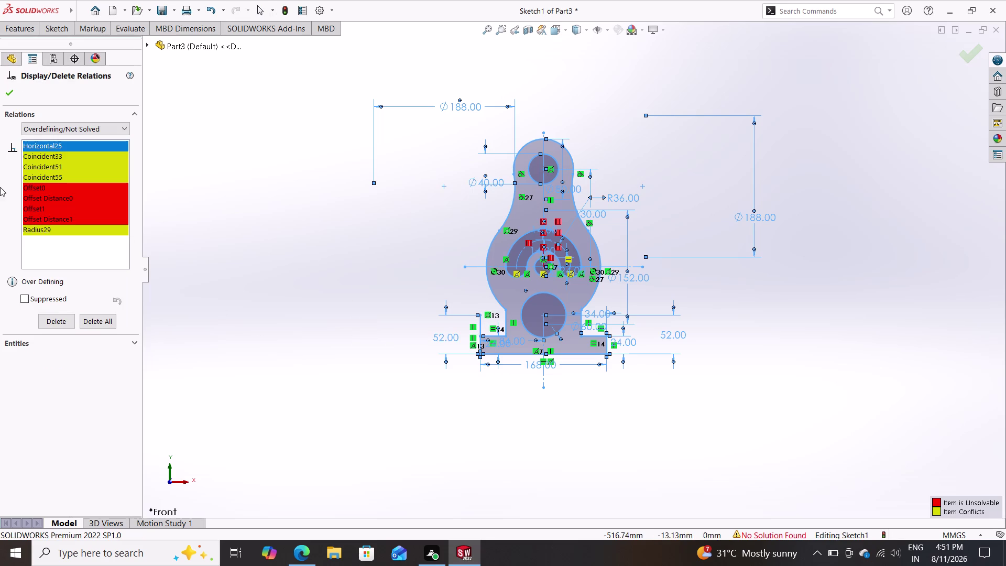
click(26, 297)
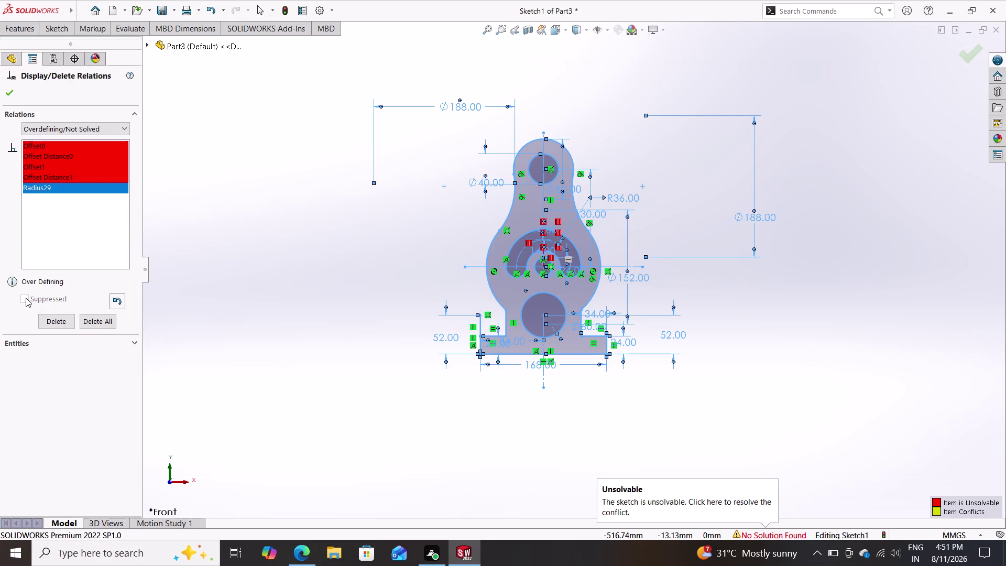
click(11, 92)
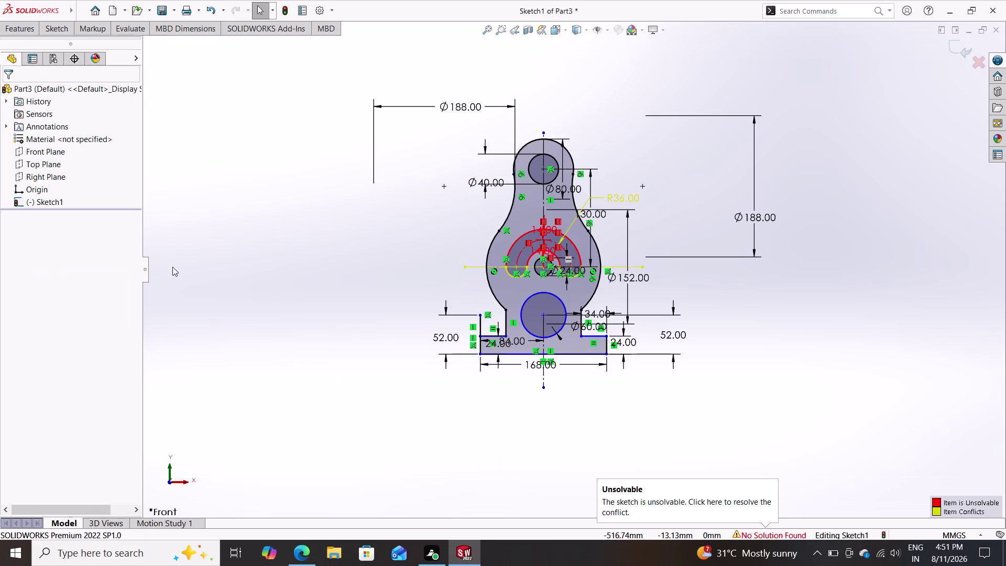
Zoom the sketch view and return to the Sketch tools.
scroll(up, 3)
scroll(down, 3)
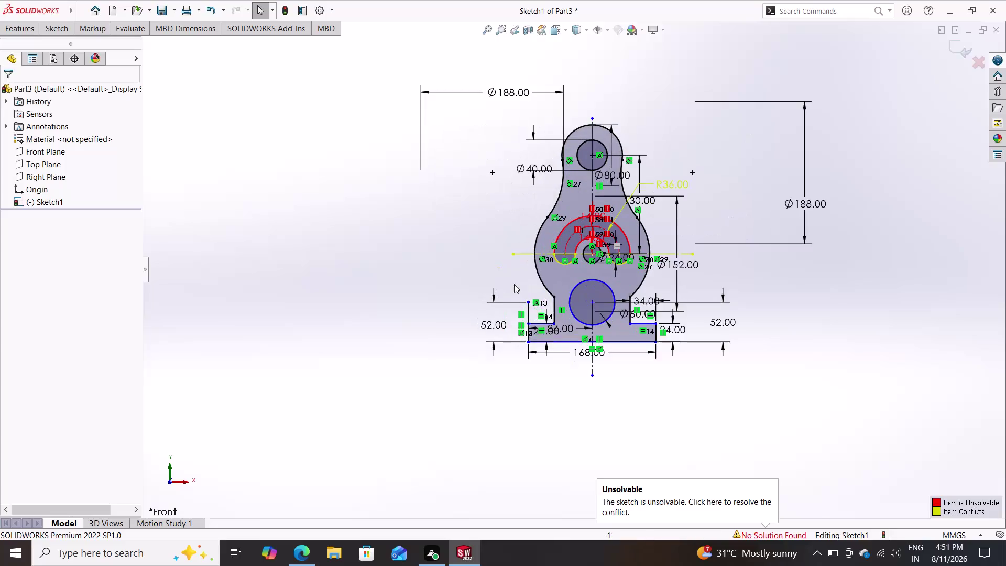
scroll(down, 3)
scroll(down, 3)
scroll(down, 3)
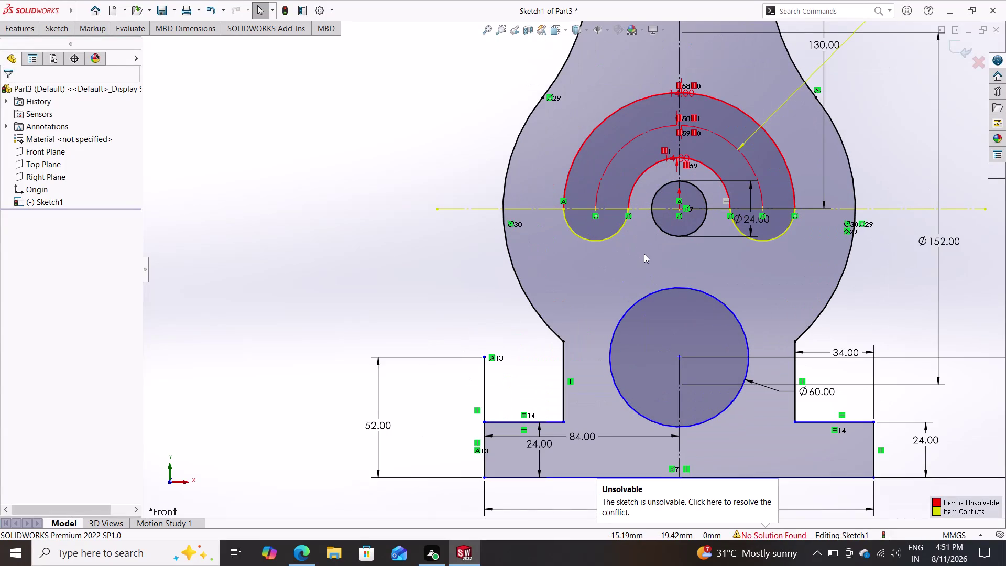
click(57, 30)
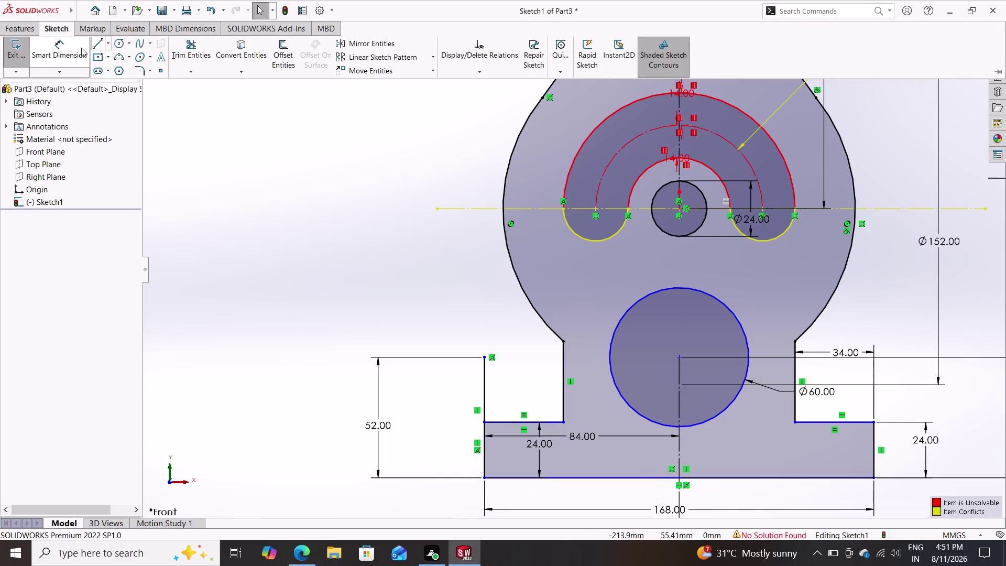
Add an R14 radius dimension to the left slot end arc.
click(67, 45)
click(589, 237)
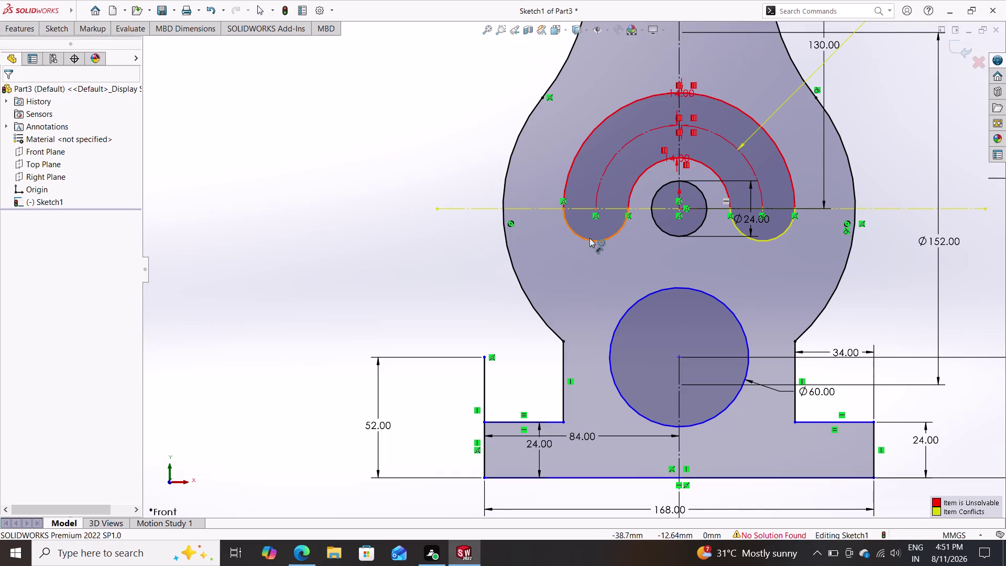
click(329, 238)
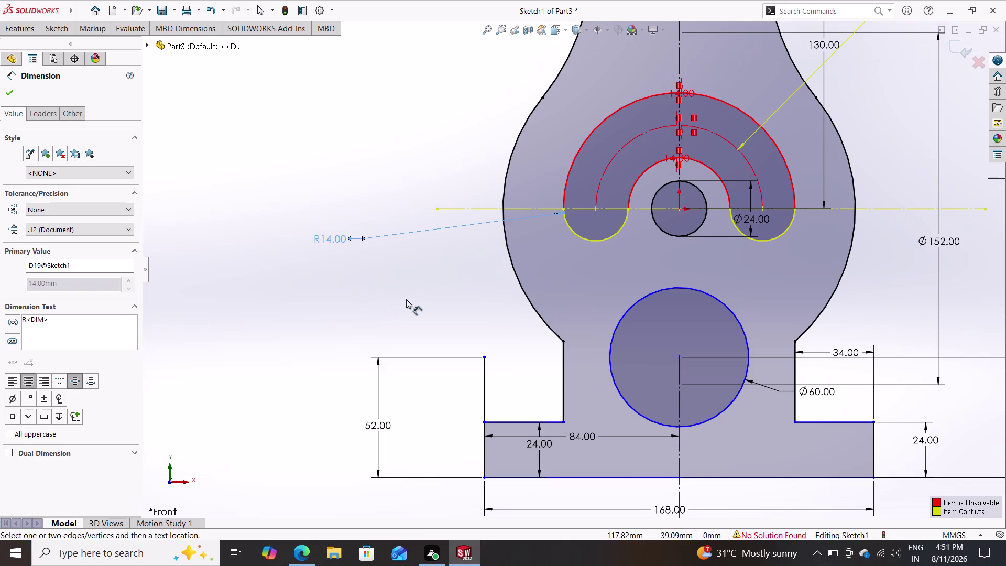
double_click(937, 500)
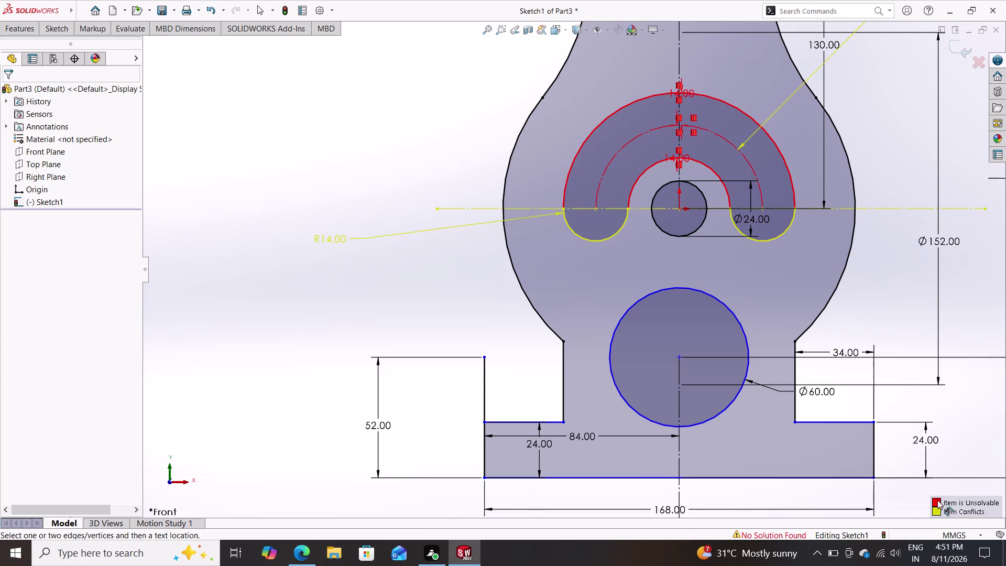
click(935, 511)
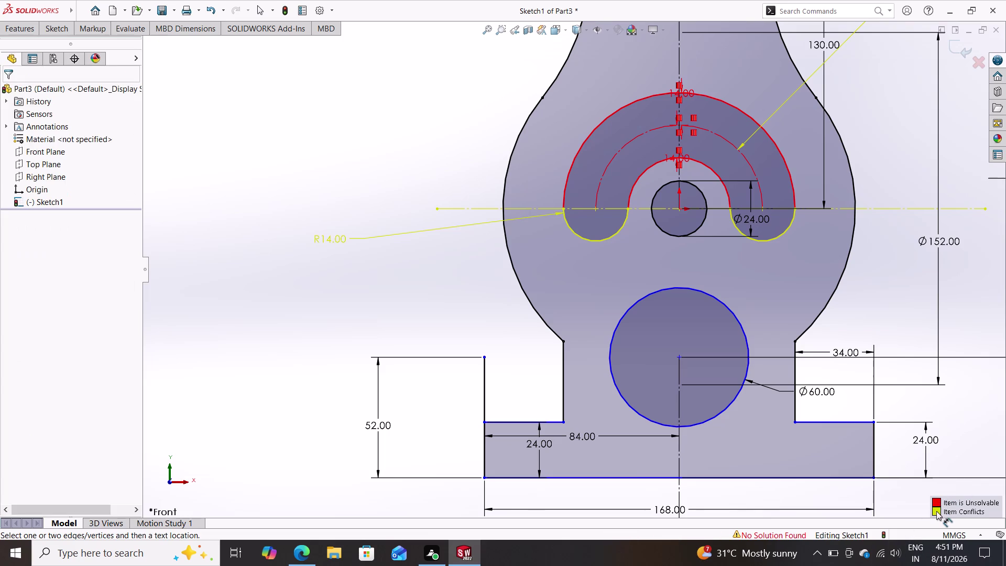
click(934, 498)
key(Escape)
key(Escape)
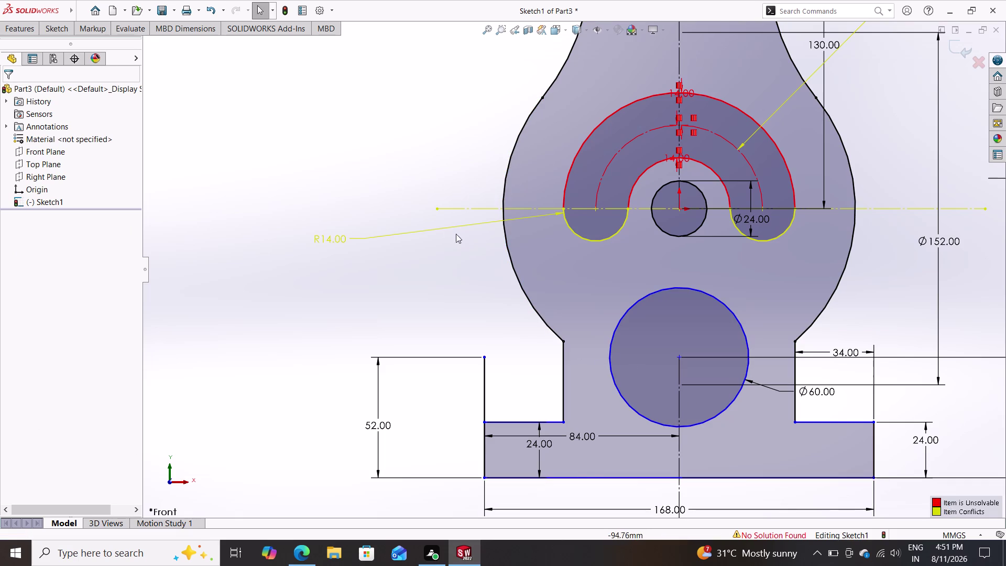
click(440, 229)
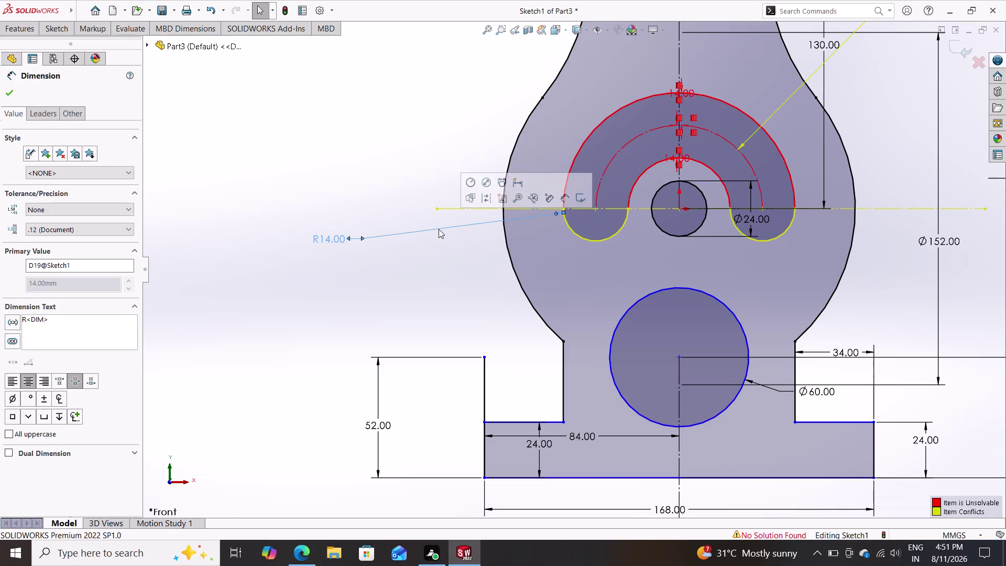
Delete the conflicting R14 radius dimension.
key(Delete)
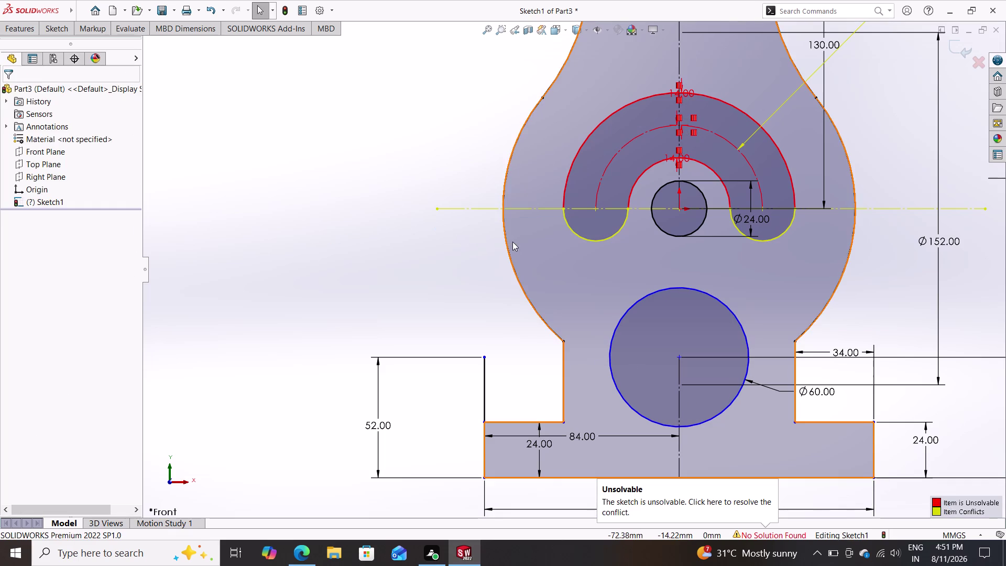
scroll(down, 3)
scroll(up, 3)
scroll(up, 3)
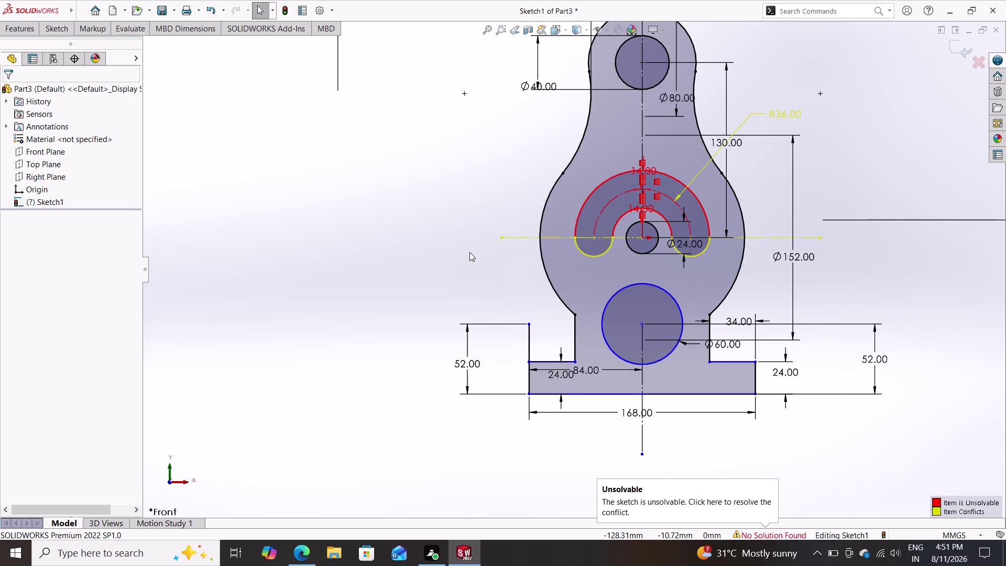
Delete the conflicting R36 radius dimension.
click(761, 114)
key(Delete)
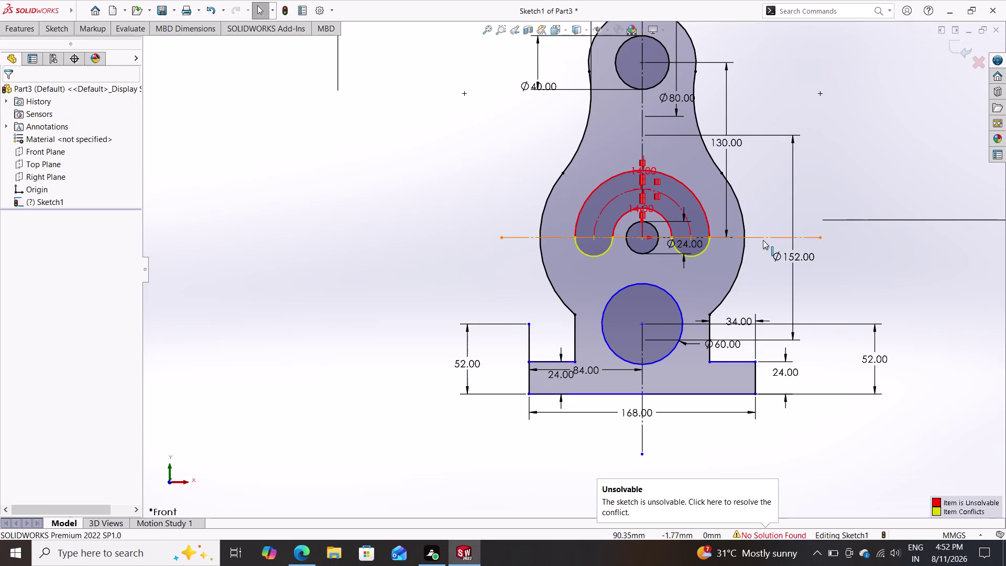
scroll(up, 3)
scroll(down, 3)
scroll(down, 3)
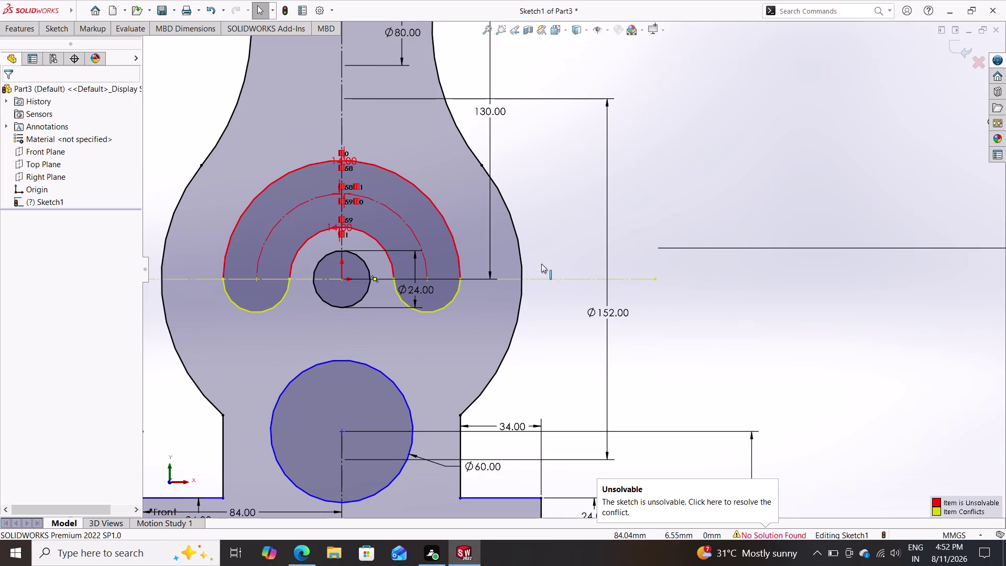
click(45, 32)
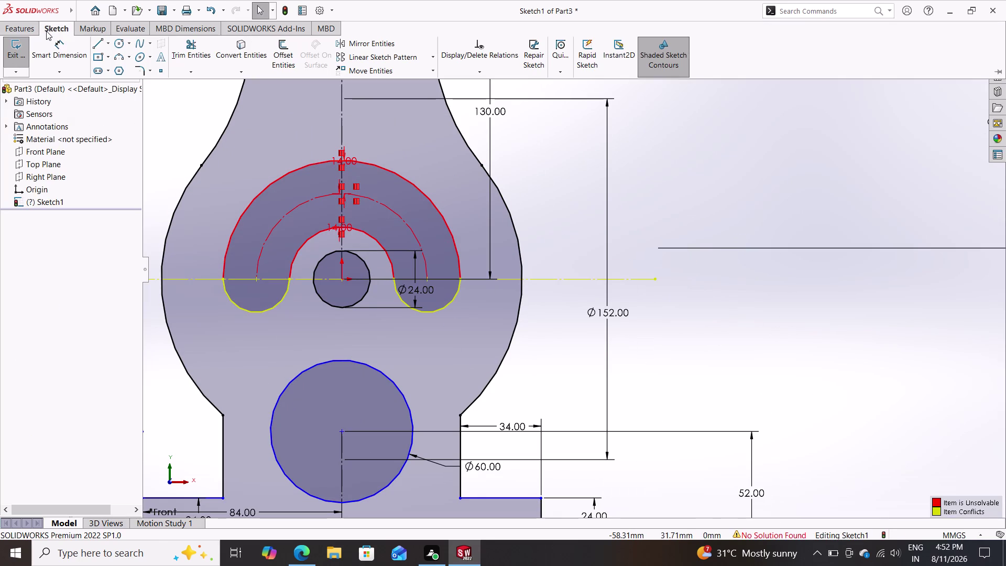
Draw R22, R36 and R50 circles centred on the origin.
click(118, 42)
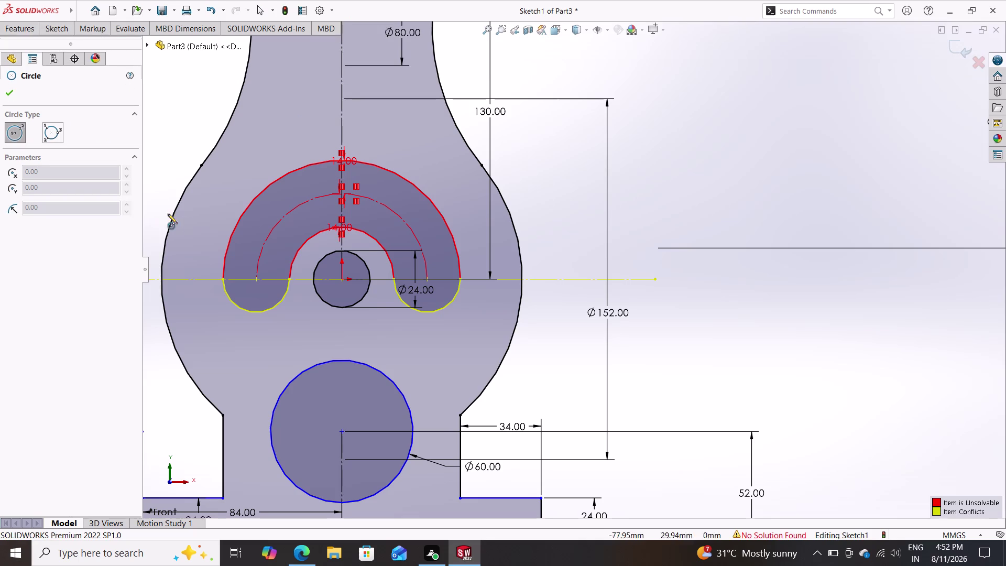
click(344, 279)
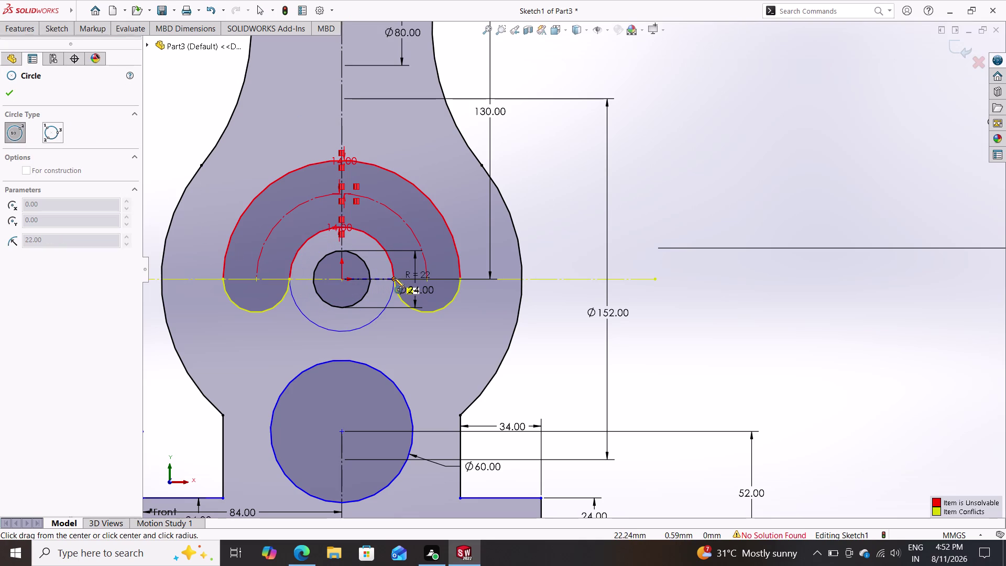
click(394, 277)
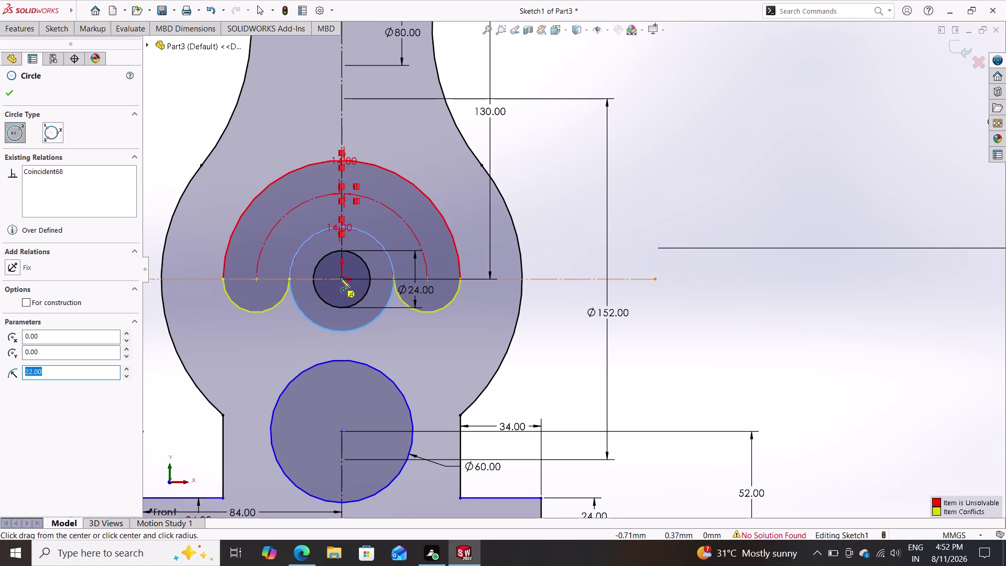
click(340, 278)
click(426, 280)
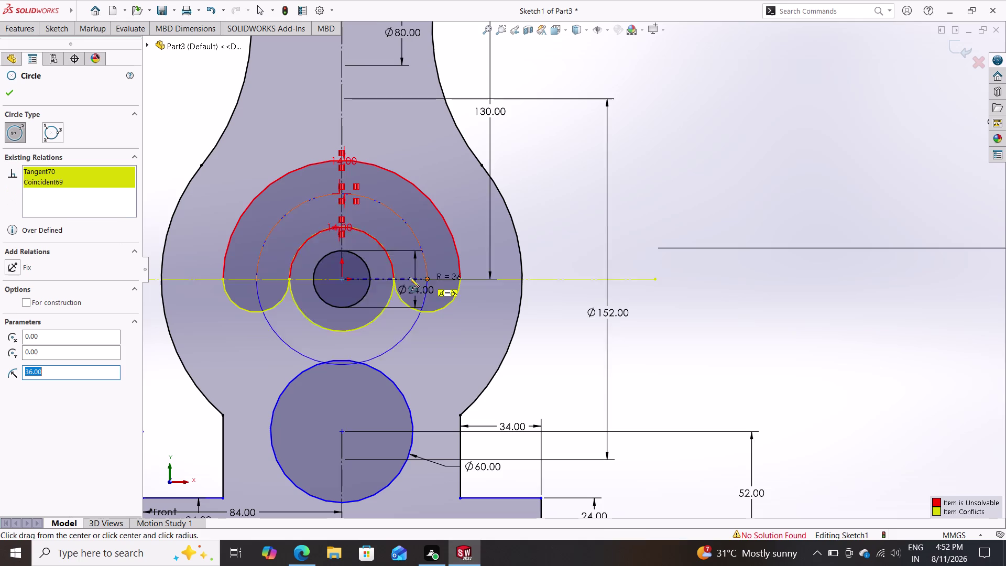
click(343, 279)
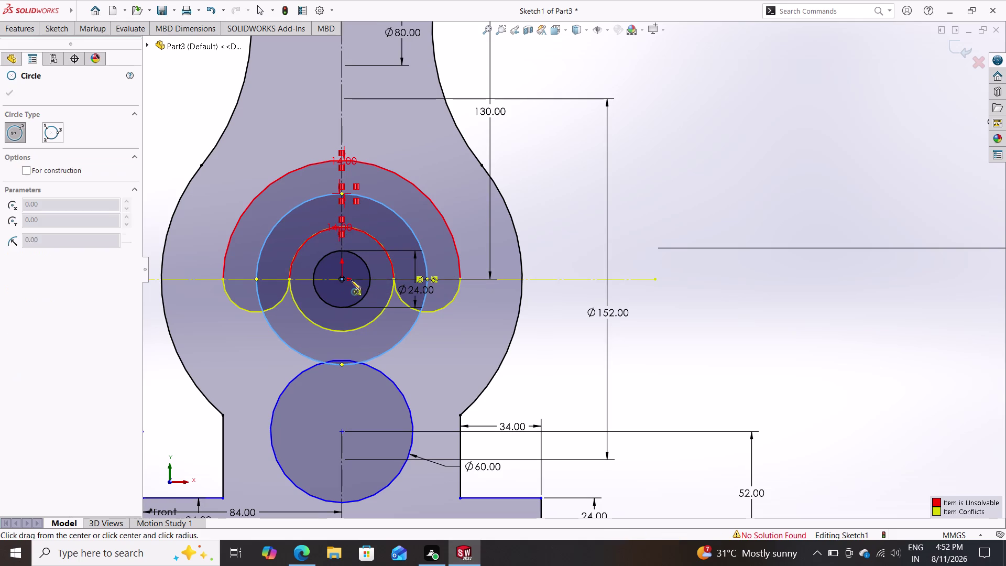
click(460, 280)
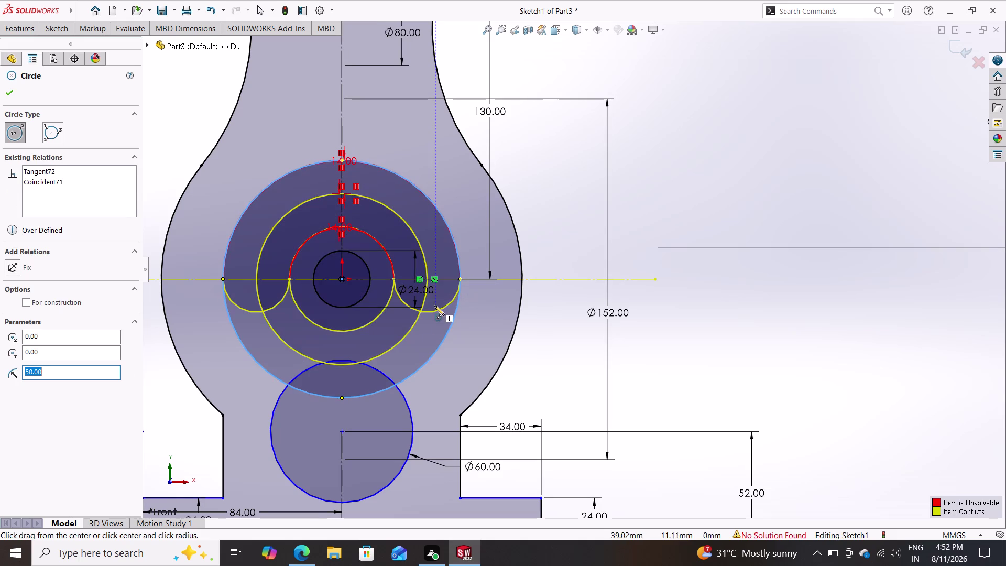
key(Escape)
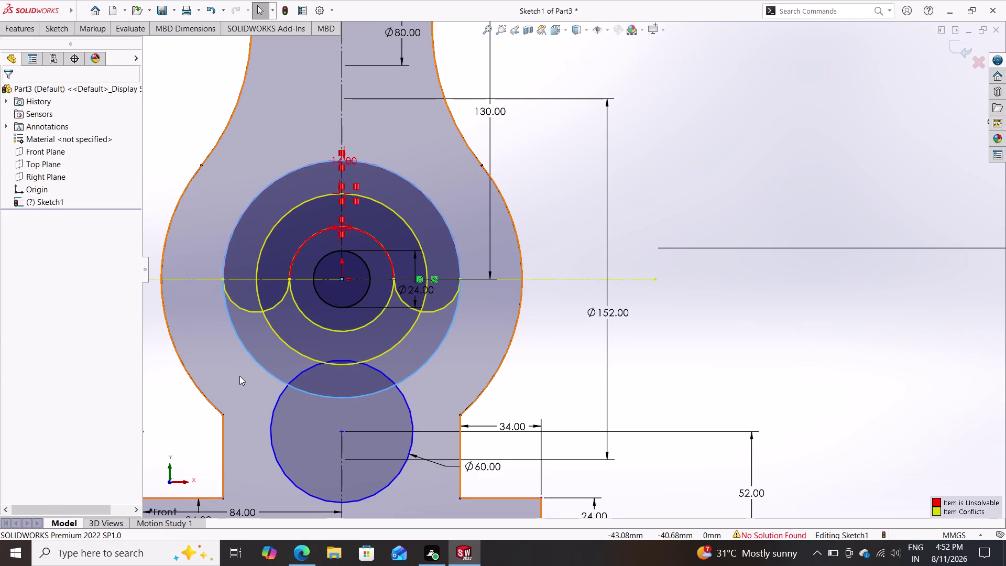
key(Escape)
Delete the conflicting offset slot arcs.
click(239, 220)
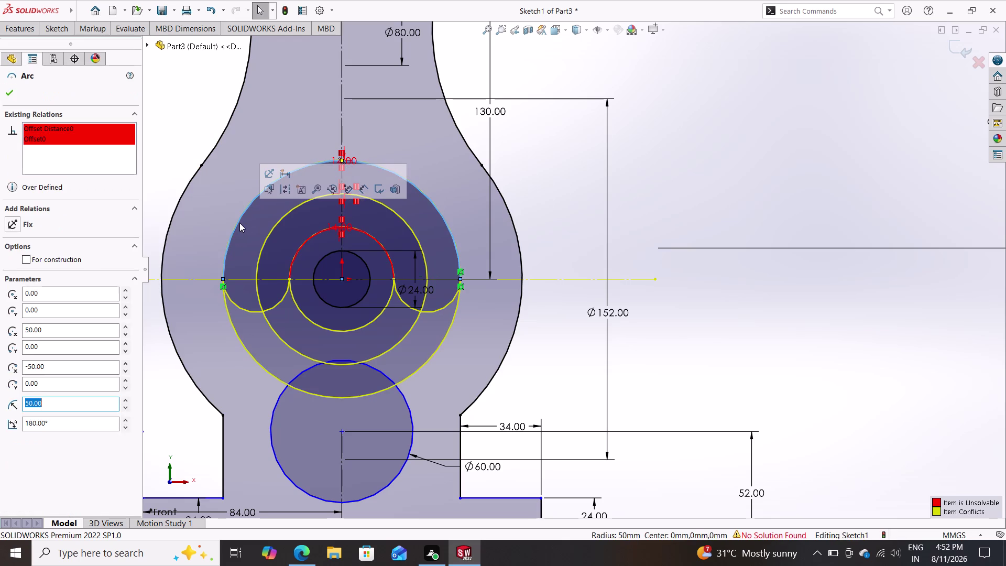
key(Delete)
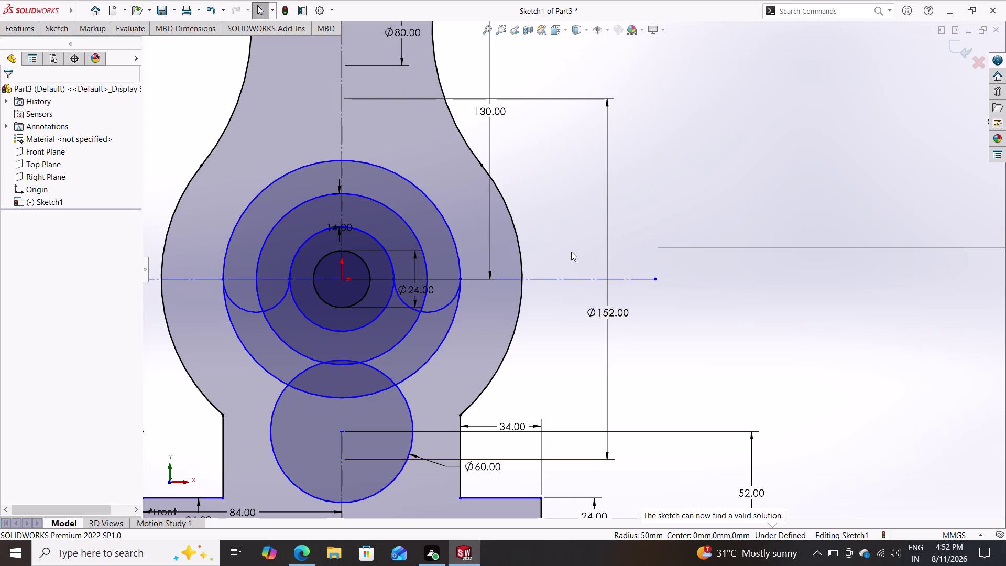
click(58, 23)
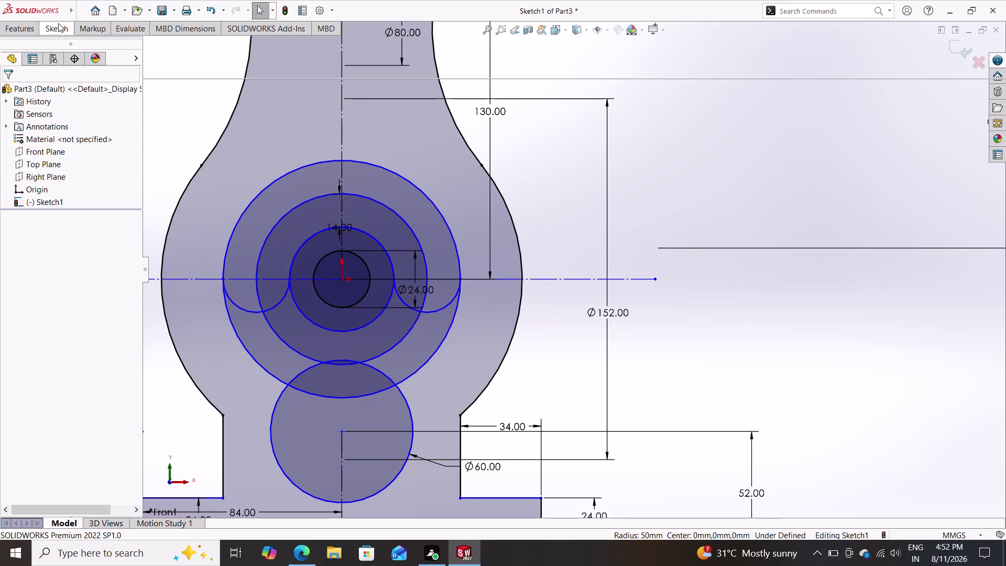
click(189, 52)
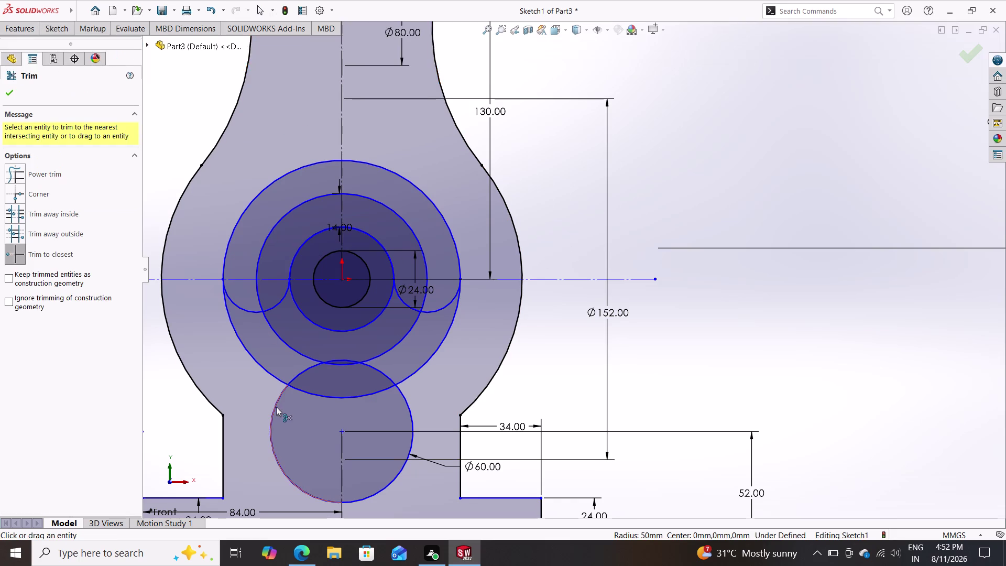
Trim the lower parts of the outer and inner slot circles and leftover arc pieces.
click(259, 362)
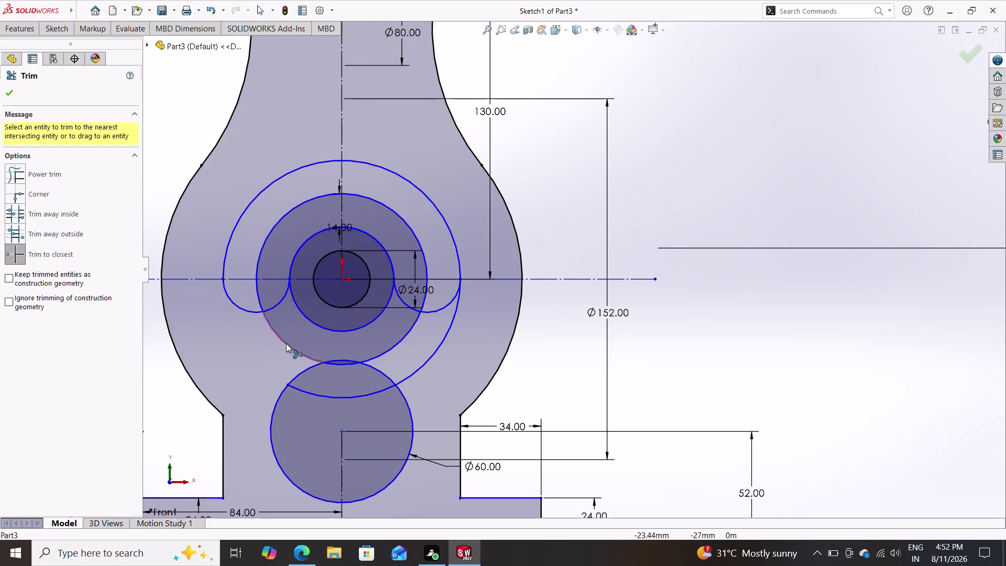
click(286, 343)
click(396, 344)
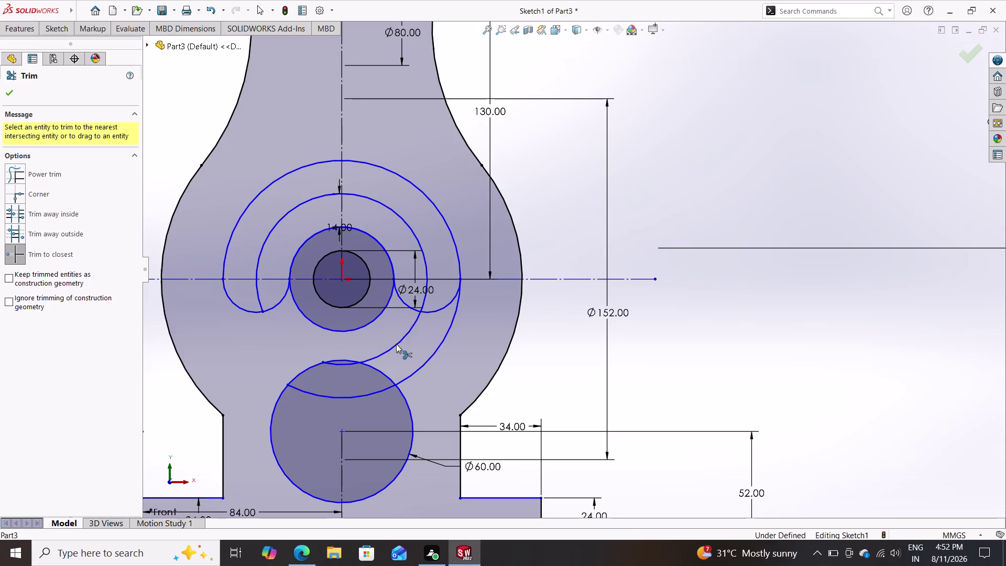
click(422, 363)
scroll(up, 3)
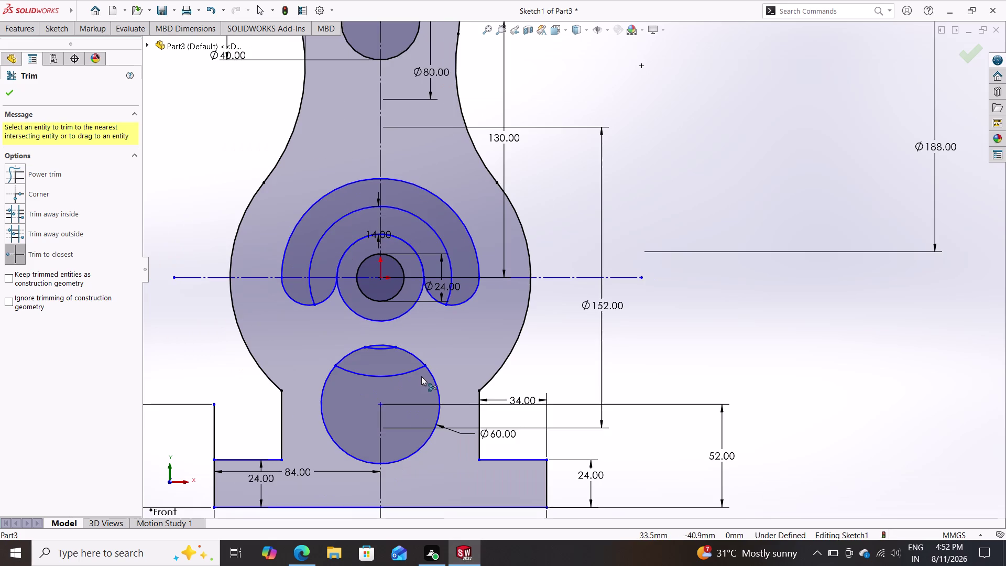
scroll(up, 3)
scroll(down, 3)
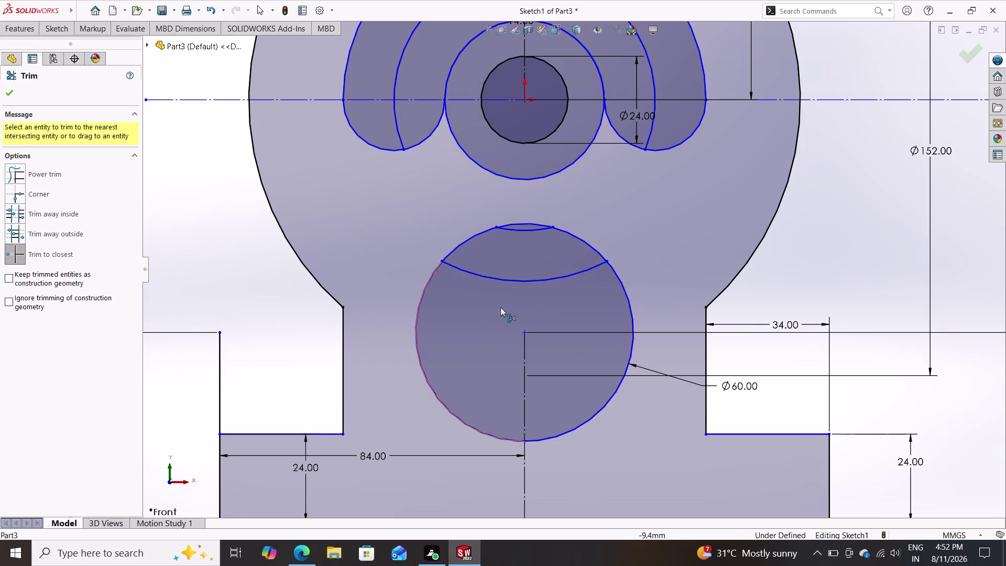
Remove the arcs crossing the Ø60 circle and the circle around the centre hole.
click(524, 281)
click(528, 232)
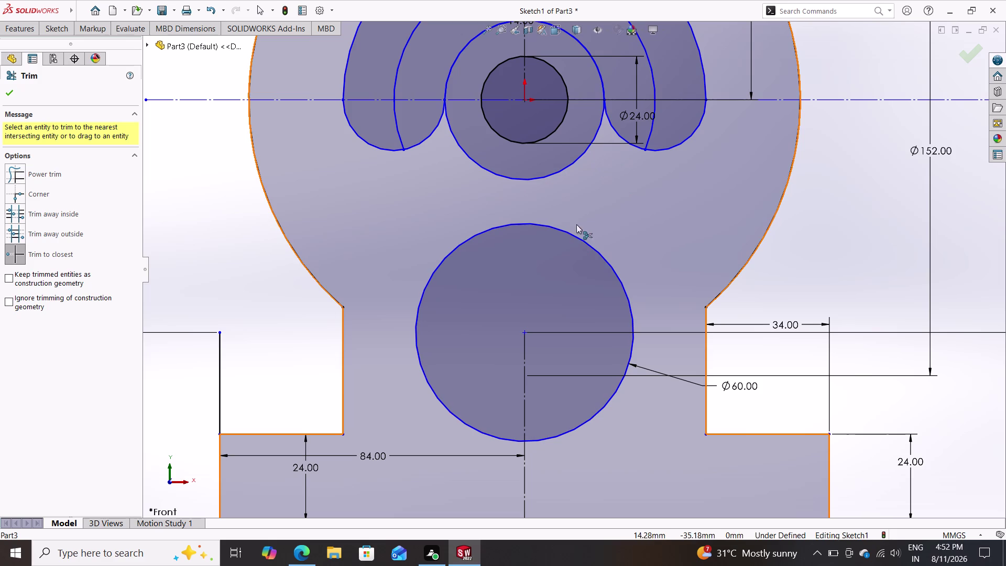
click(546, 172)
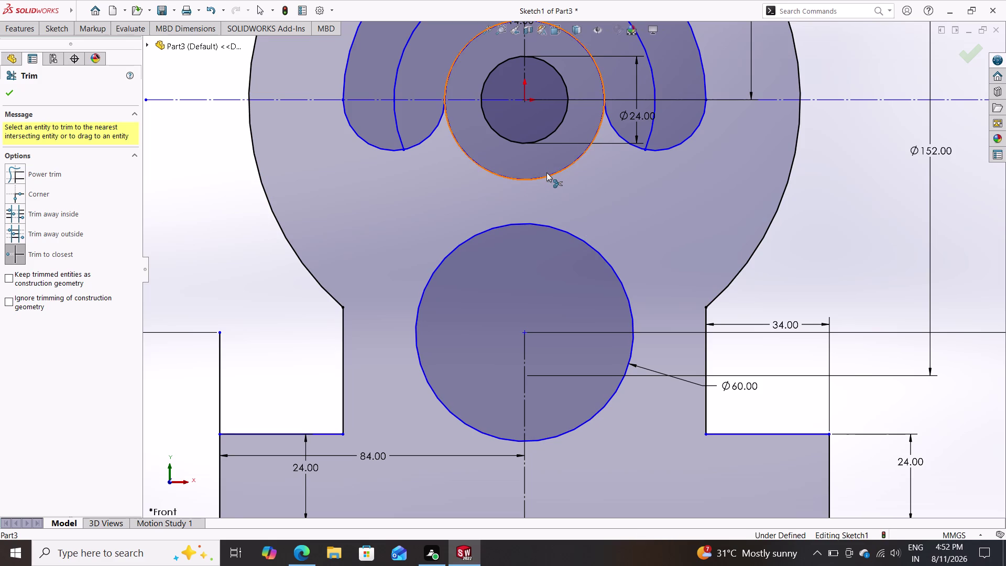
click(547, 175)
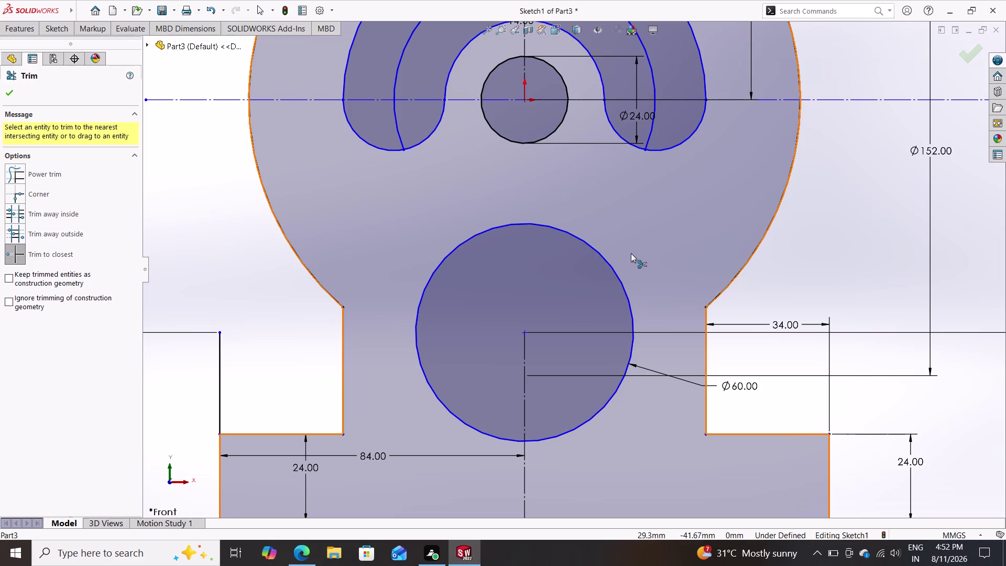
scroll(down, 3)
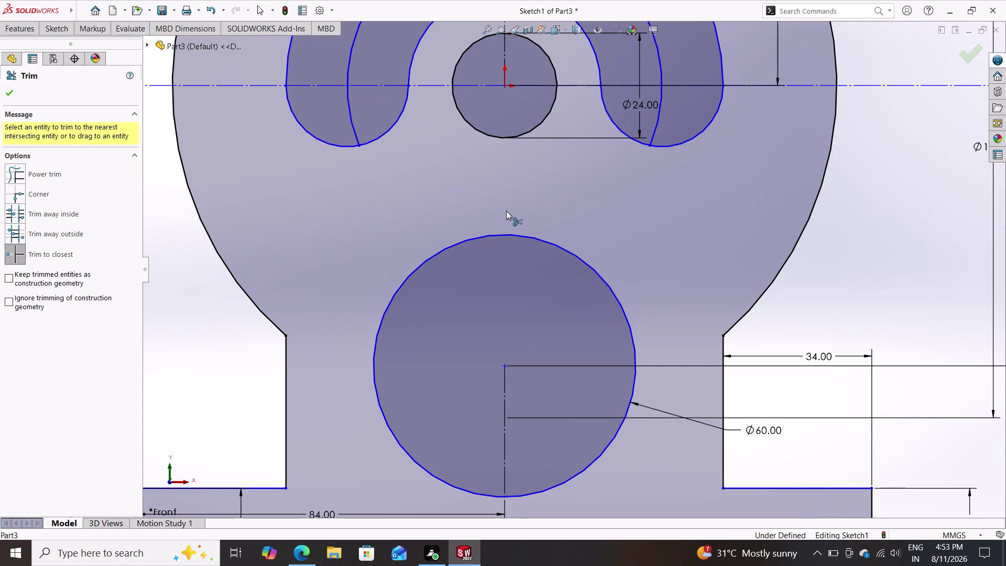
scroll(up, 3)
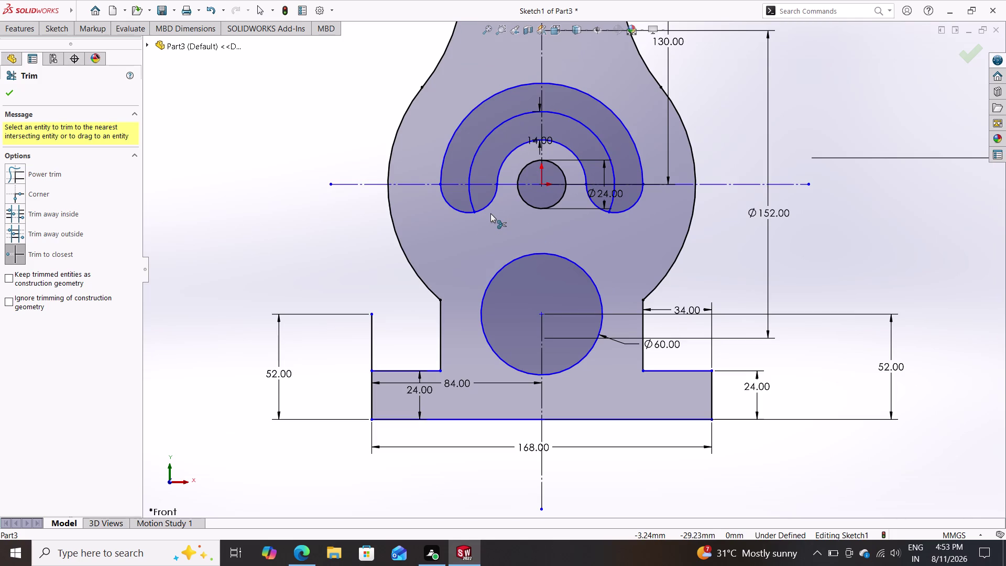
key(Escape)
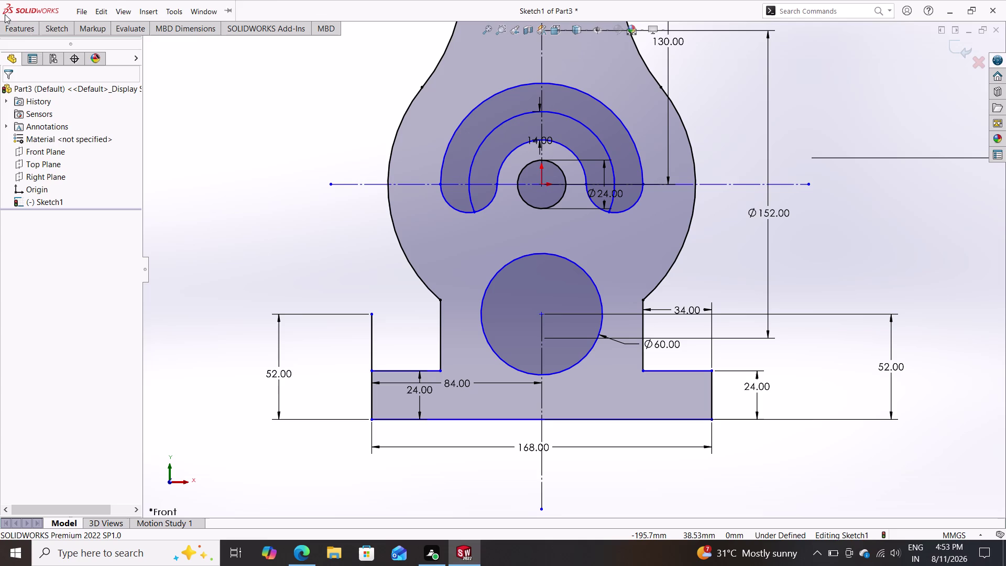
Dimension the outer slot arc R50 and the inner slot arc R36.
double_click(48, 26)
click(51, 39)
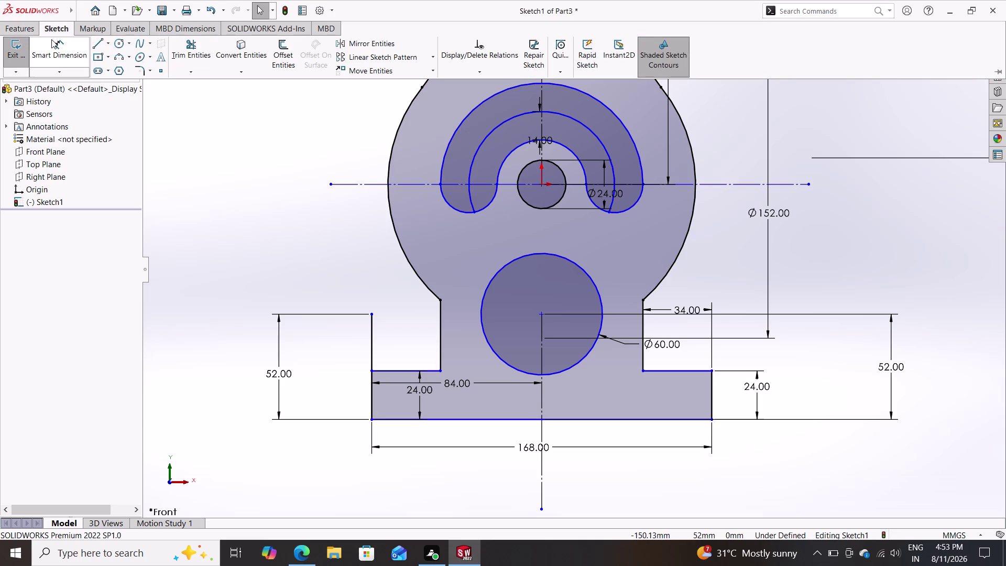
click(450, 139)
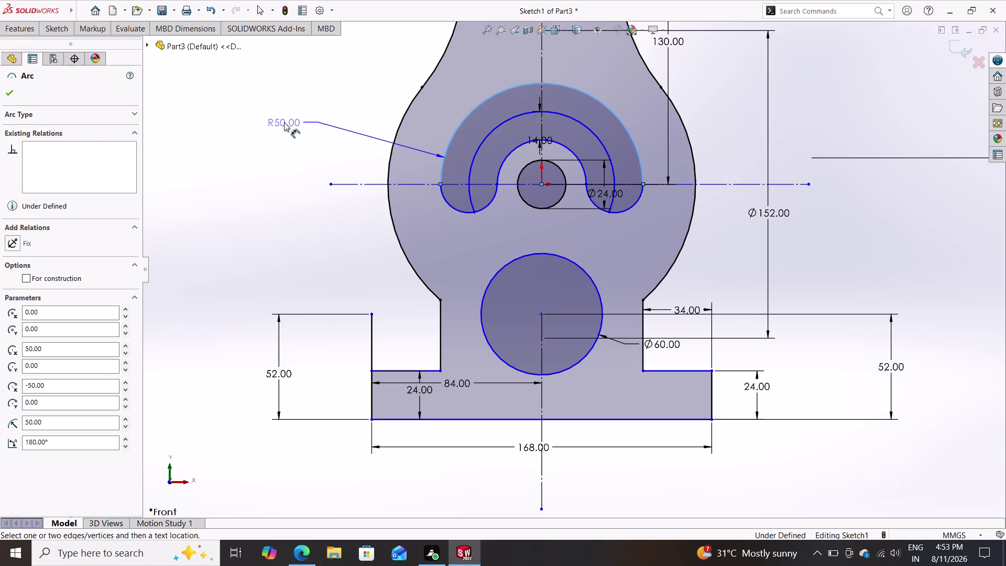
click(284, 122)
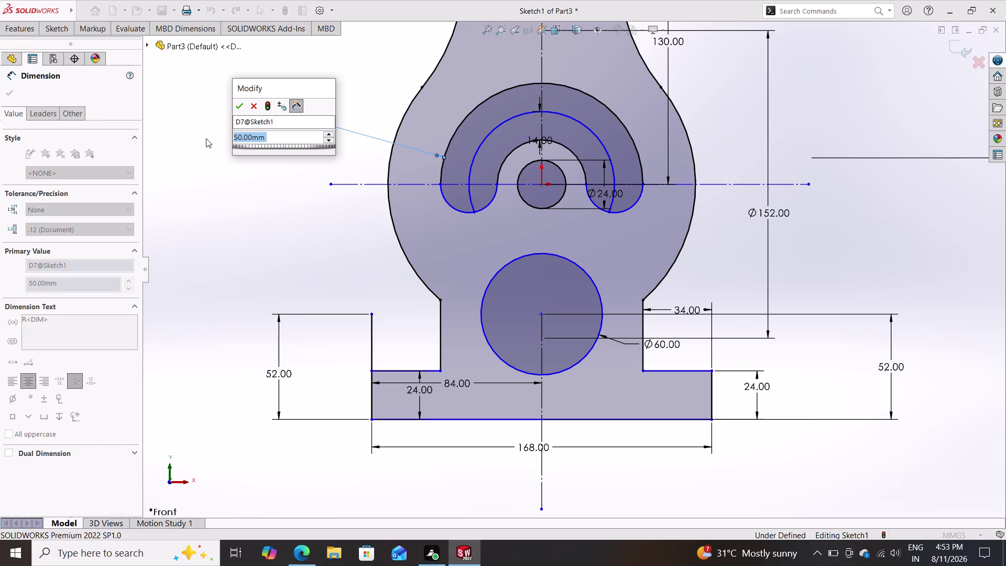
click(239, 108)
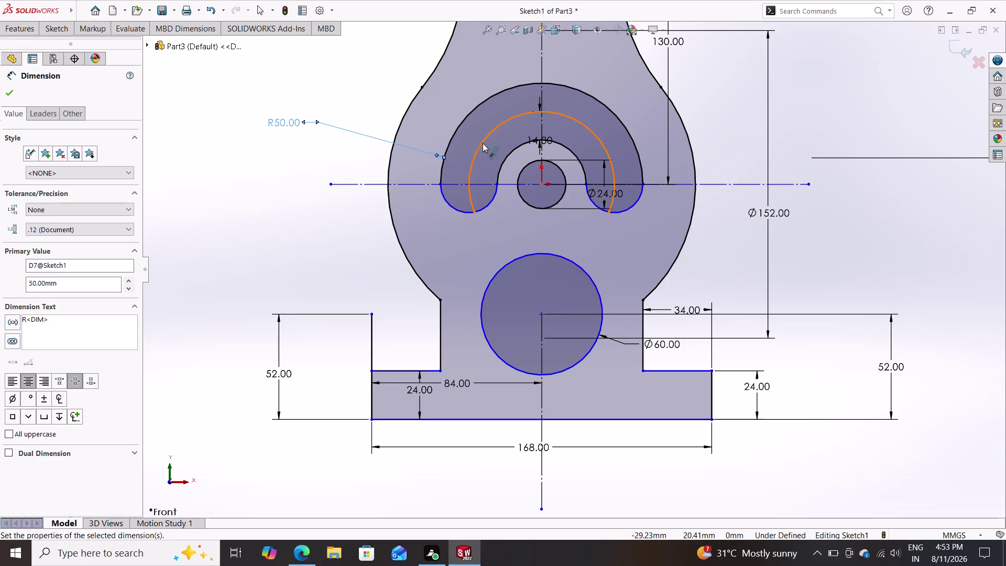
click(479, 141)
click(271, 161)
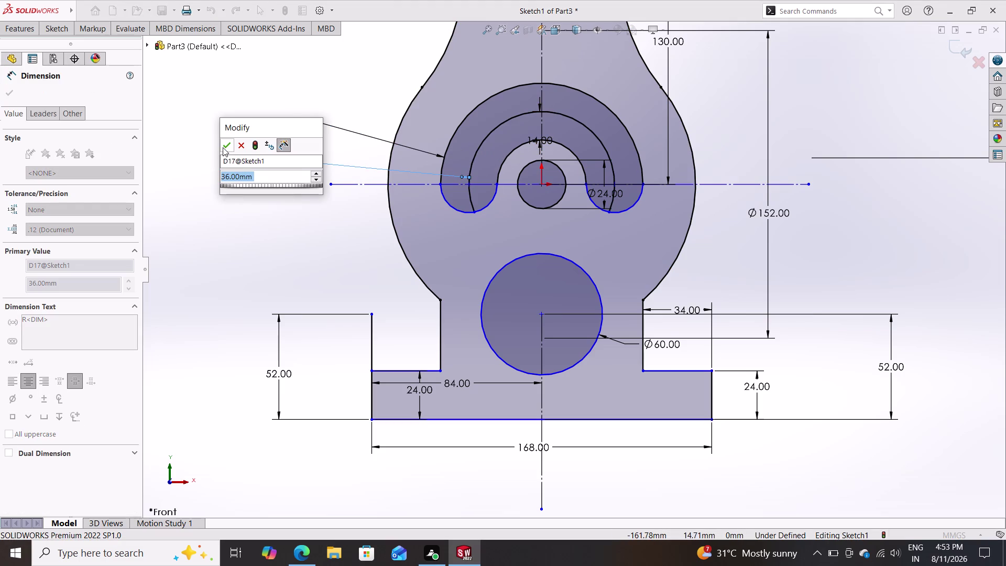
click(222, 147)
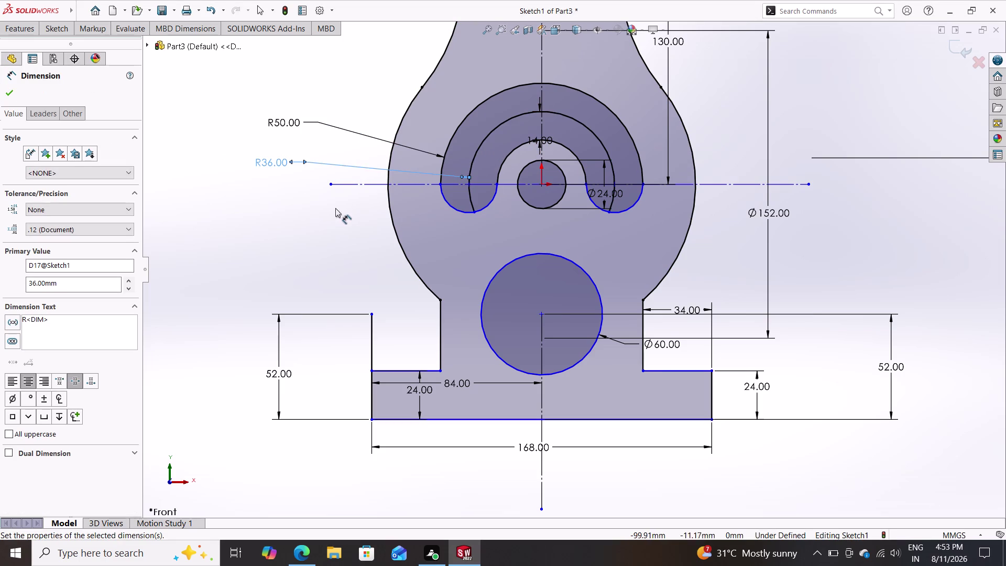
key(Escape)
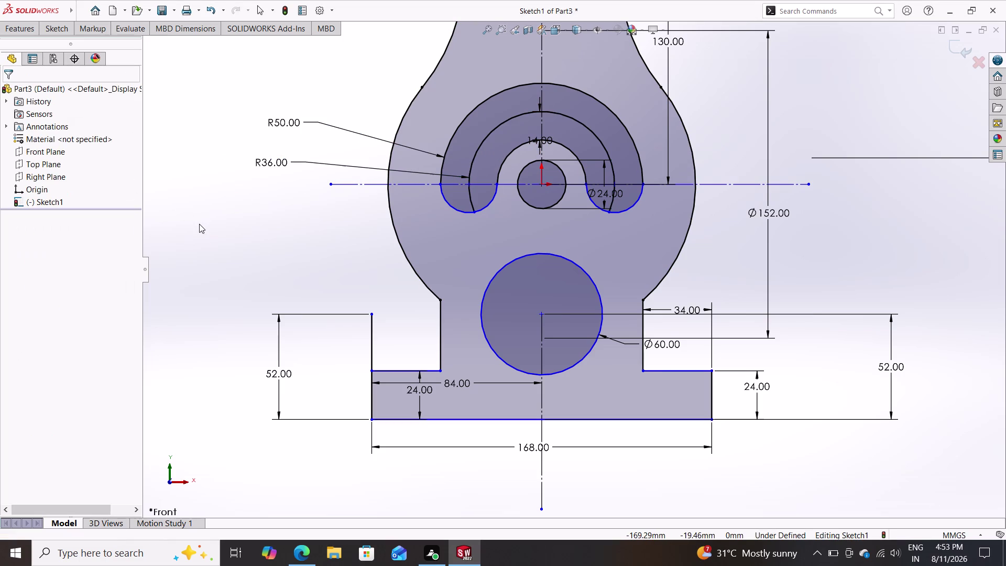
Select the left and right slot end caps.
click(474, 211)
click(455, 209)
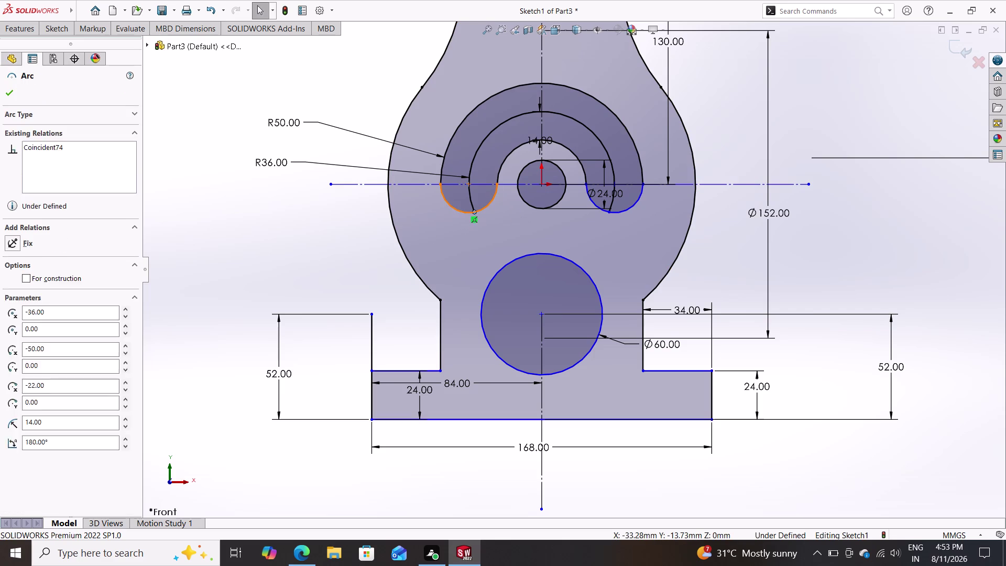
click(630, 209)
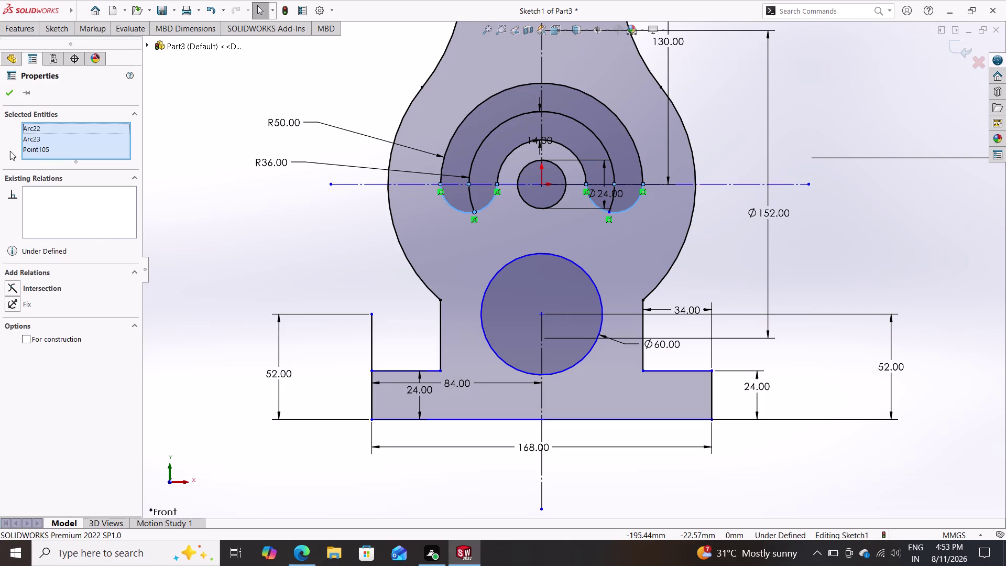
Add an Equal relation between the left and right slot end caps.
key(Escape)
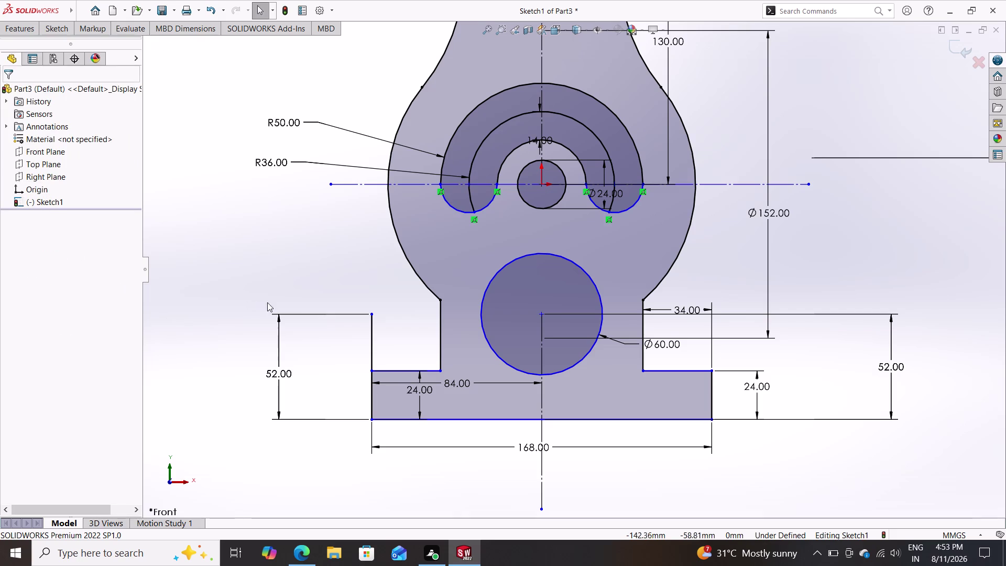
click(459, 213)
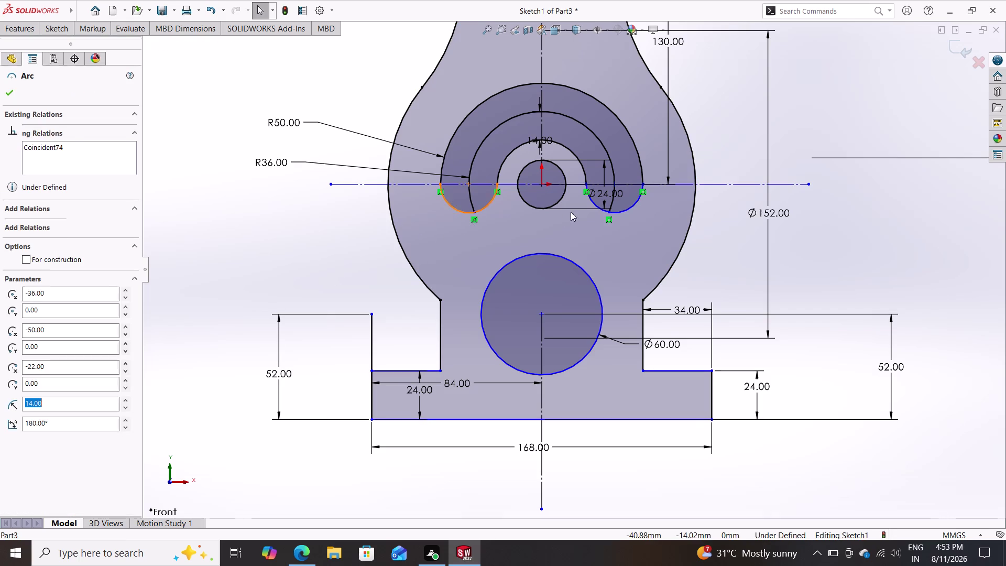
click(633, 205)
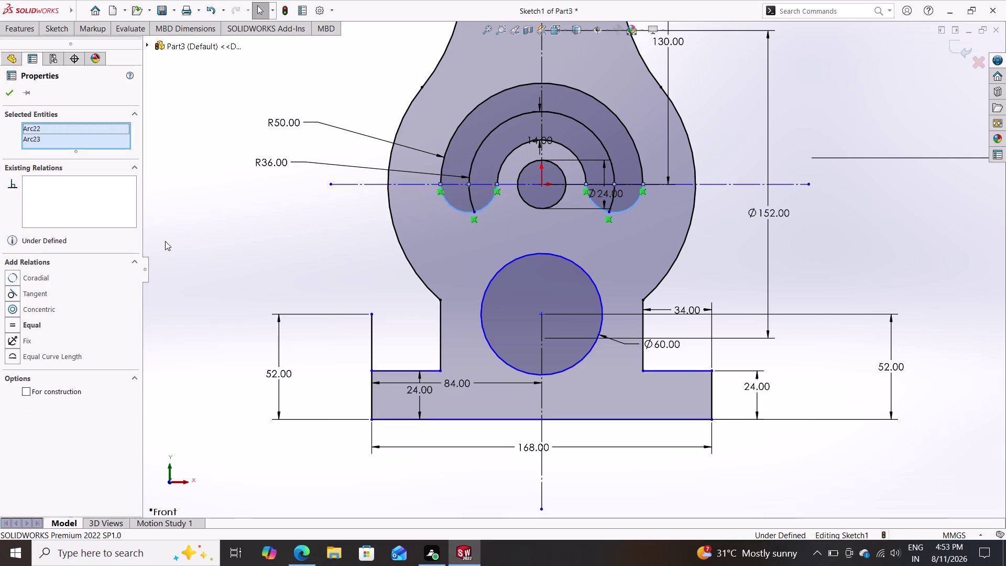
click(36, 329)
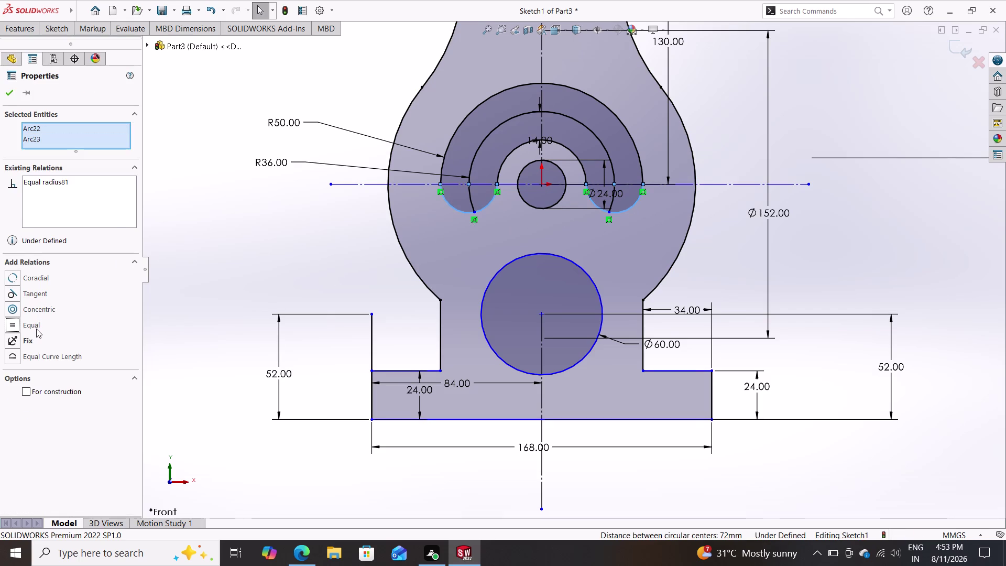
click(56, 28)
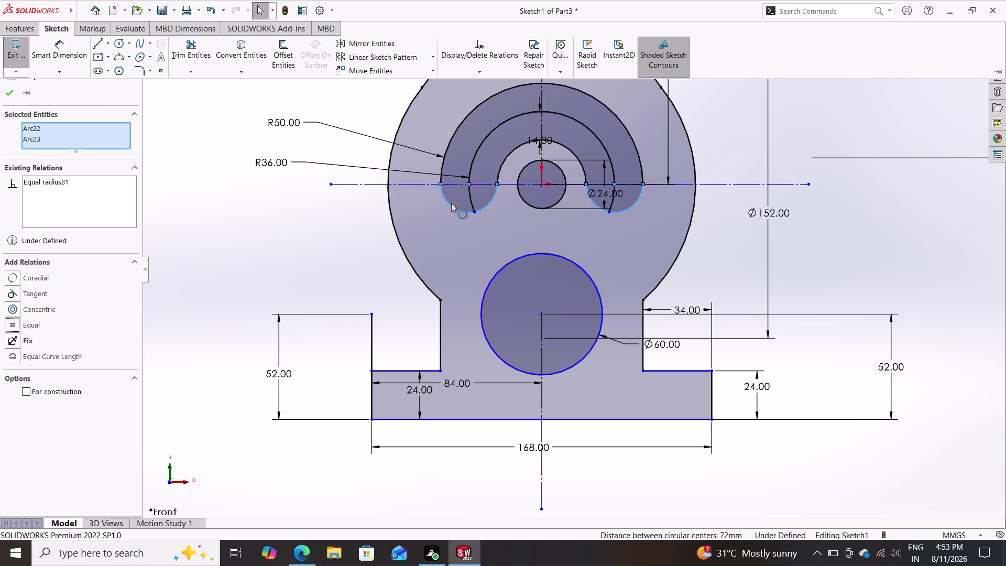
click(54, 54)
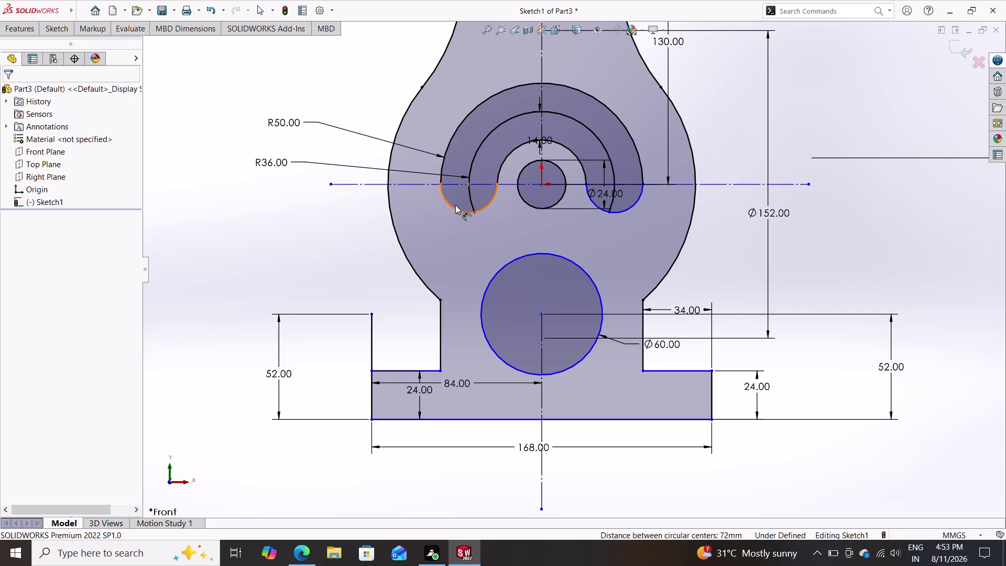
click(453, 208)
click(272, 215)
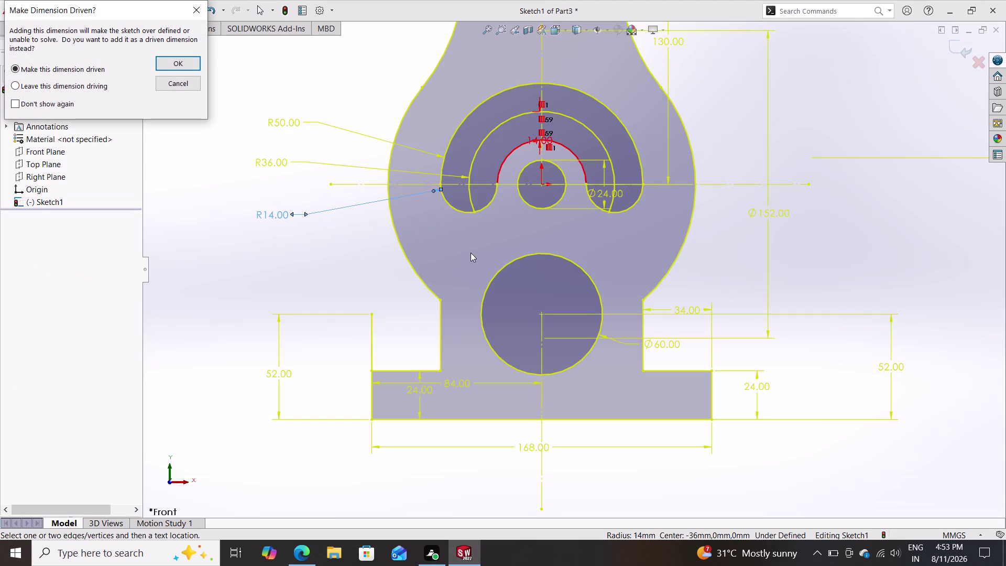
Undo the over-defining end cap dimension.
key(ctrl+z)
click(176, 85)
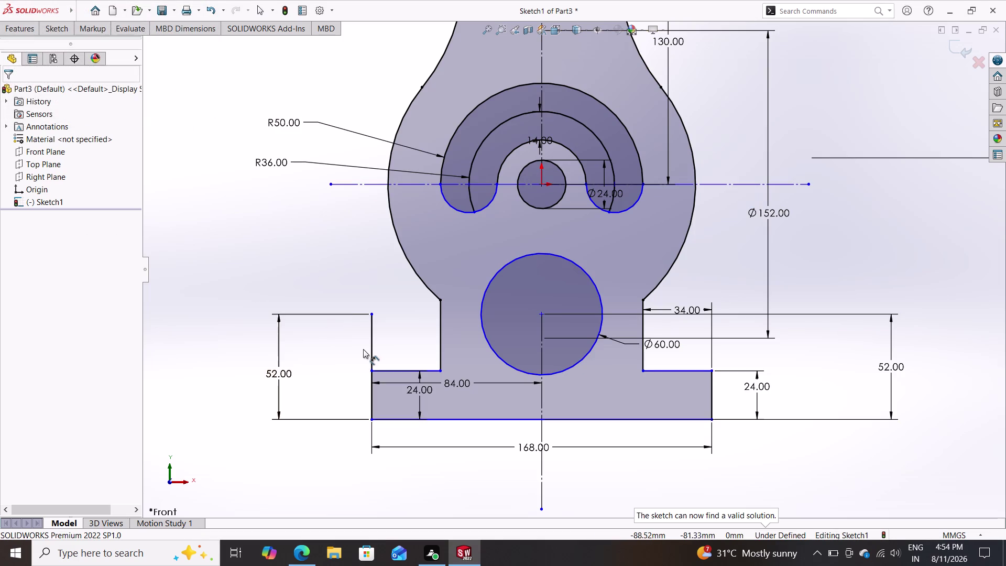
key(Escape)
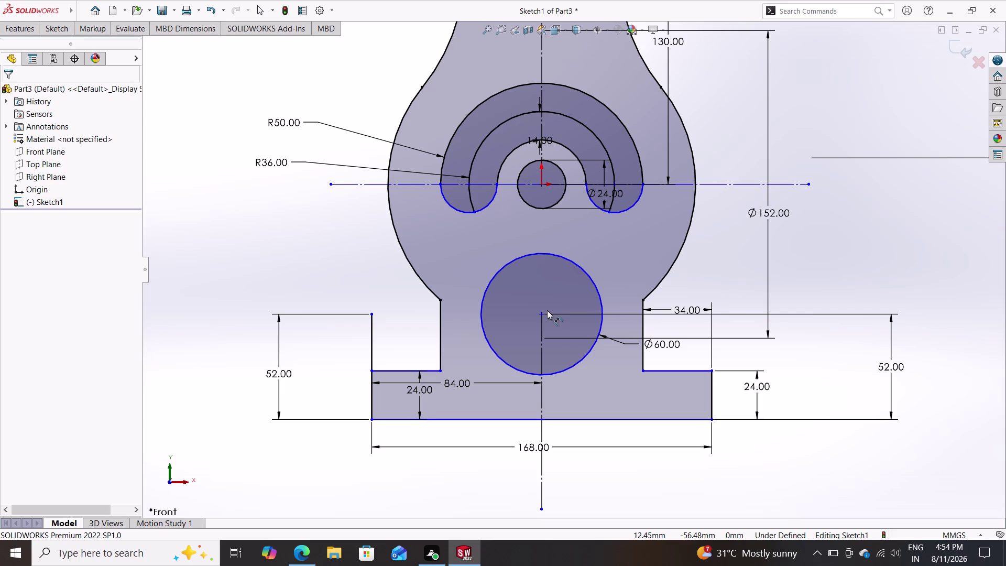
scroll(down, 3)
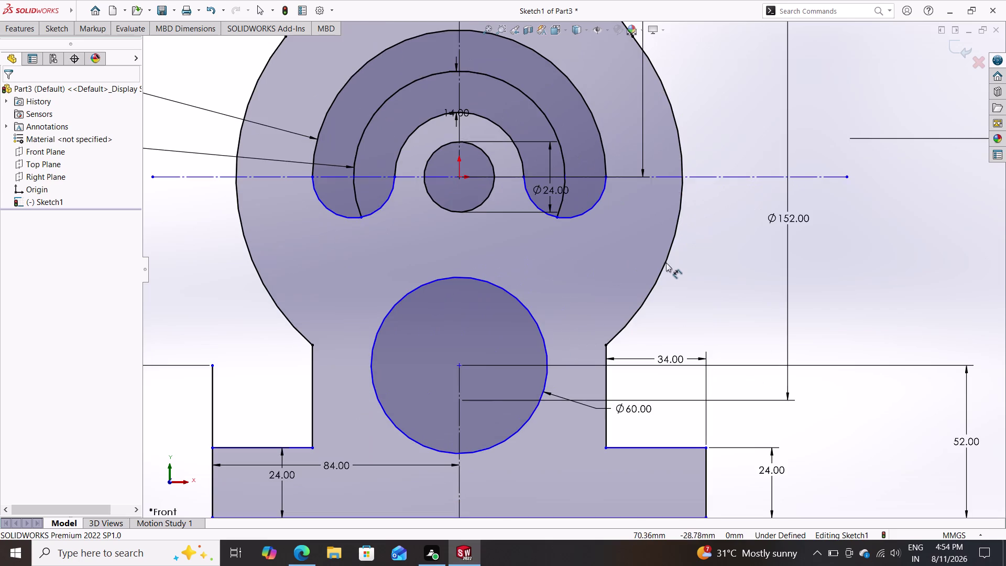
scroll(up, 3)
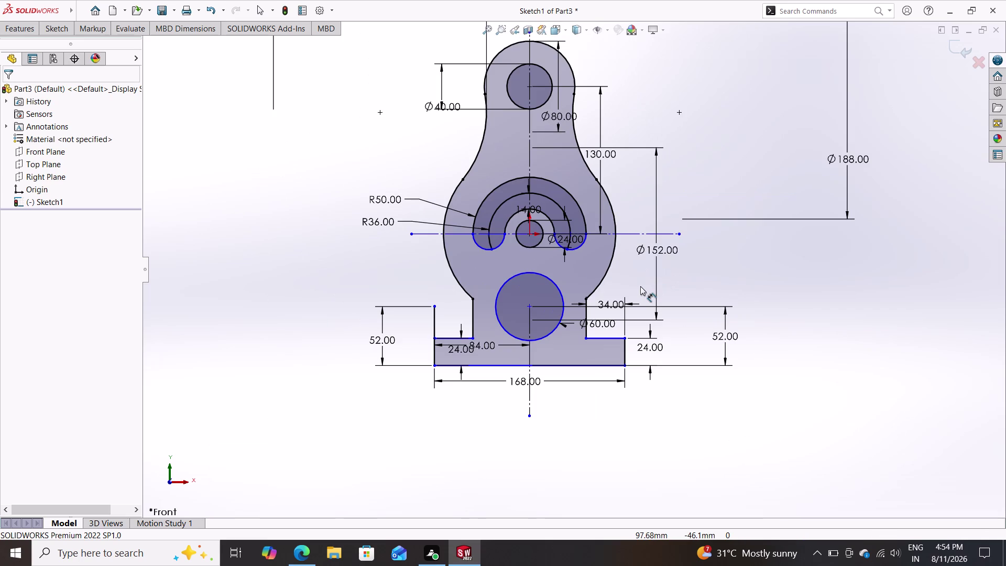
scroll(down, 3)
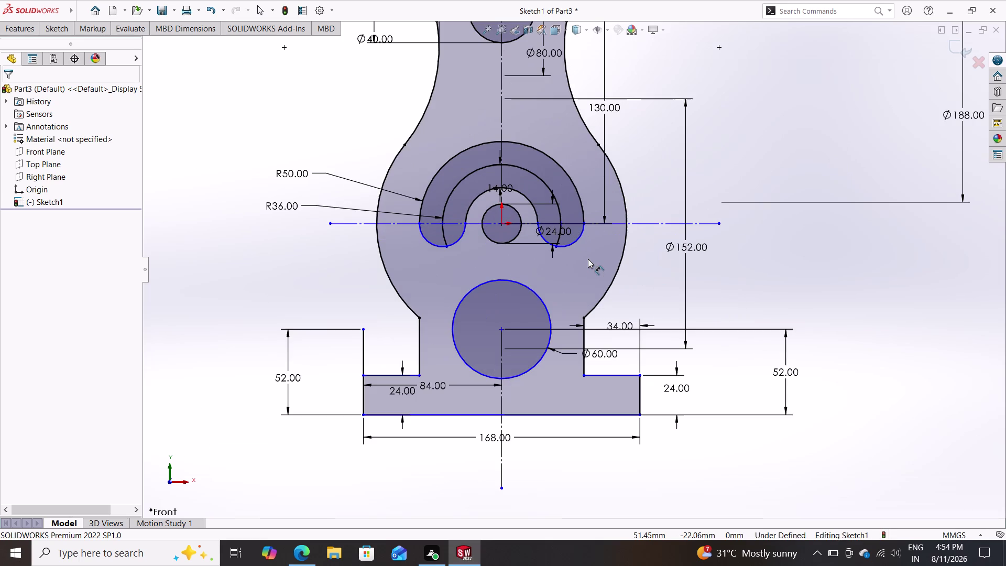
scroll(down, 3)
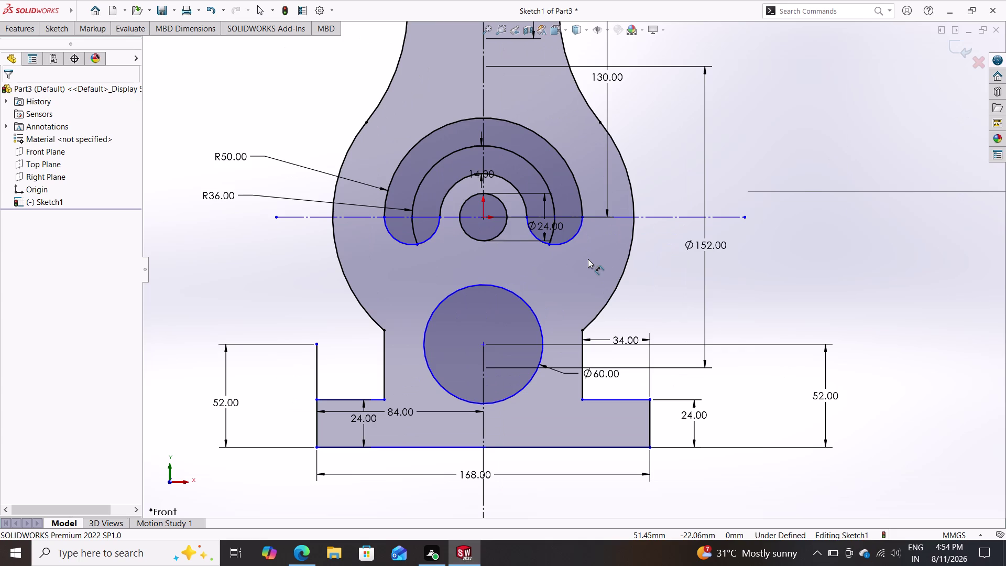
Add a driven R14 reference dimension to the slot's right end arc.
click(59, 28)
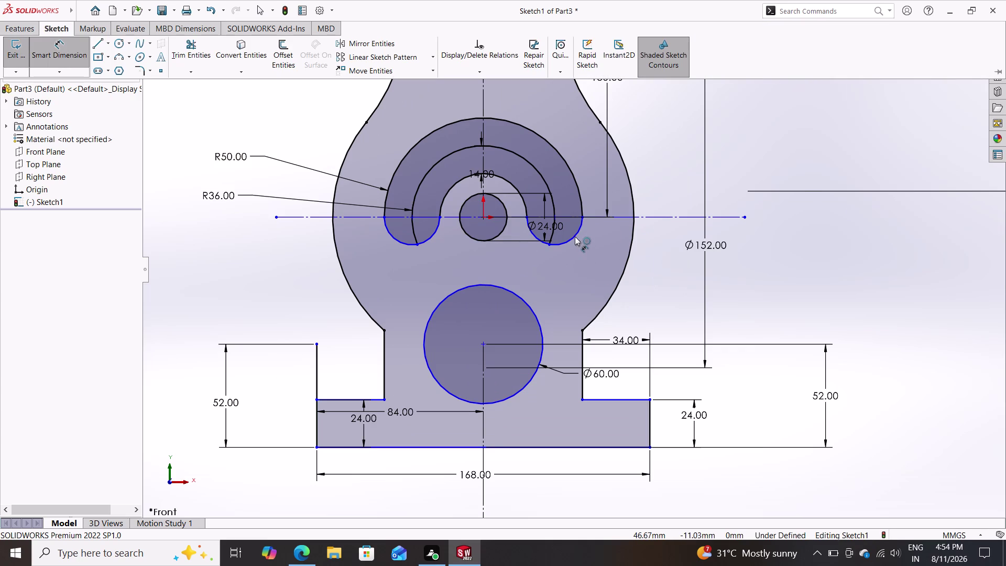
double_click(575, 237)
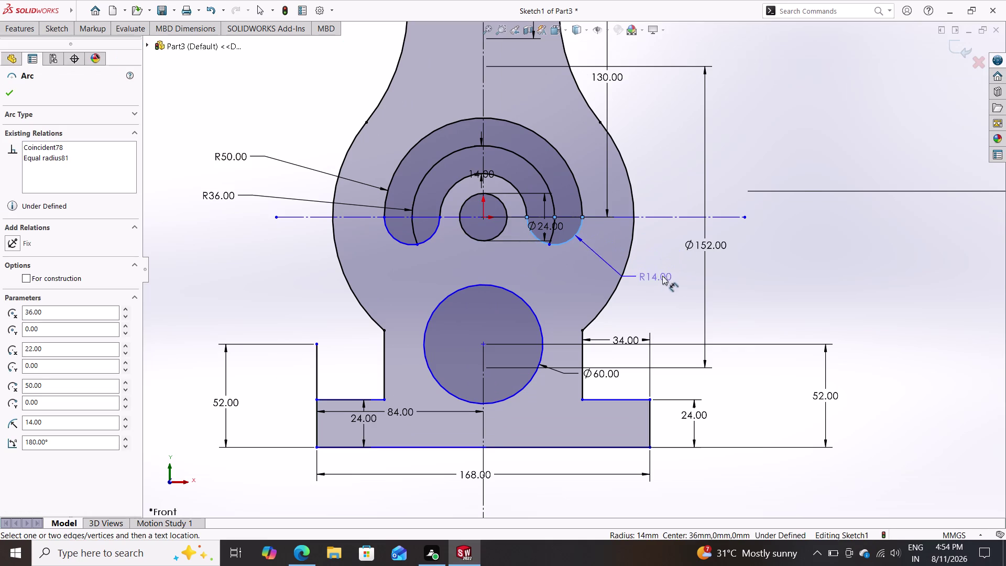
click(763, 263)
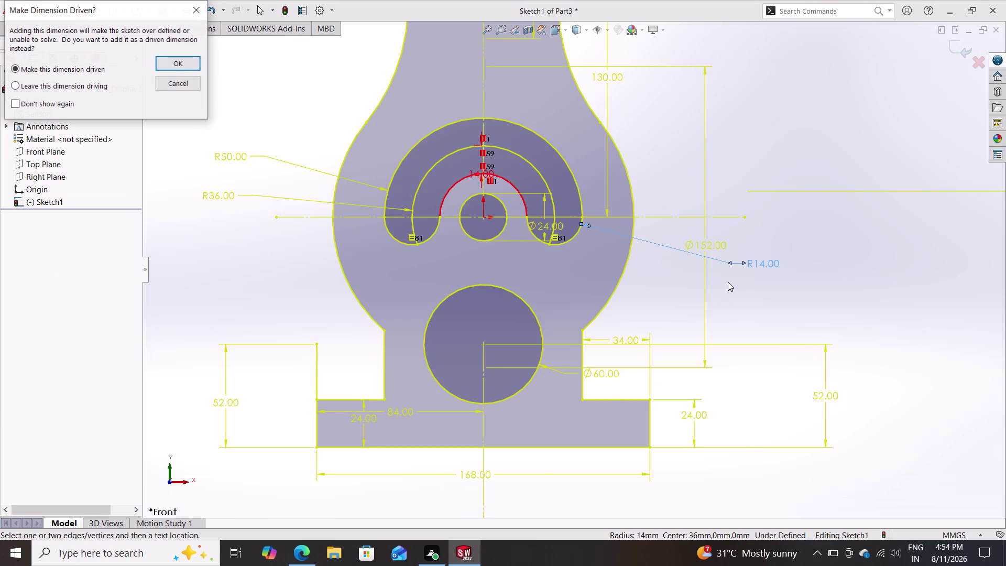
key(ctrl+z)
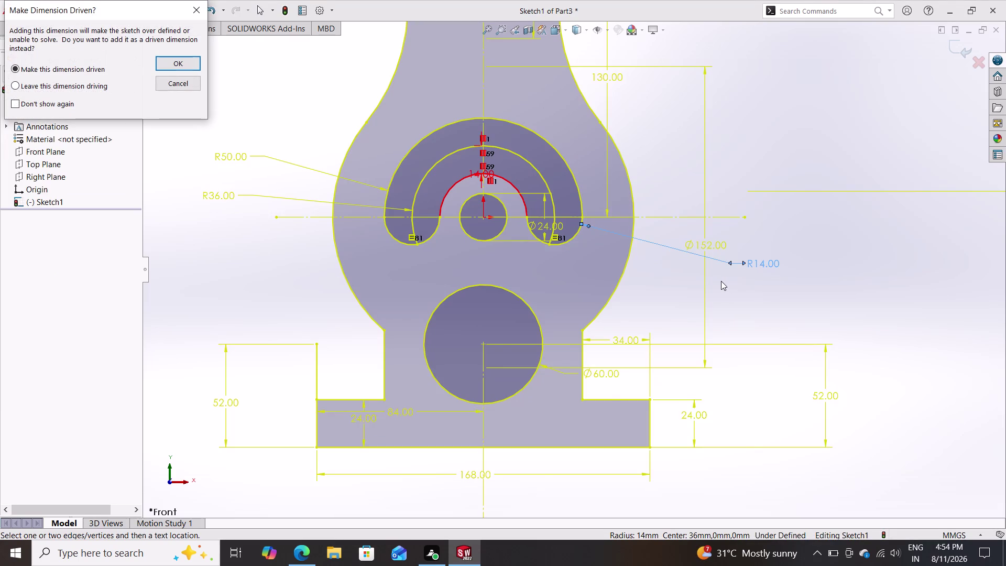
click(168, 61)
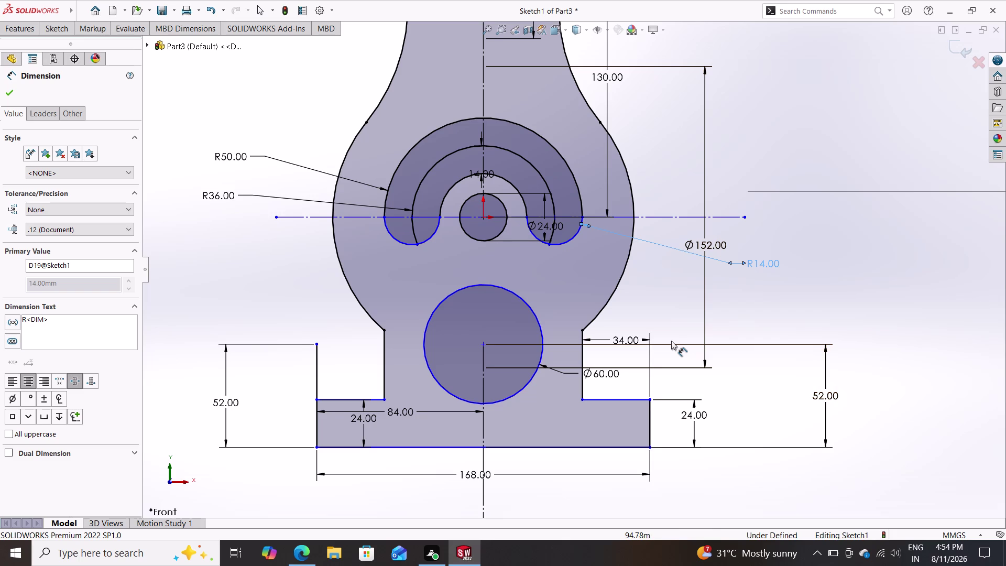
Delete the driven R14 reference dimension from the slot's end arc after dismissing the warning.
key(Escape)
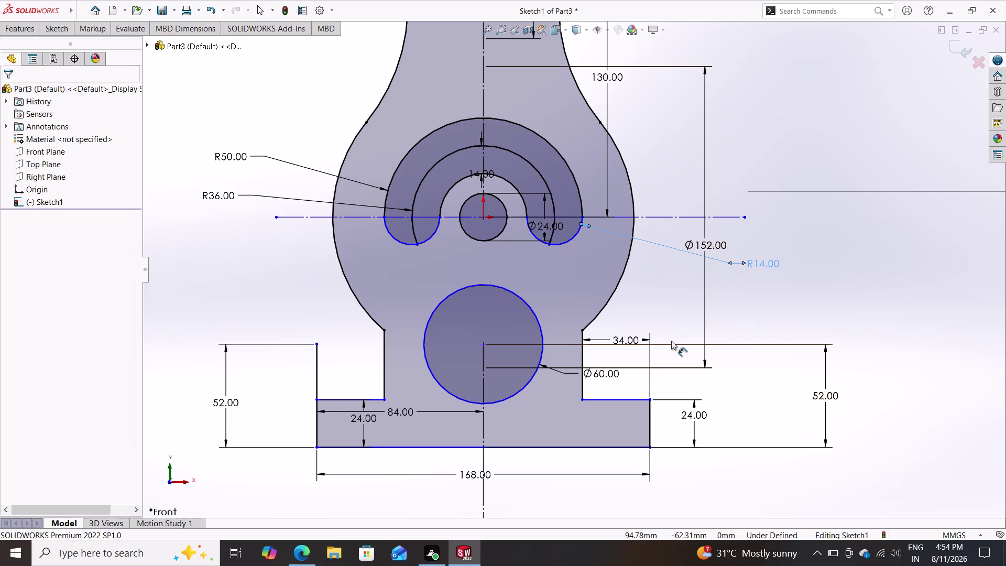
click(747, 258)
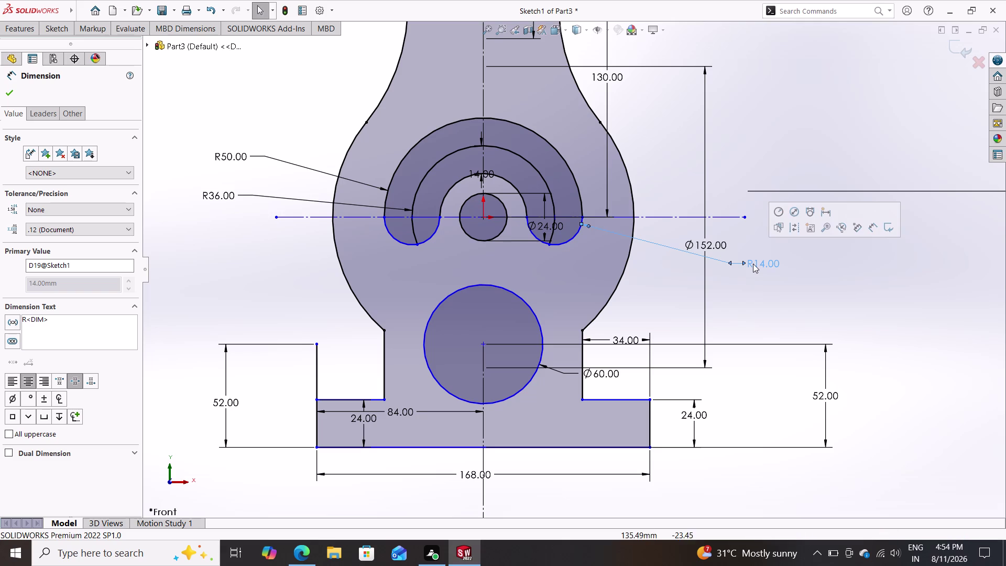
triple_click(752, 264)
click(590, 286)
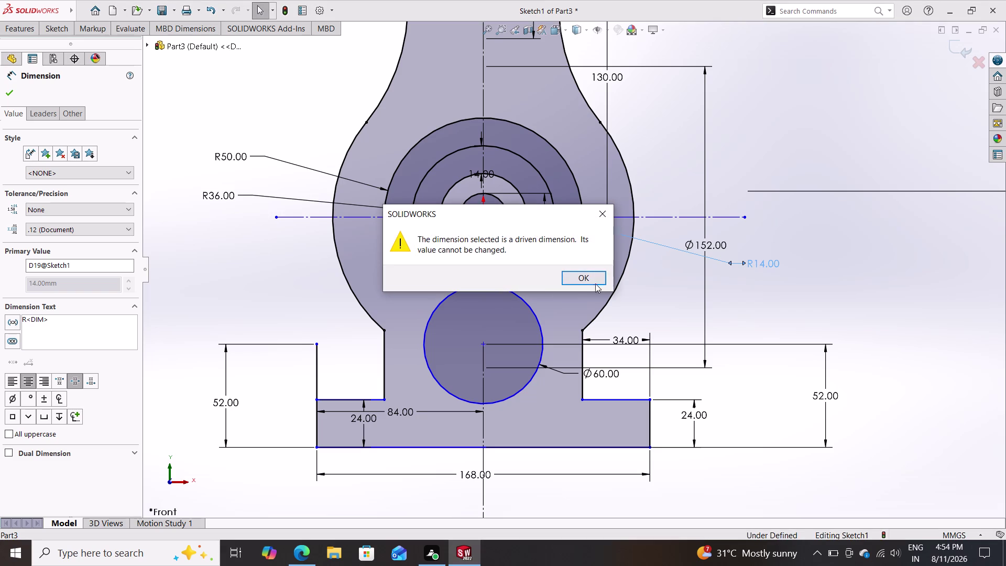
double_click(597, 278)
key(Escape)
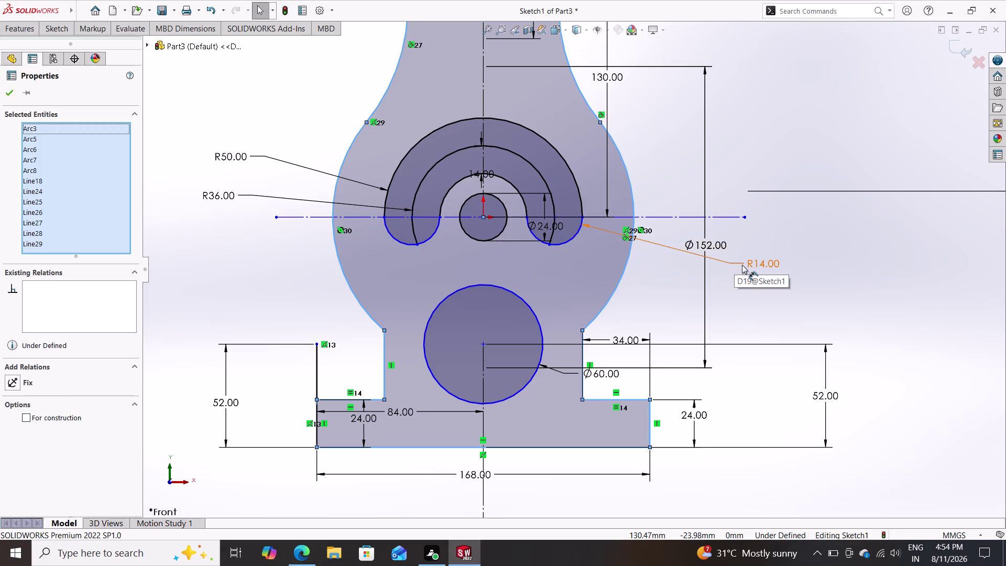
key(Escape)
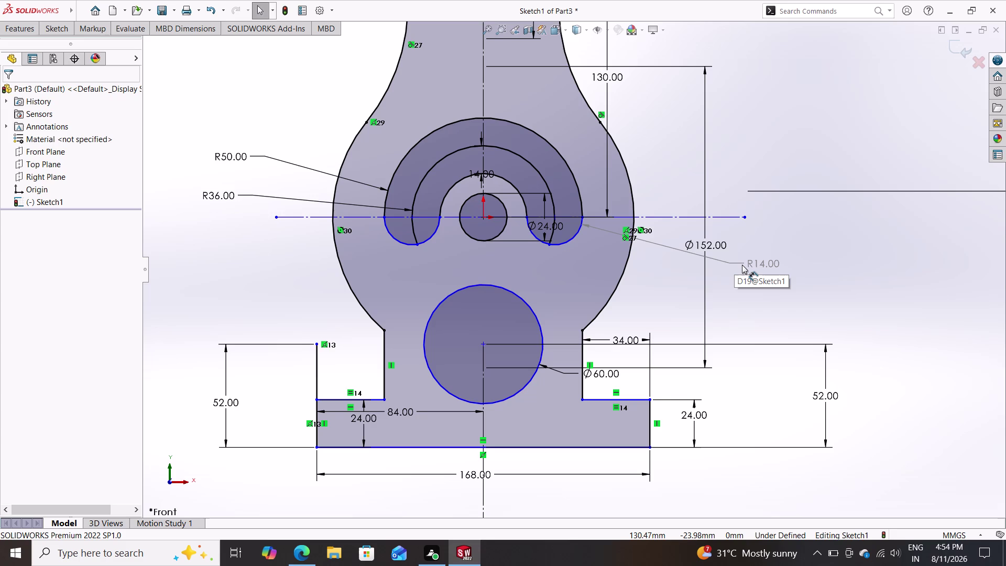
click(768, 263)
key(Delete)
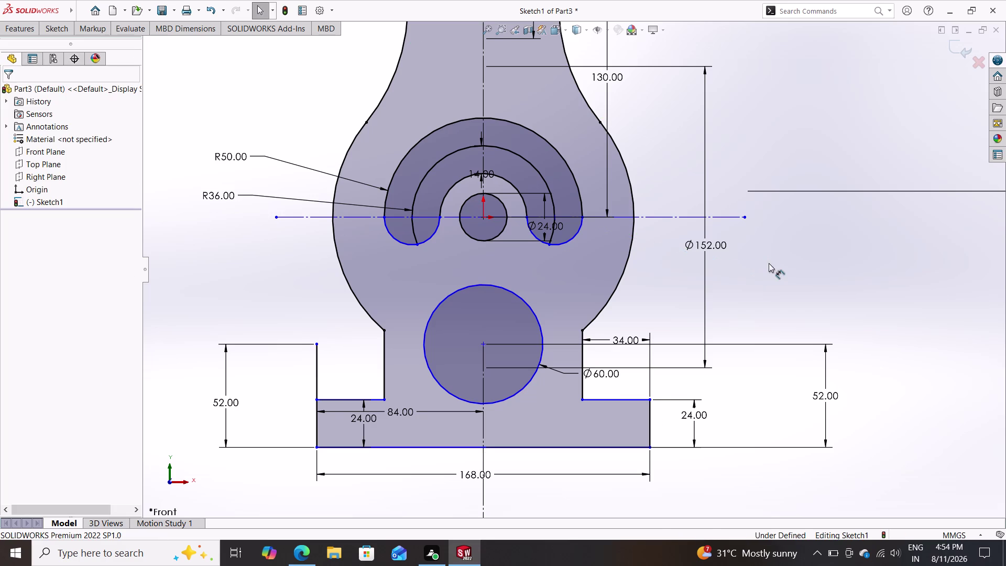
scroll(down, 3)
scroll(up, 3)
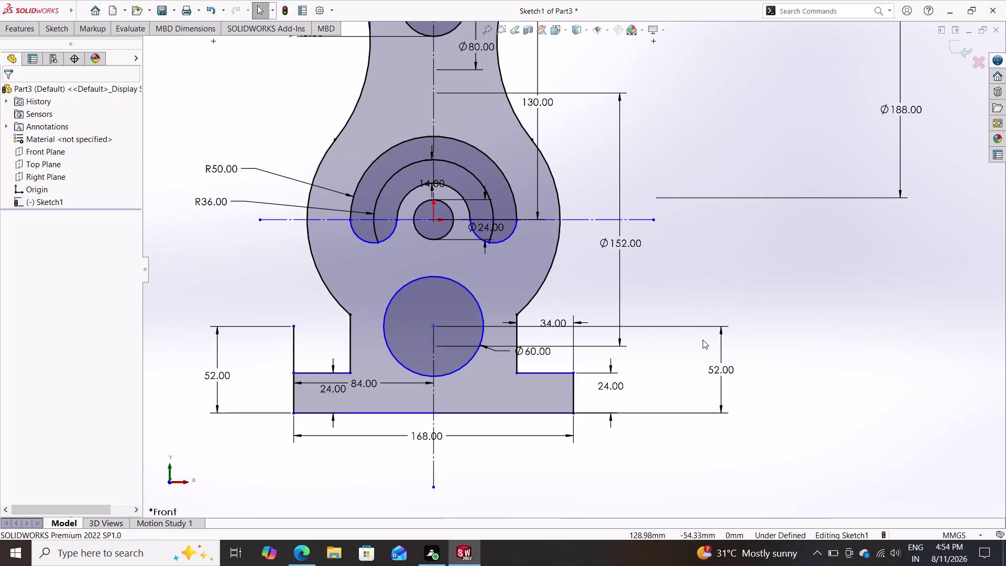
scroll(up, 3)
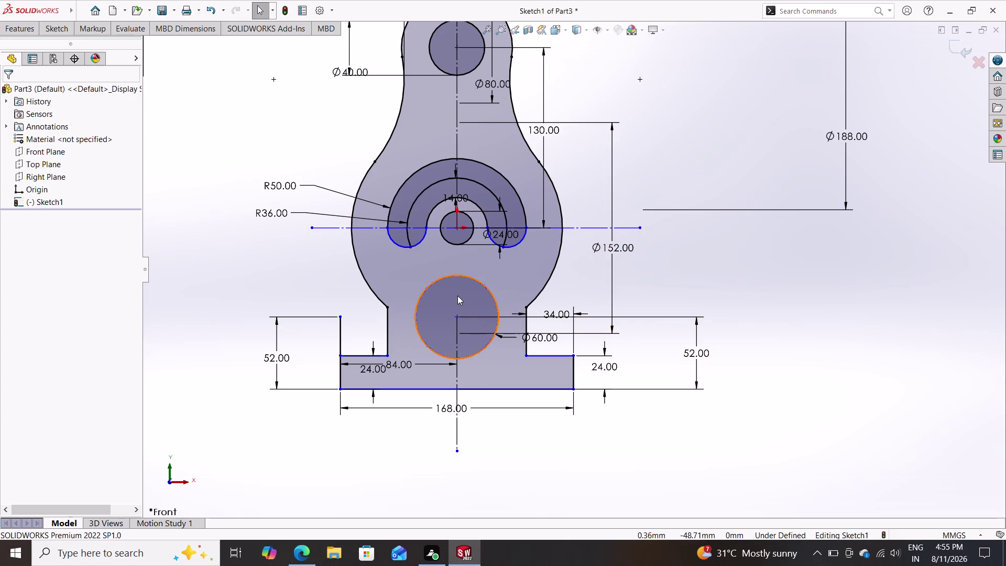
scroll(down, 3)
scroll(up, 3)
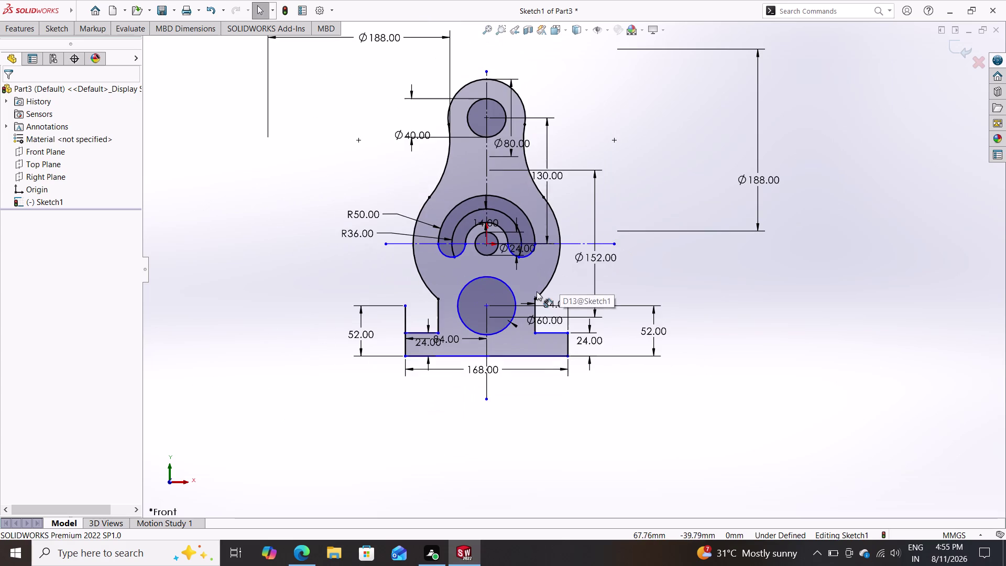
scroll(up, 3)
drag(708, 85, 701, 85)
drag(679, 92, 665, 94)
drag(637, 101, 405, 226)
drag(403, 231, 438, 347)
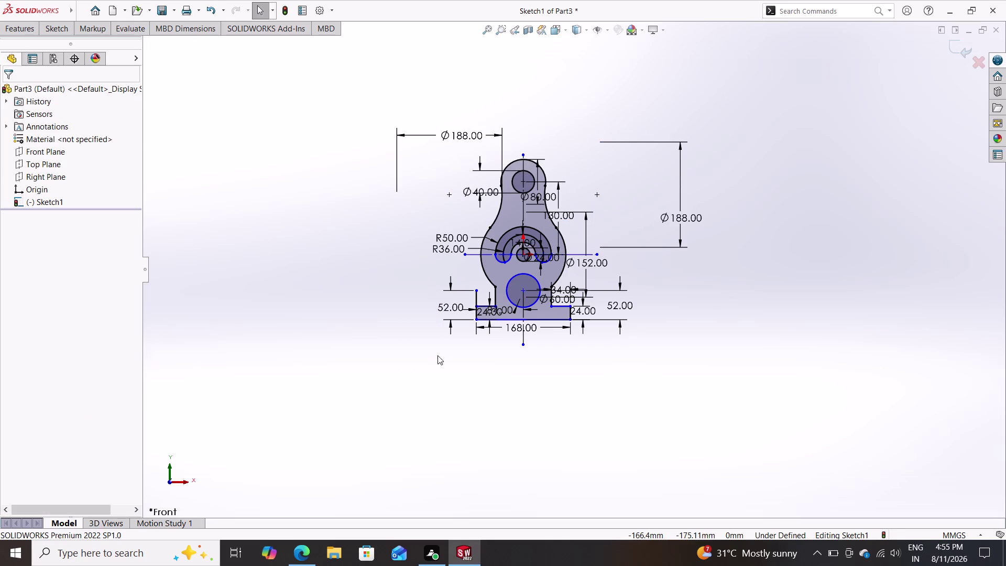
drag(710, 360, 307, 367)
drag(310, 362, 479, 301)
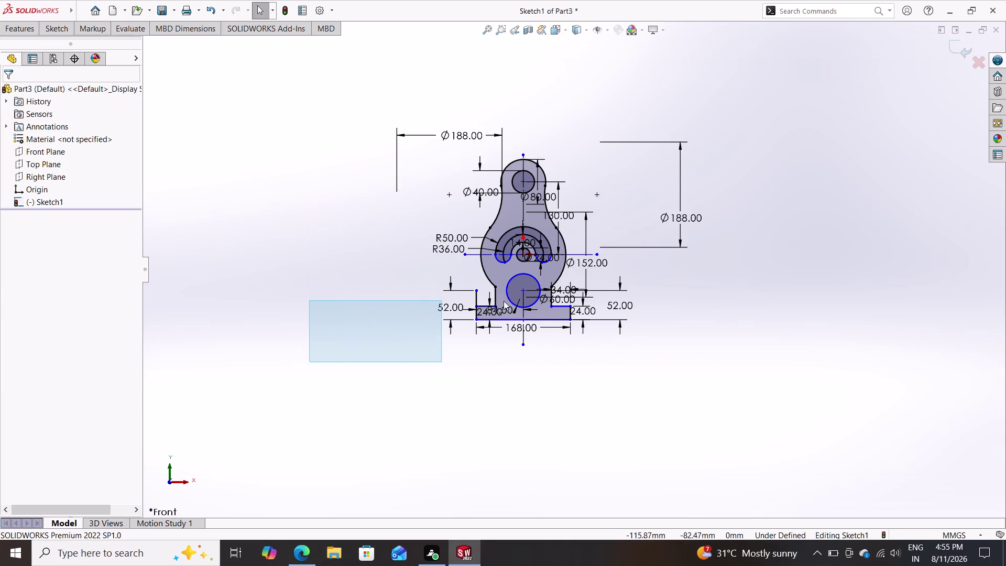
drag(479, 301, 739, 90)
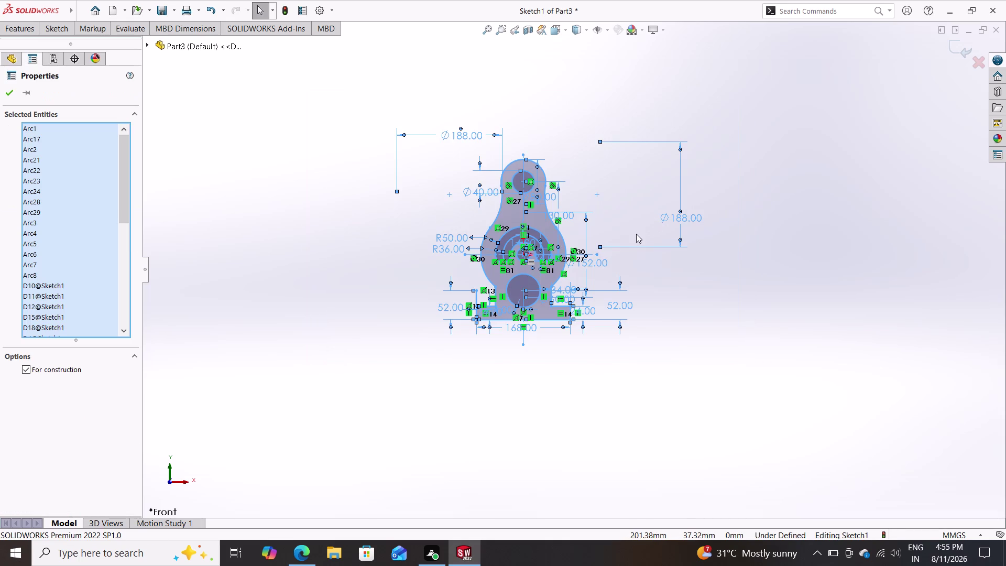
right_click(573, 178)
right_click(573, 179)
click(646, 295)
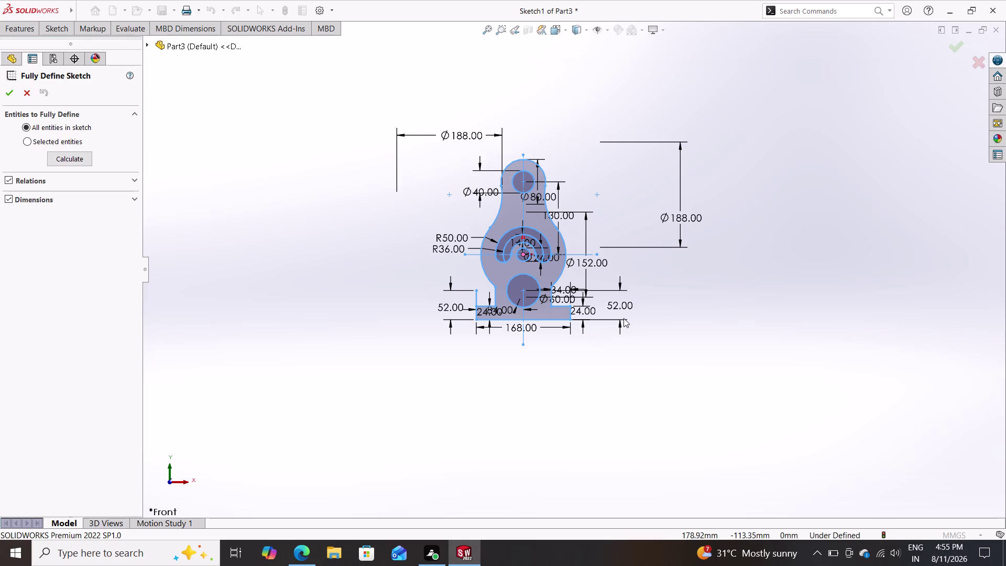
click(13, 95)
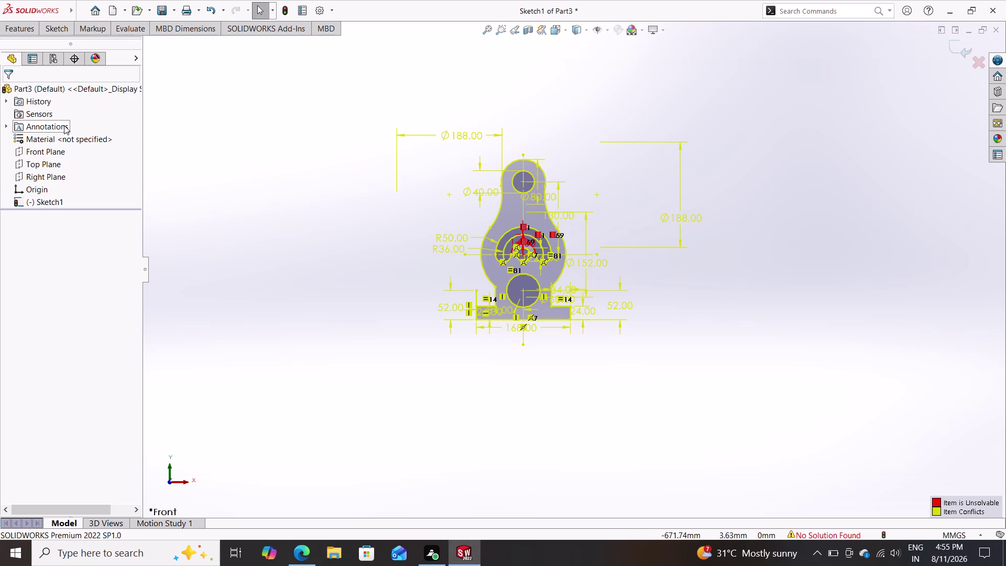
key(ctrl+z)
key(Escape)
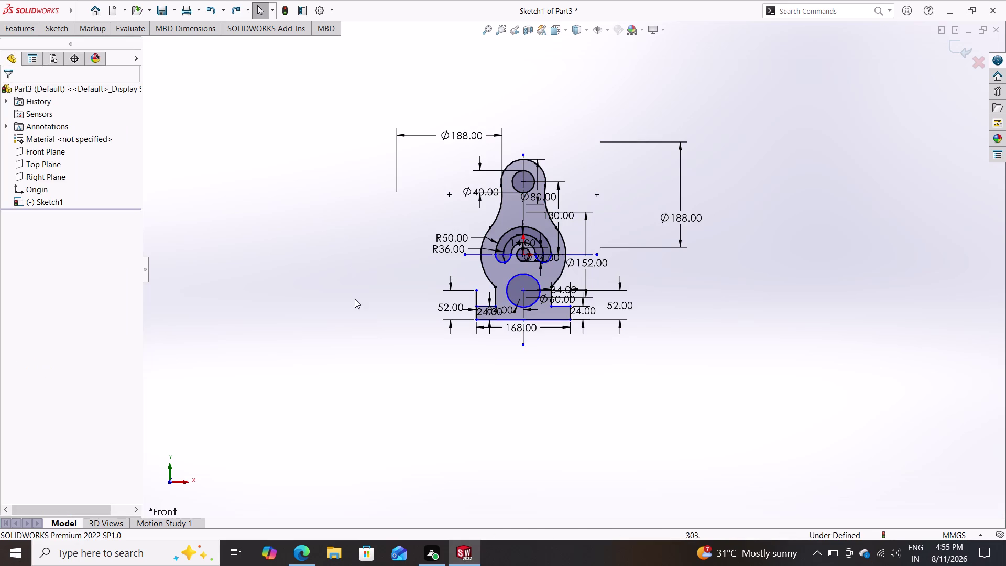
scroll(up, 3)
scroll(down, 3)
scroll(down, 3)
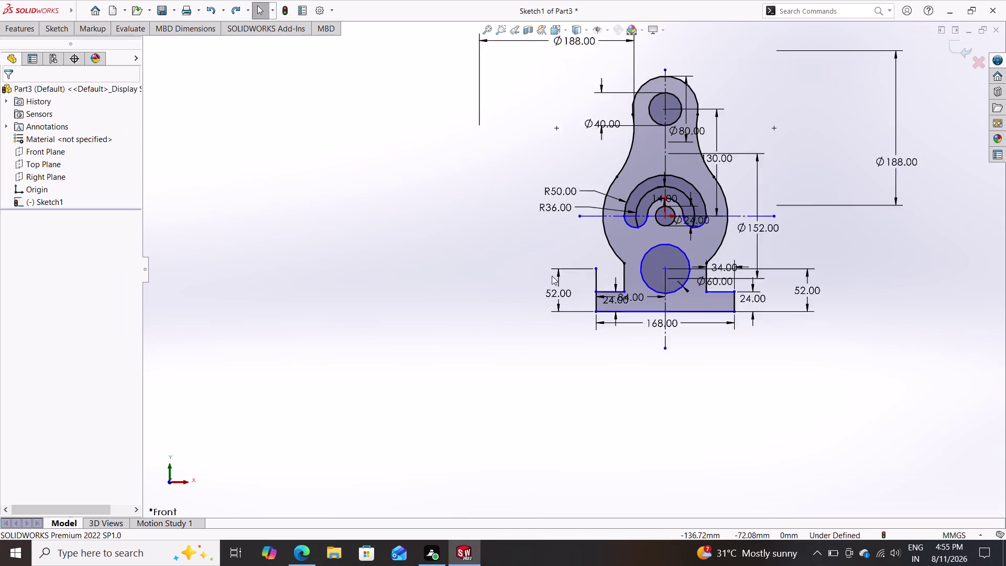
scroll(down, 3)
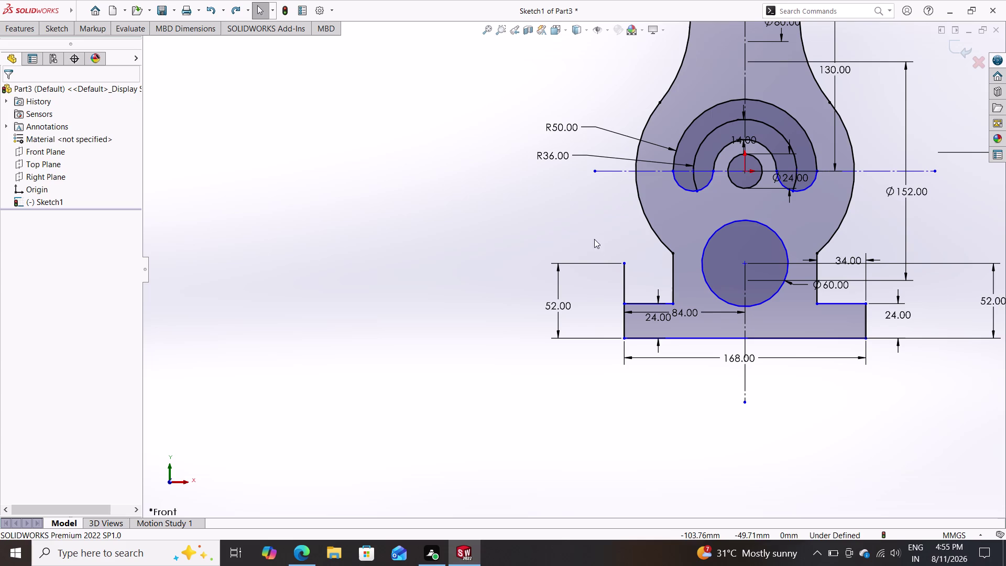
click(684, 132)
key(Escape)
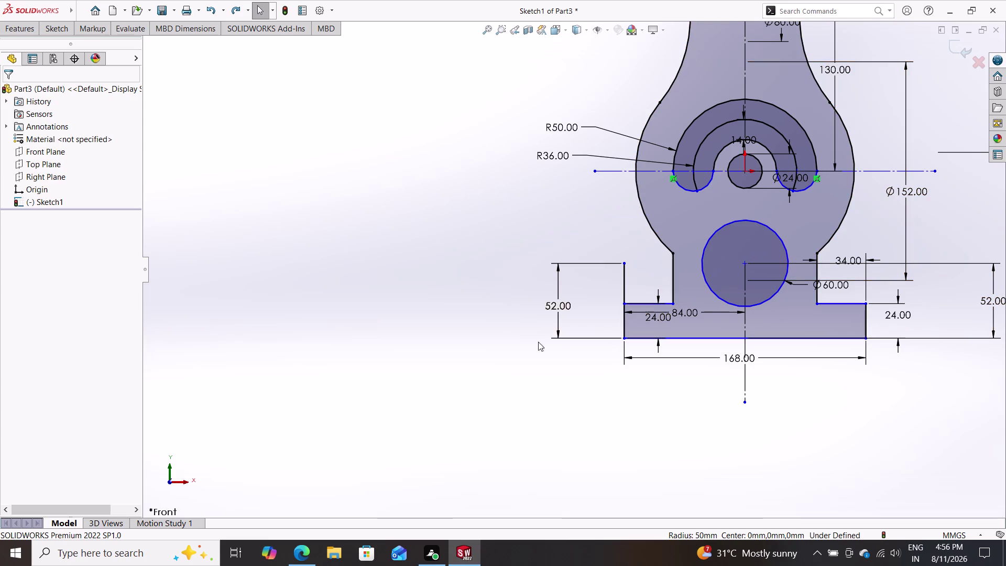
click(48, 27)
click(49, 53)
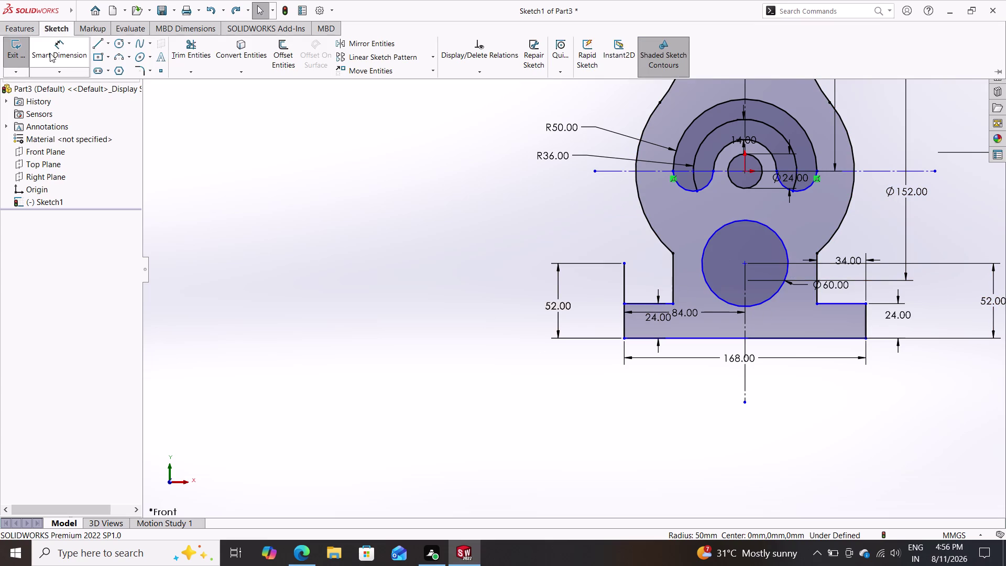
click(707, 243)
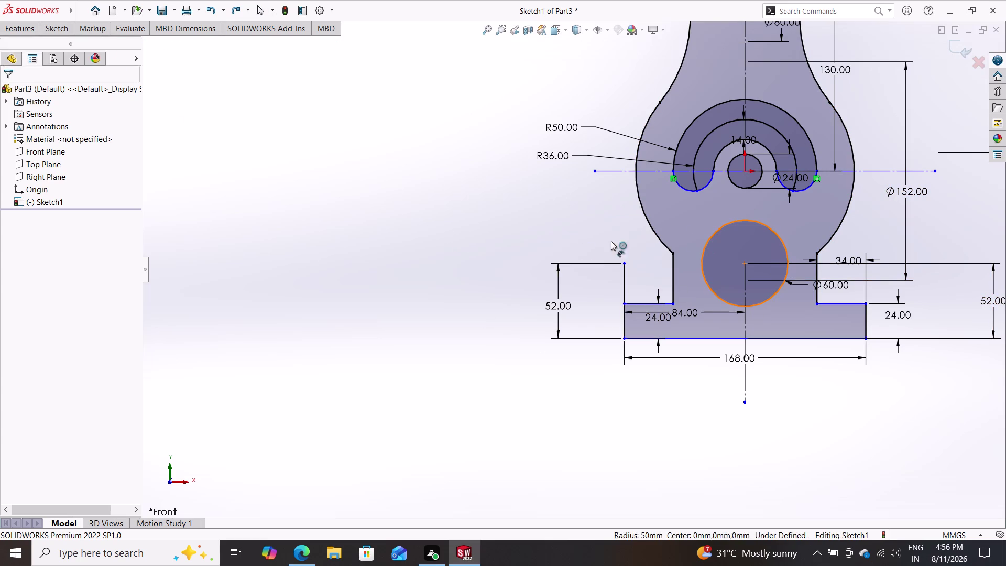
click(415, 238)
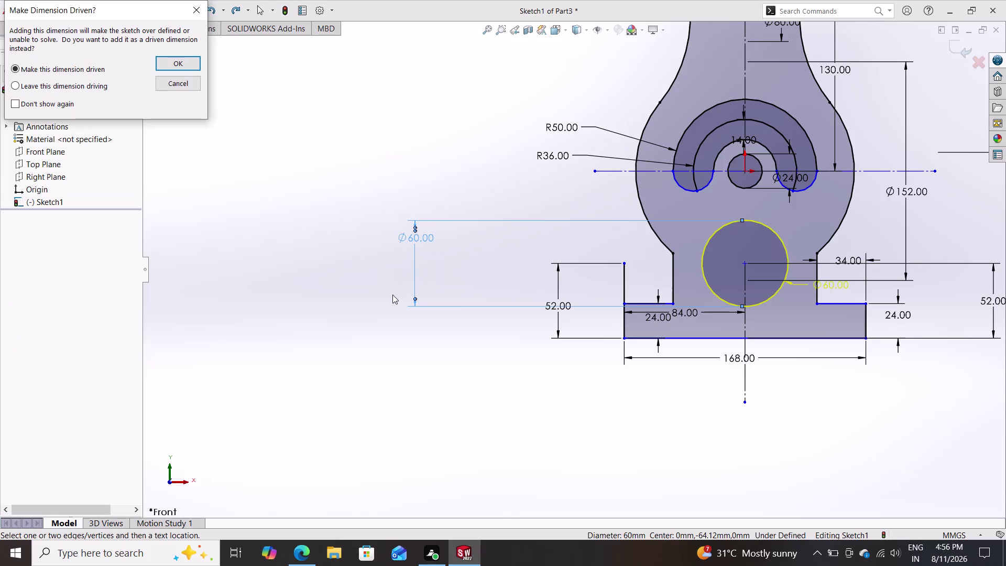
double_click(171, 88)
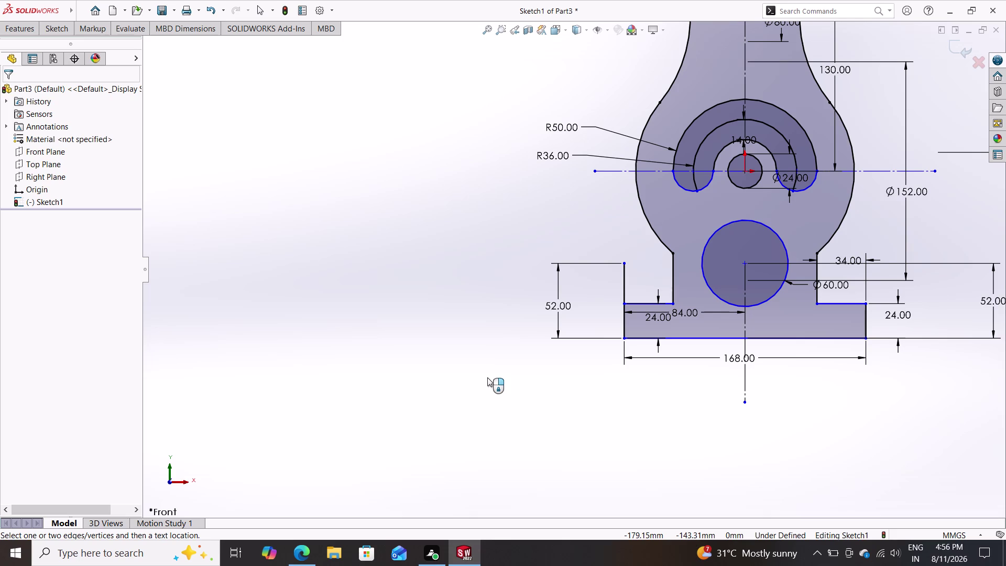
key(Escape)
click(62, 32)
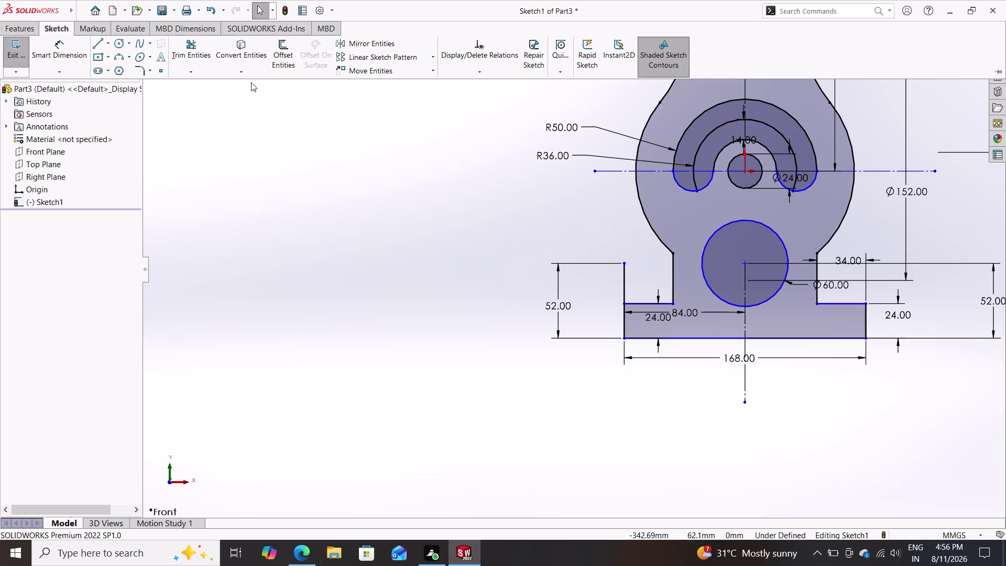
Round the left inner corner between stem and base with a 6 mm sketch fillet.
click(153, 71)
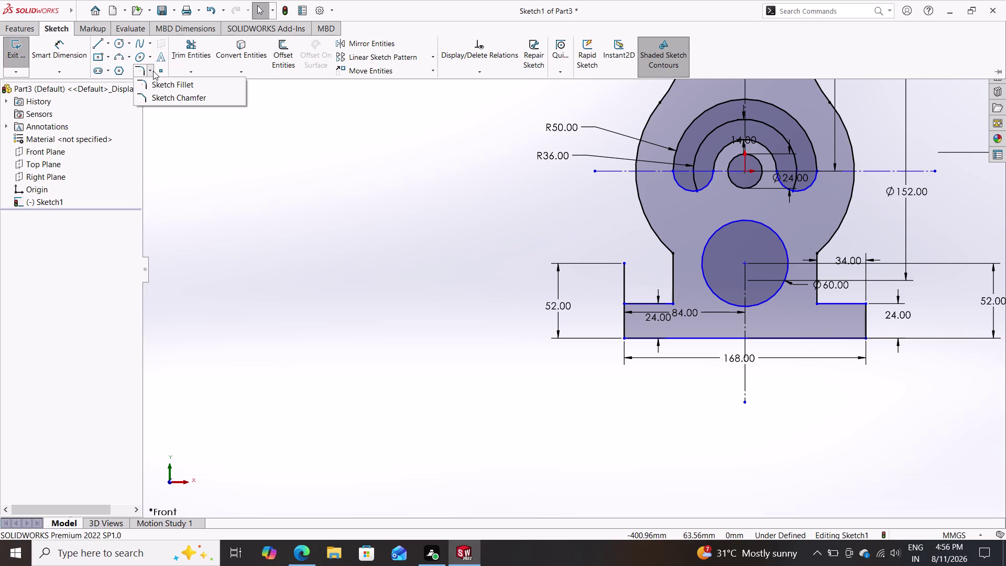
click(156, 84)
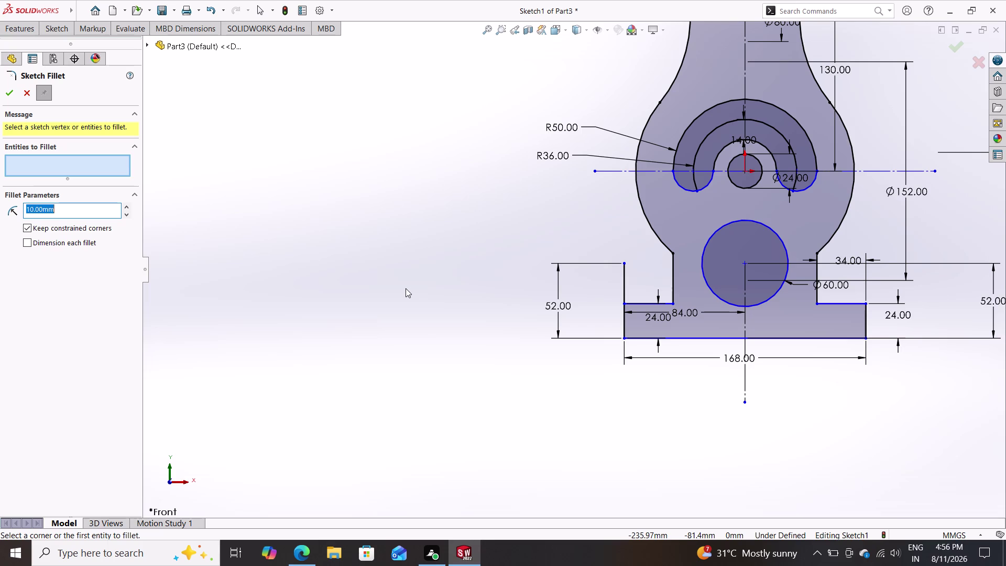
key(6)
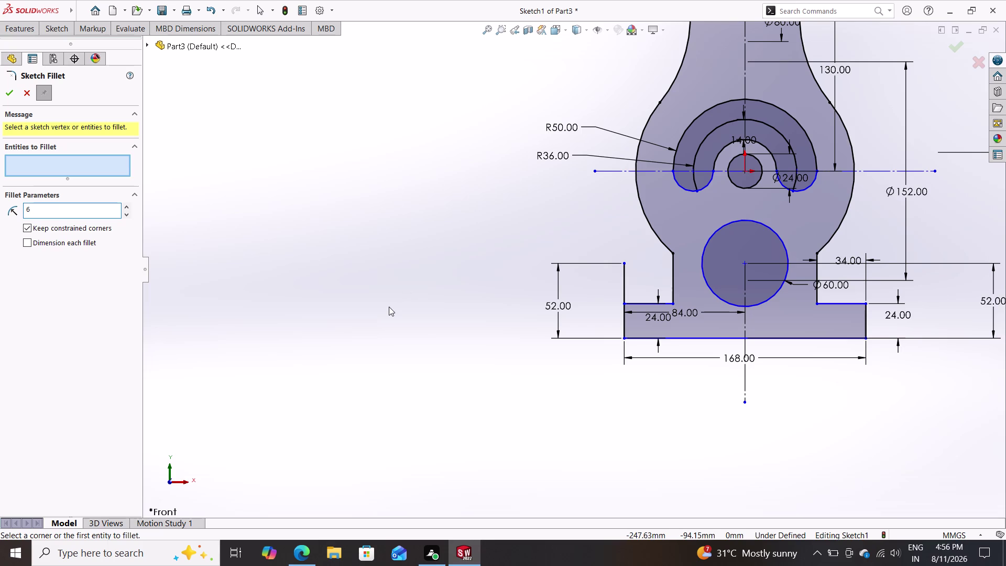
key(Return)
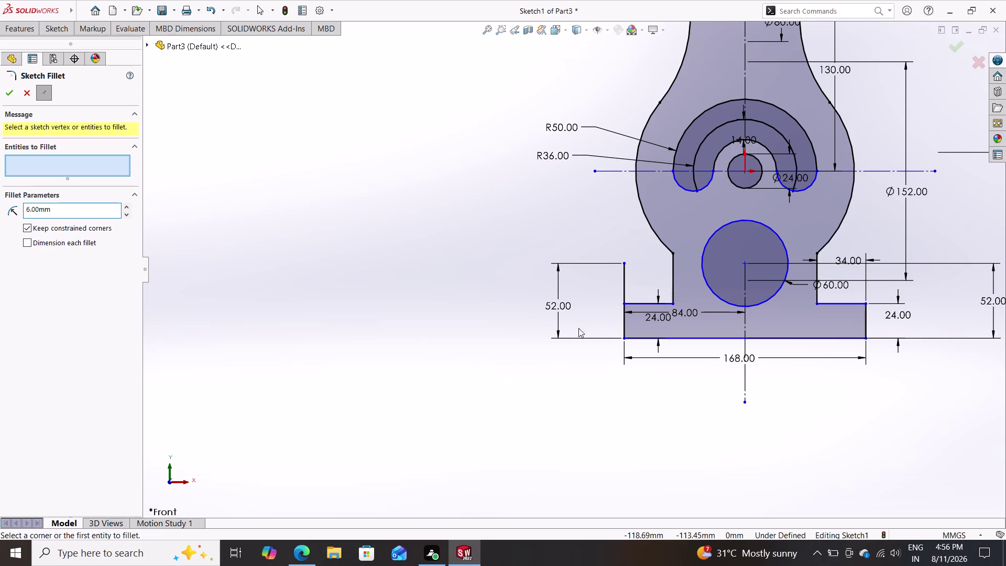
click(664, 302)
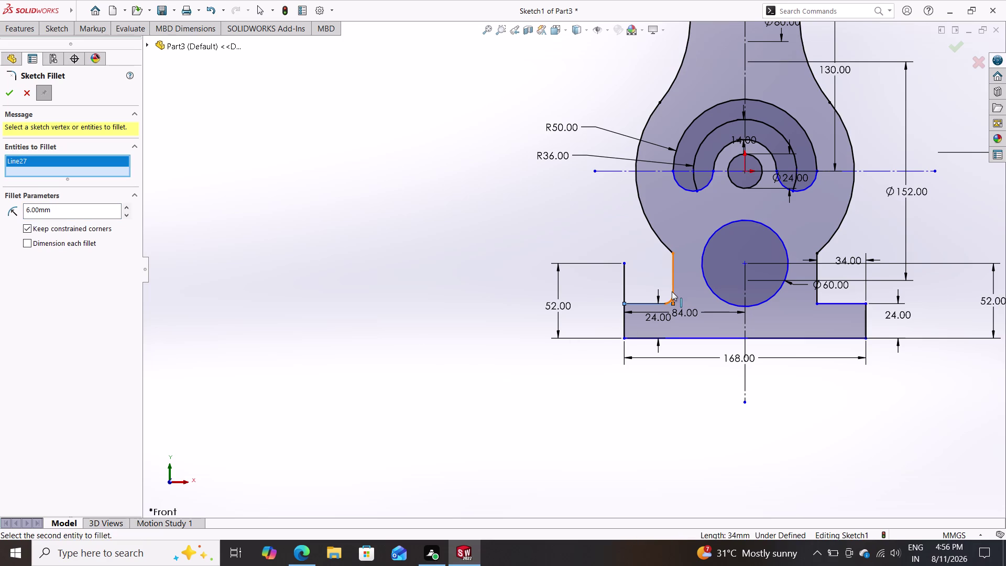
click(672, 291)
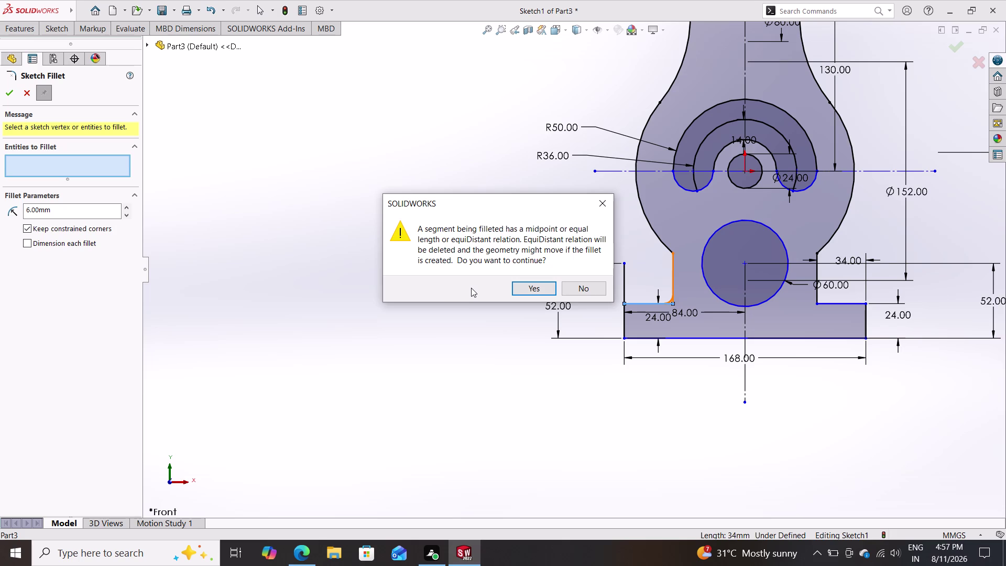
click(522, 291)
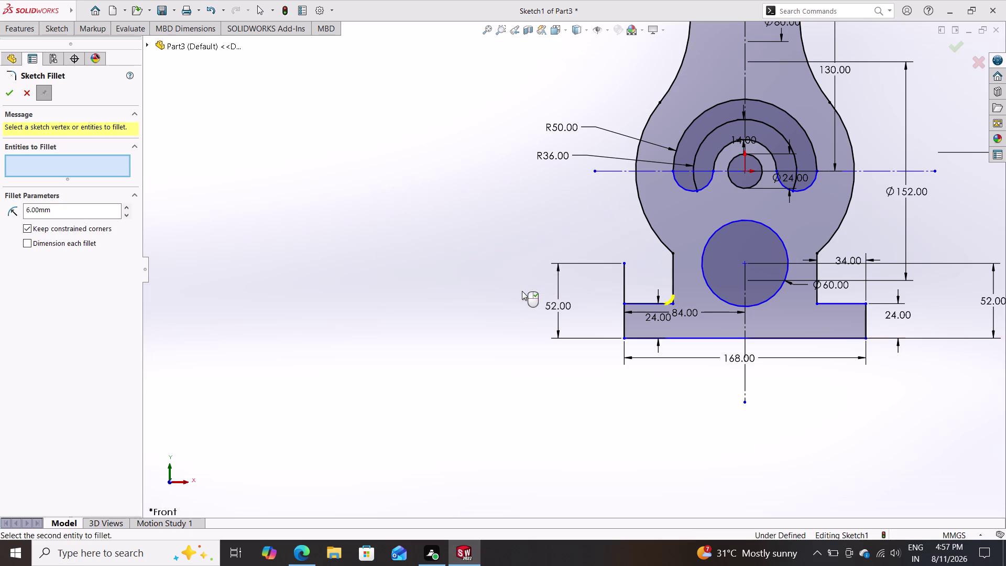
click(11, 94)
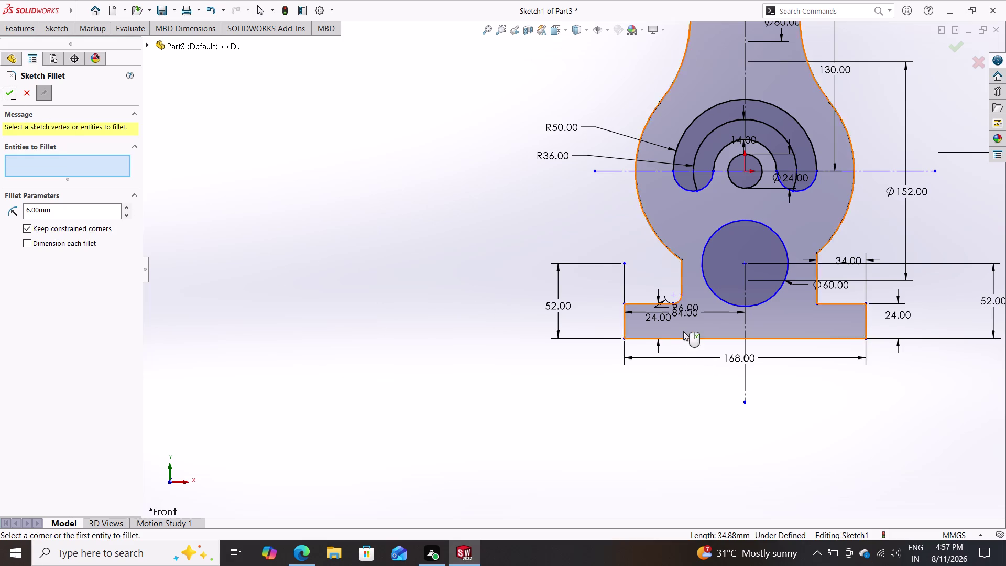
Add the matching R6 fillet to the right inner corner and finish filleting.
scroll(up, 3)
scroll(down, 3)
scroll(down, 3)
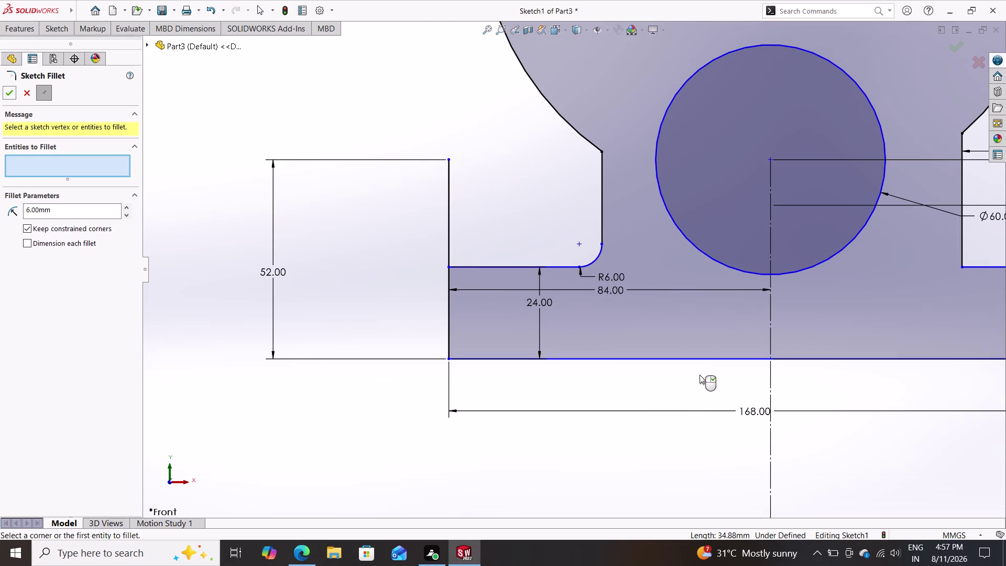
scroll(up, 3)
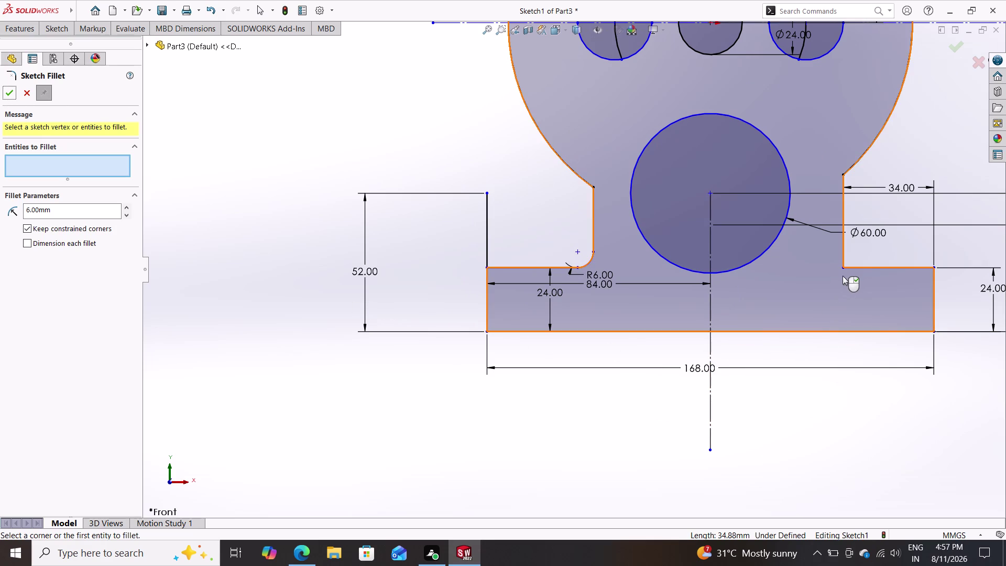
click(854, 266)
click(842, 256)
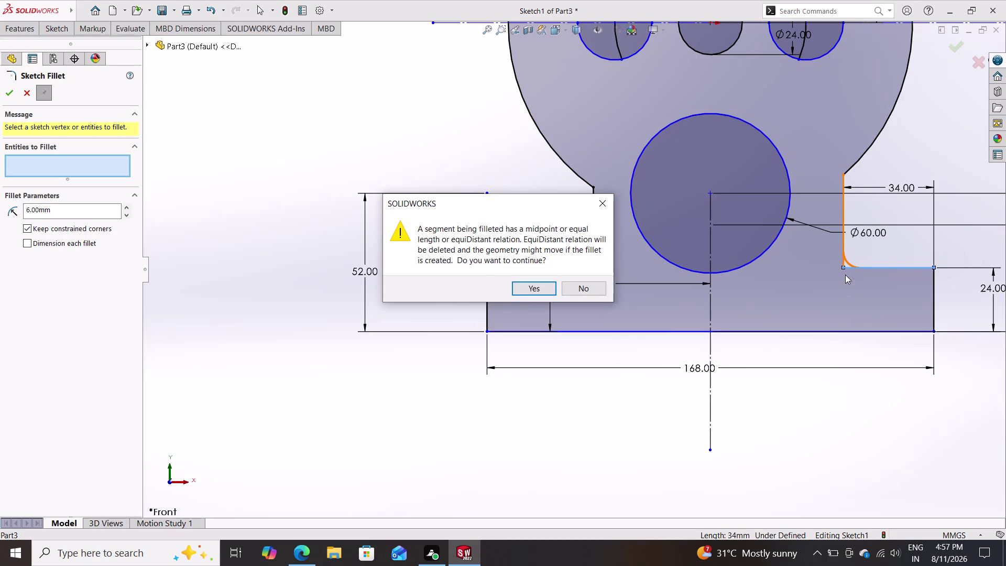
click(526, 288)
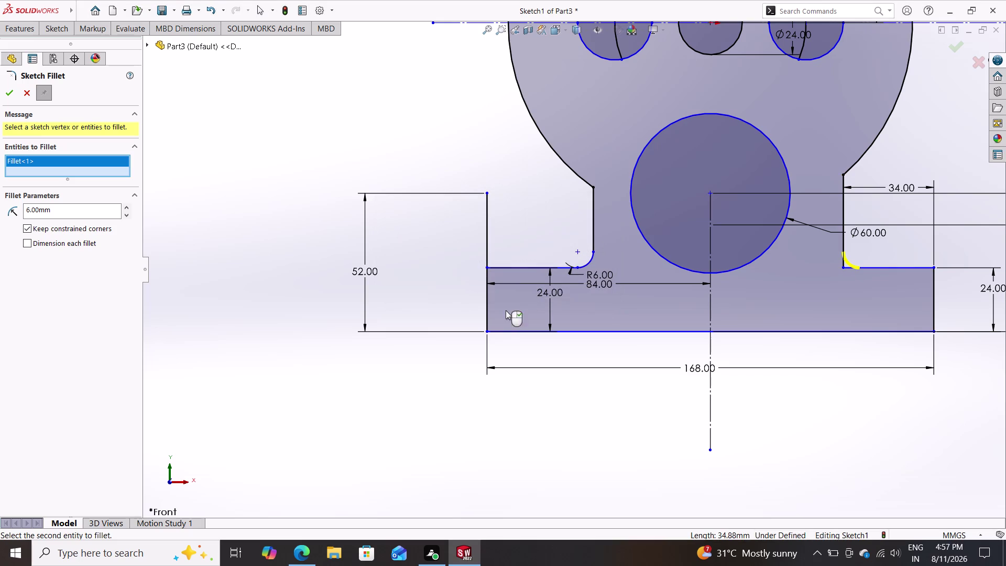
click(4, 93)
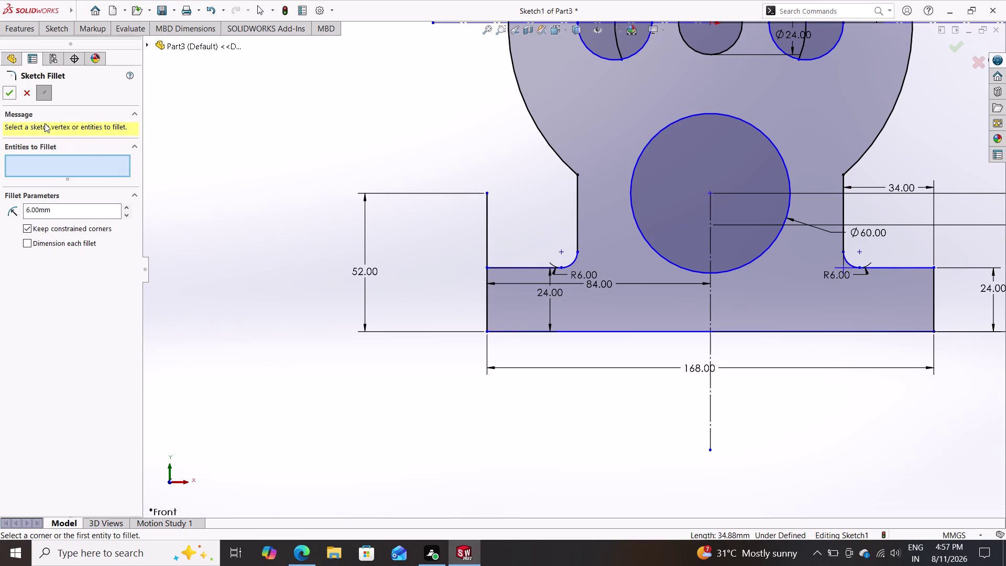
click(8, 91)
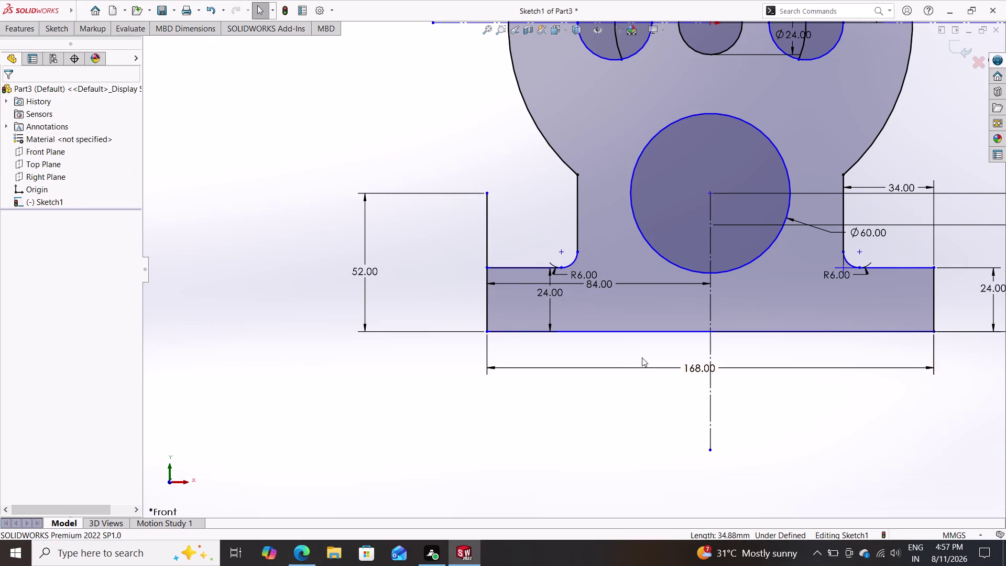
scroll(down, 3)
scroll(up, 3)
scroll(up, 3)
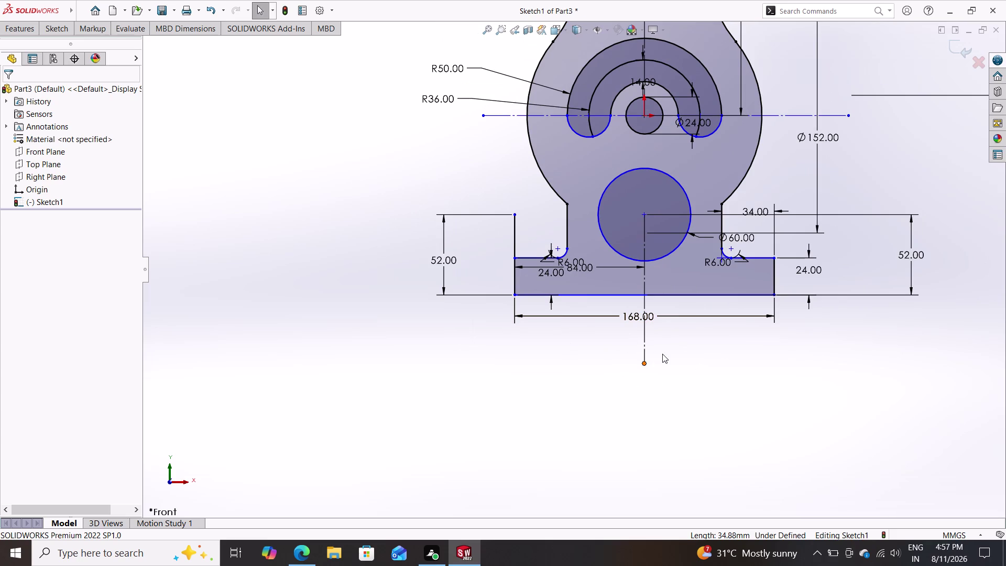
scroll(up, 3)
scroll(down, 3)
scroll(down, 3)
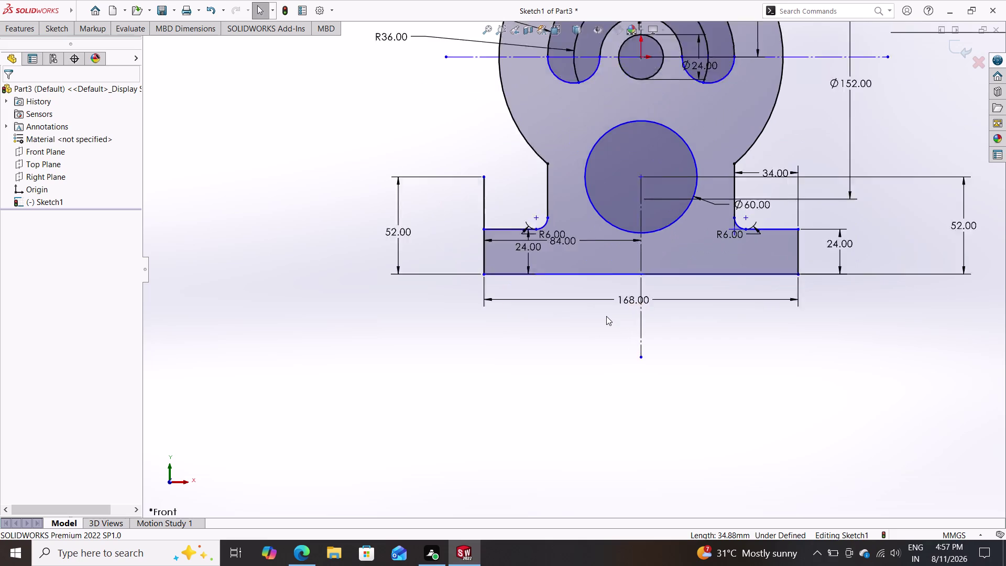
scroll(down, 3)
scroll(down, 3)
scroll(down, 3)
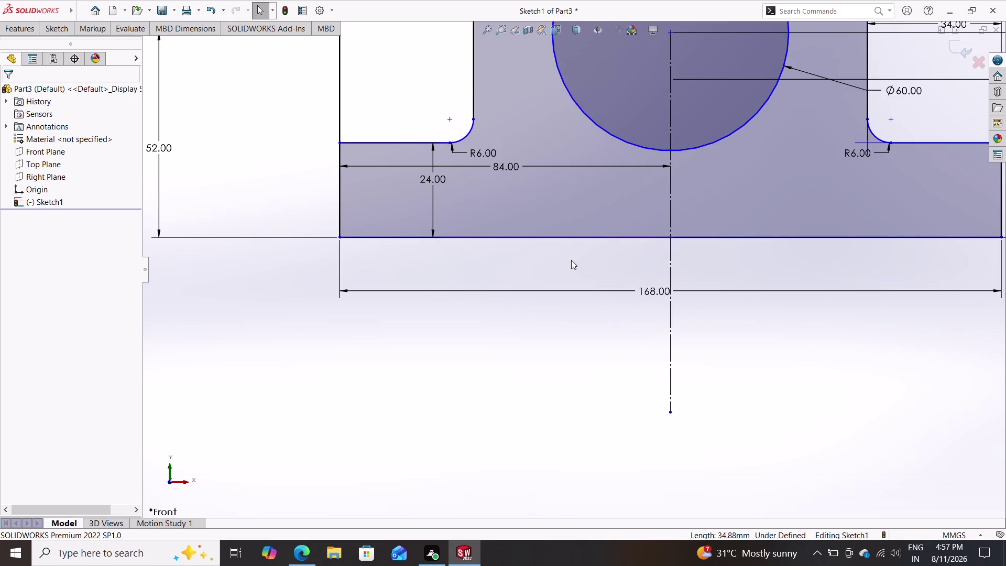
click(52, 30)
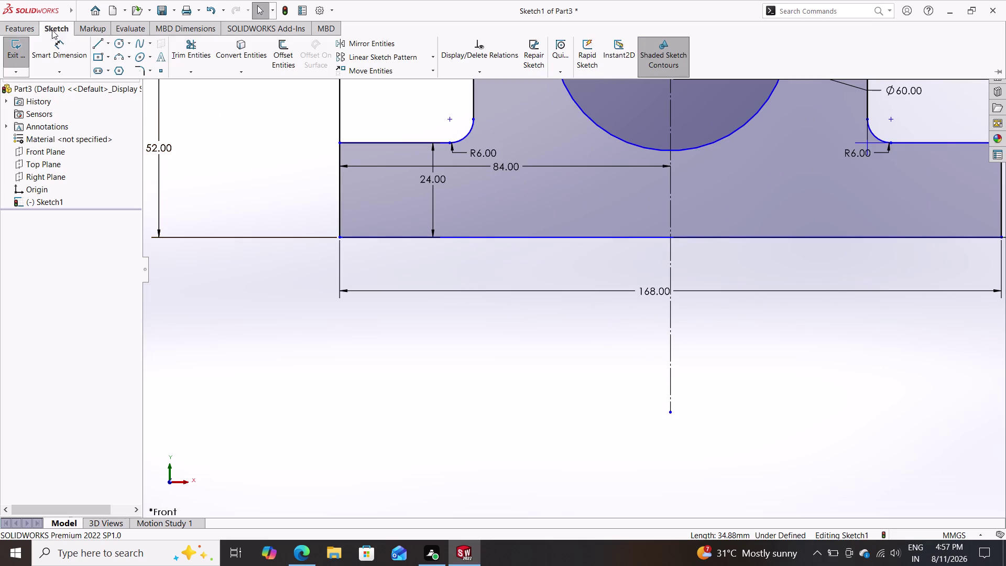
double_click(56, 48)
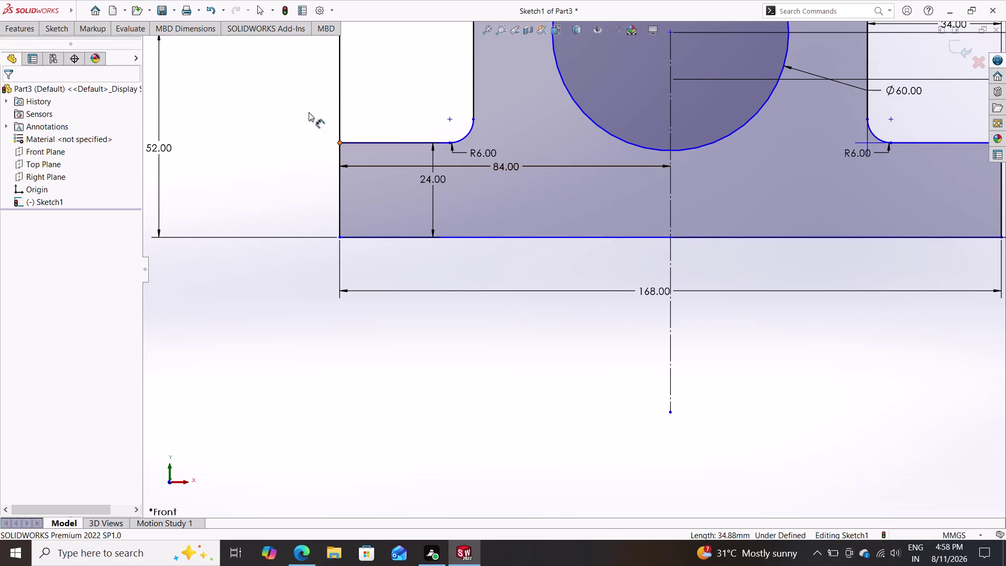
double_click(464, 134)
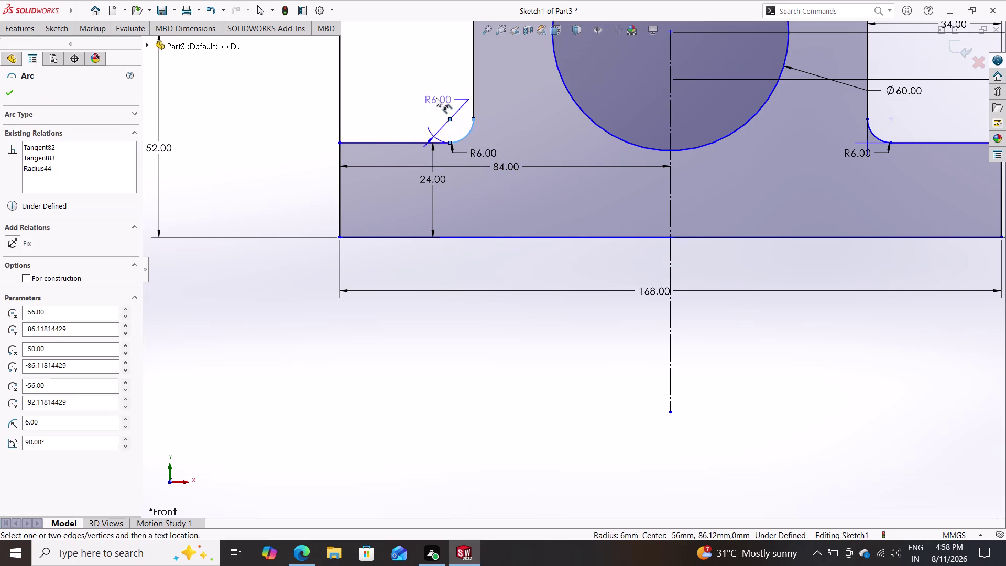
double_click(394, 84)
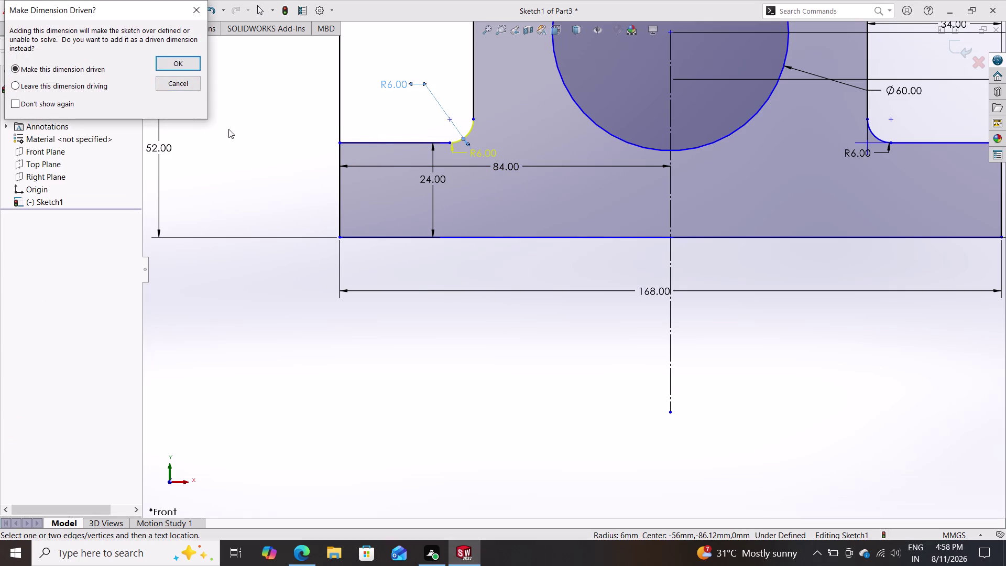
click(175, 85)
scroll(down, 3)
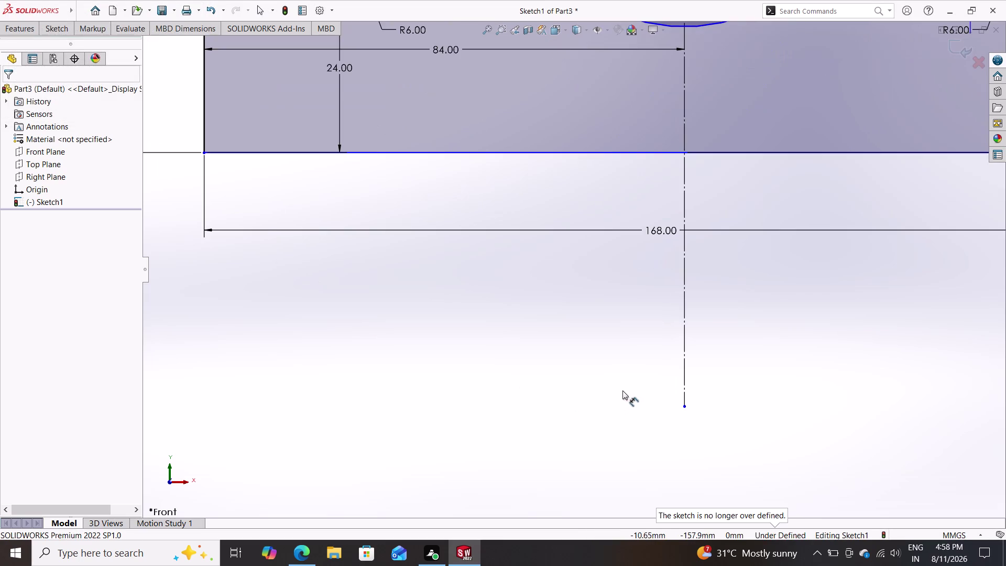
scroll(up, 3)
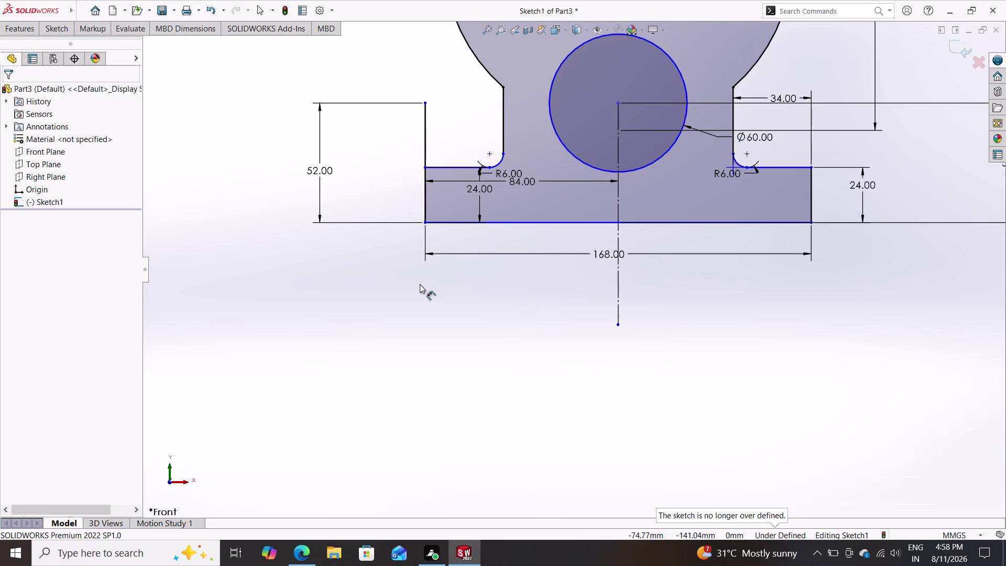
click(457, 167)
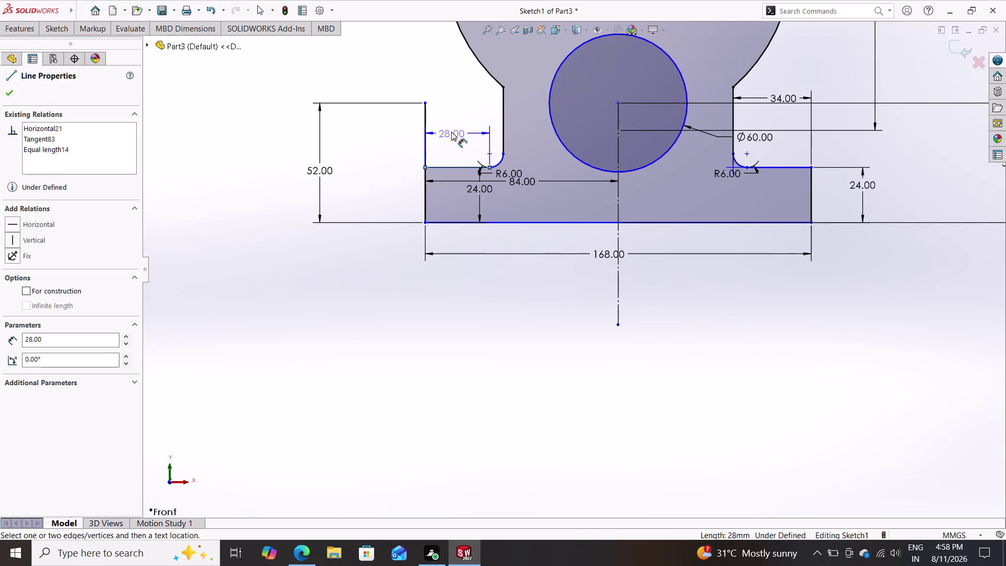
click(451, 131)
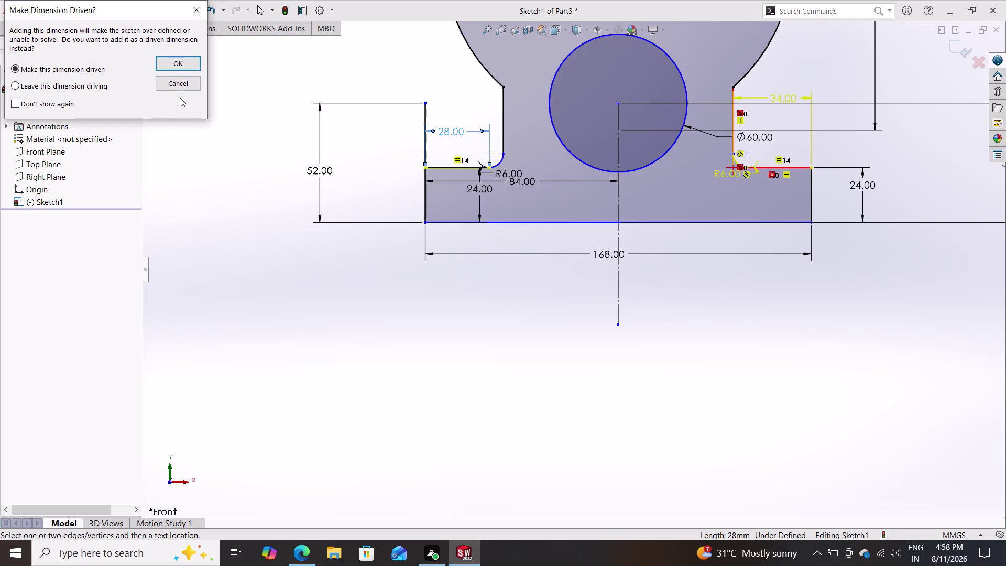
click(182, 86)
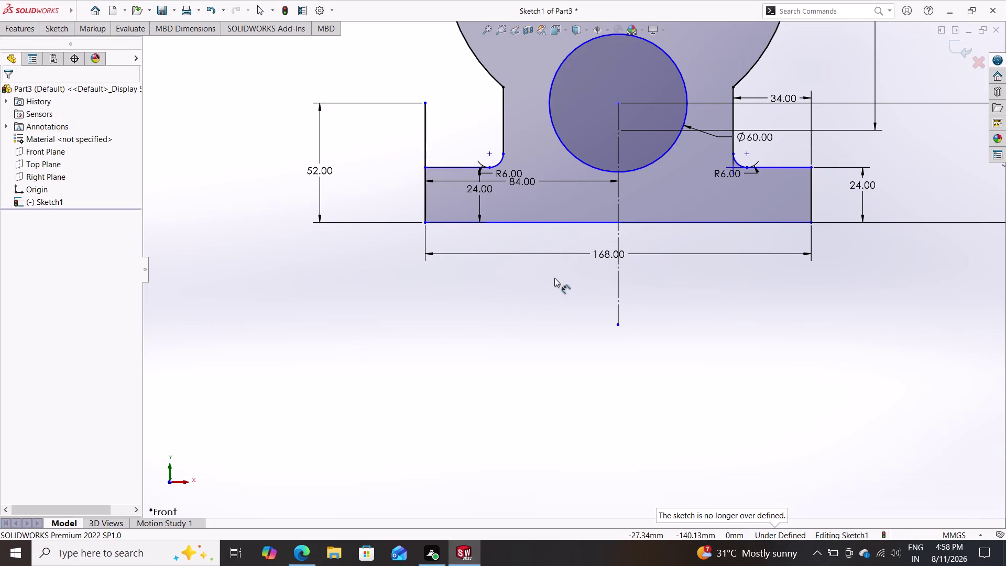
scroll(down, 3)
Zoom out until the whole lever sketch is visible, with nothing selected.
scroll(up, 3)
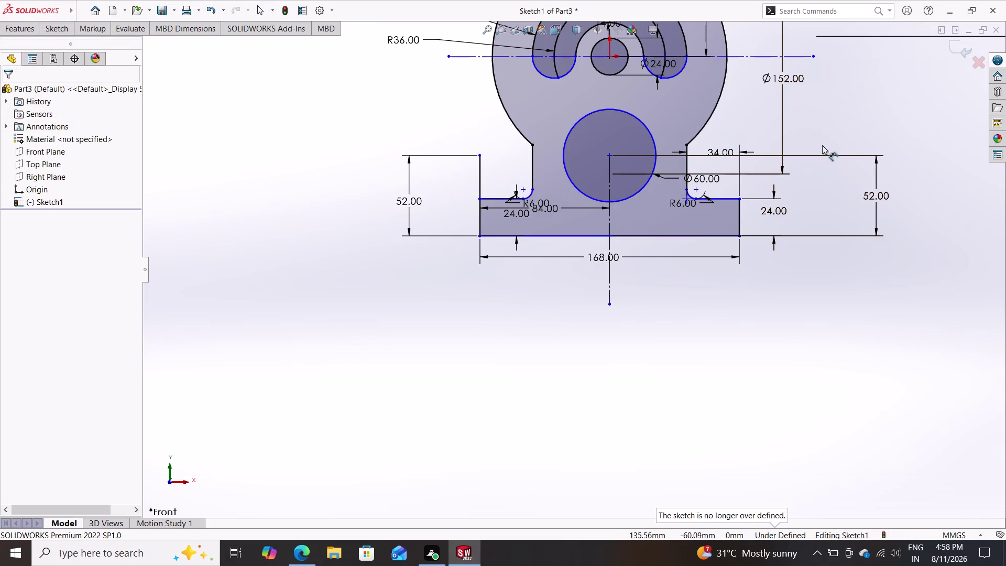
scroll(up, 3)
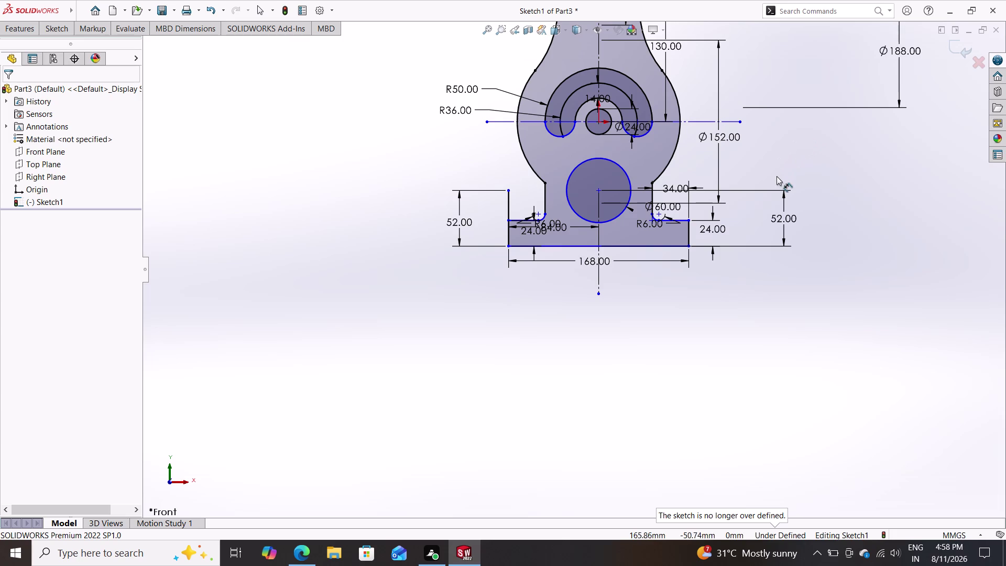
scroll(up, 3)
scroll(up, 3)
scroll(down, 3)
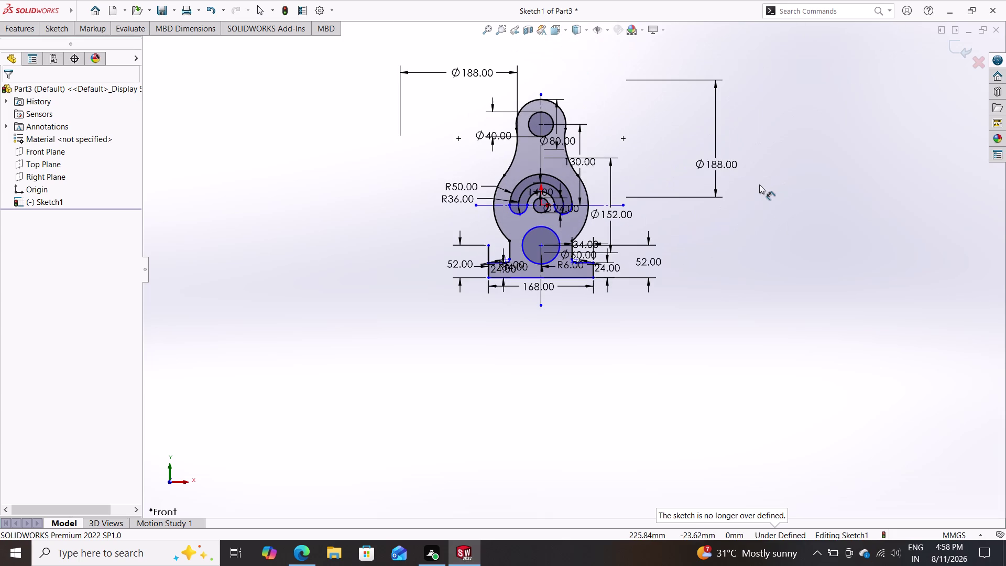
scroll(down, 3)
scroll(down, 3)
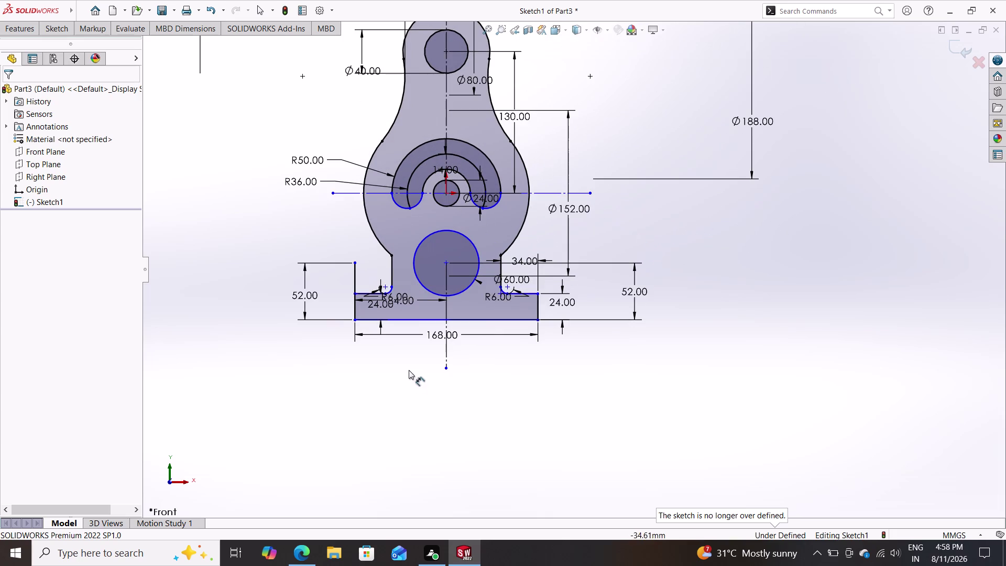
scroll(down, 3)
scroll(down, 3)
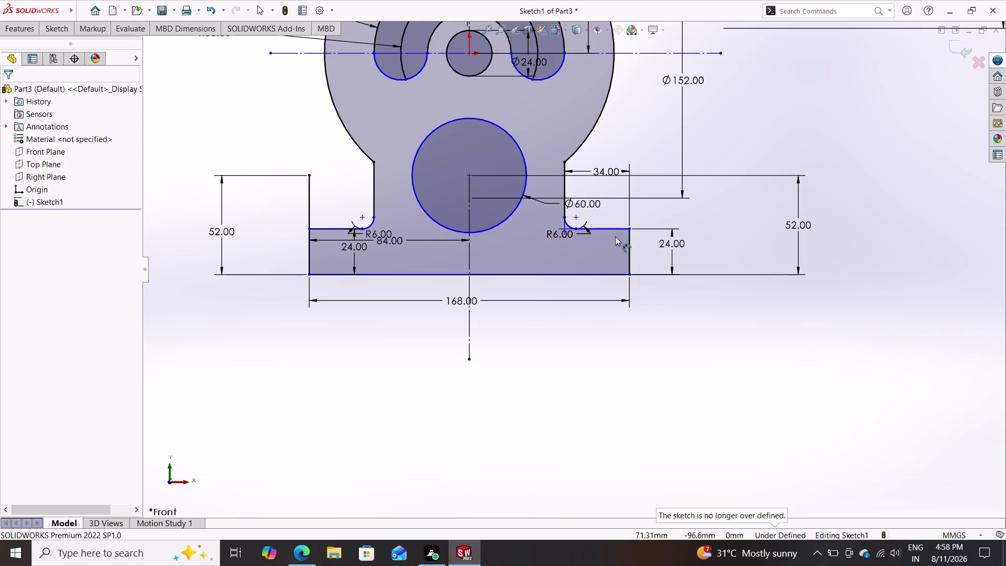
key(Escape)
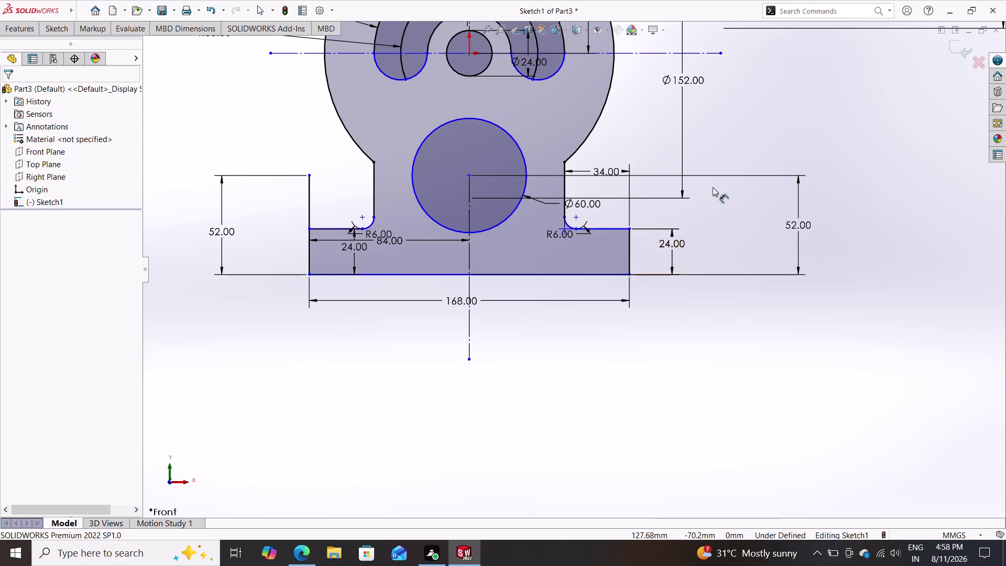
key(Escape)
scroll(down, 3)
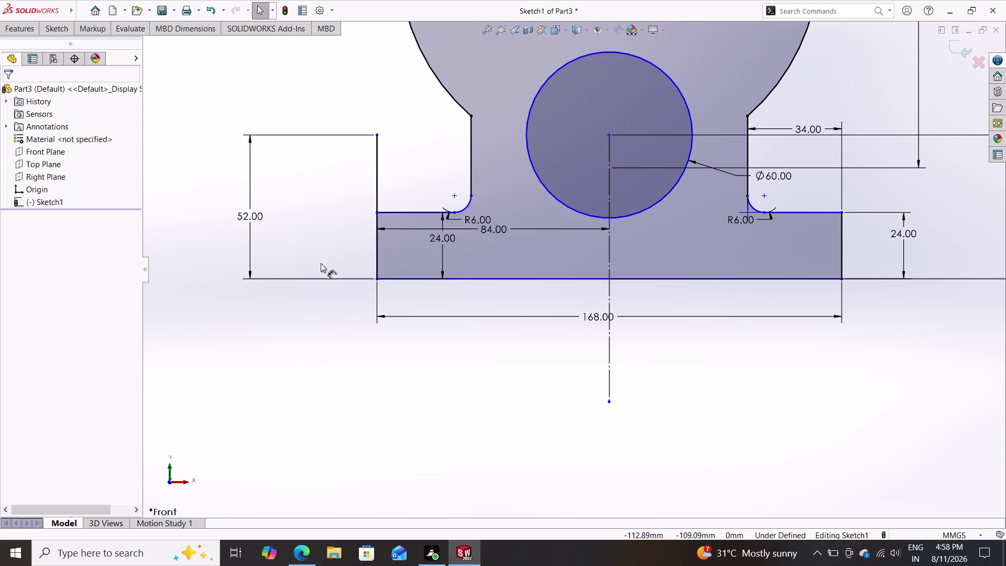
scroll(up, 3)
scroll(up, 3)
scroll(up, 3)
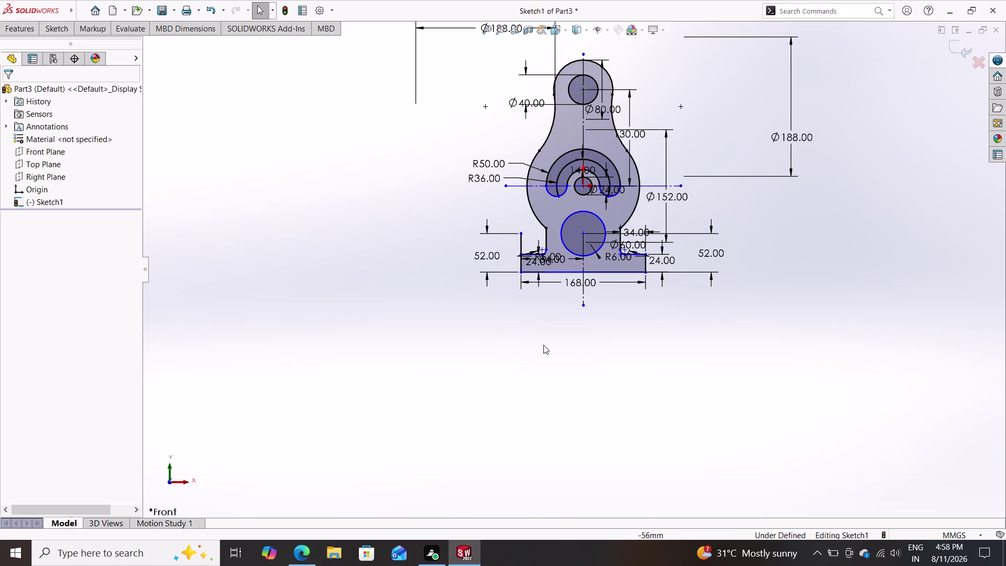
scroll(up, 3)
Window-select every entity of the lever sketch at once.
drag(761, 77, 732, 86)
drag(722, 91, 653, 123)
drag(649, 126, 636, 137)
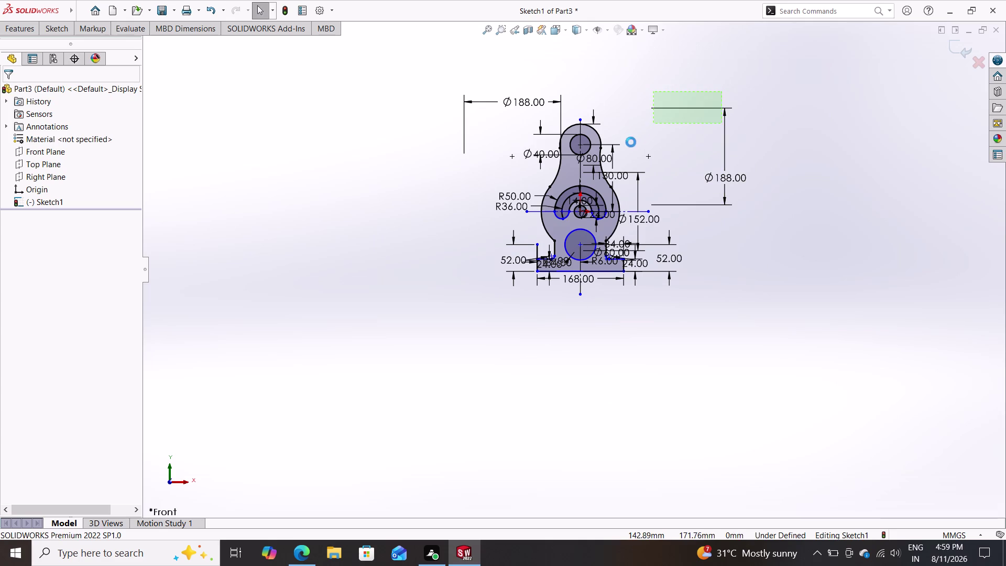
drag(636, 137, 626, 145)
drag(626, 145, 547, 198)
click(547, 198)
click(763, 79)
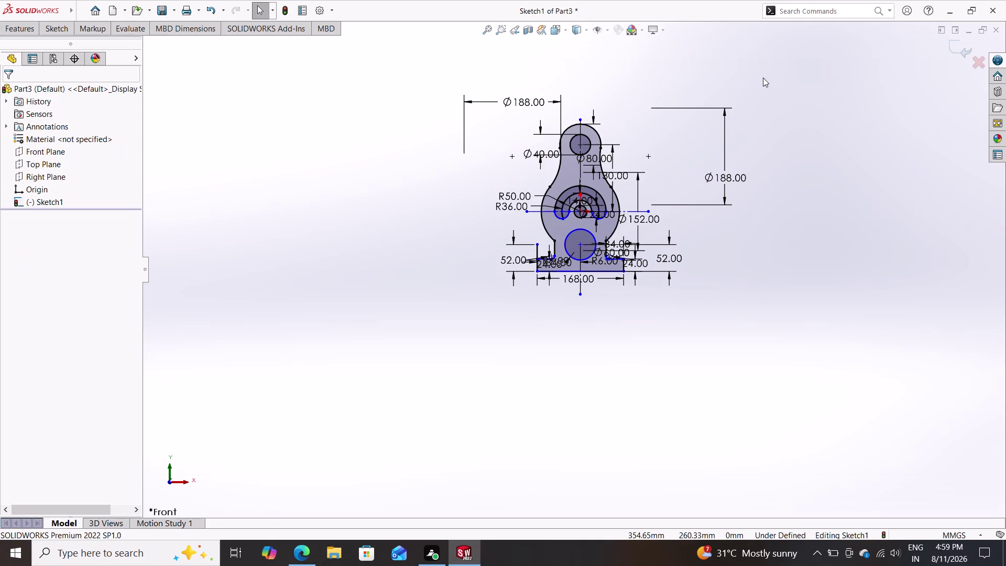
drag(763, 76, 439, 351)
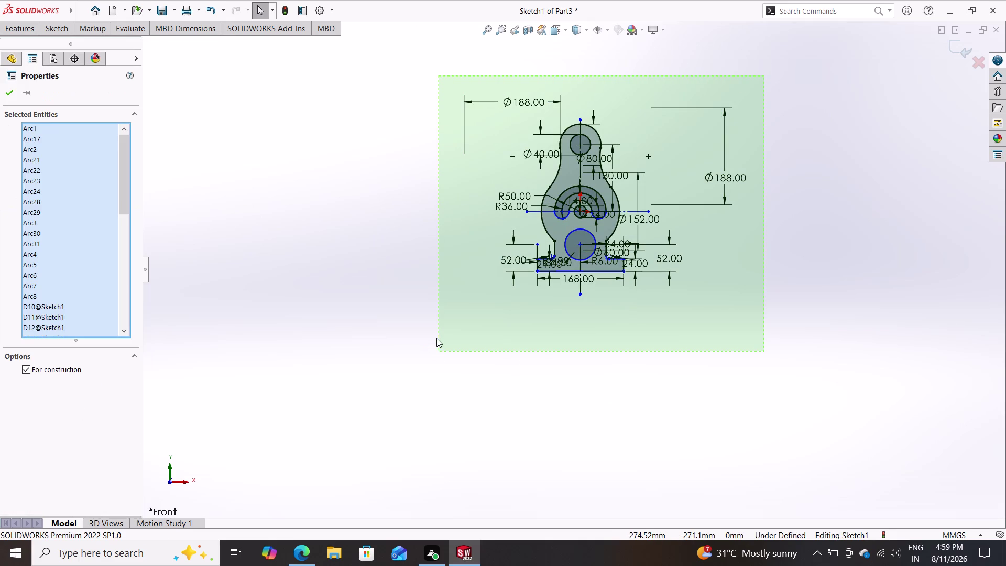
Review the selected entities' relations in Display/Delete Relations, then close it.
right_click(375, 264)
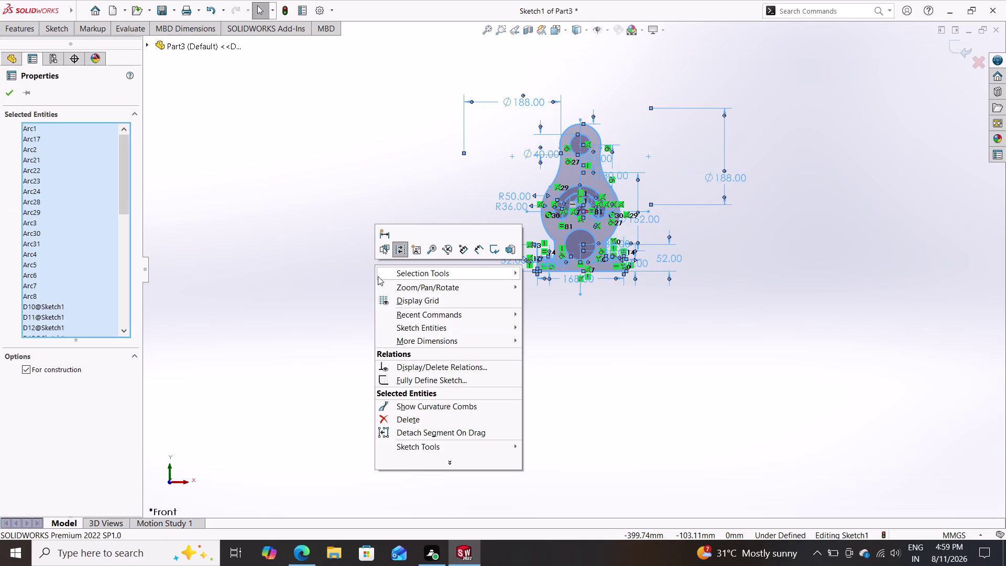
click(409, 372)
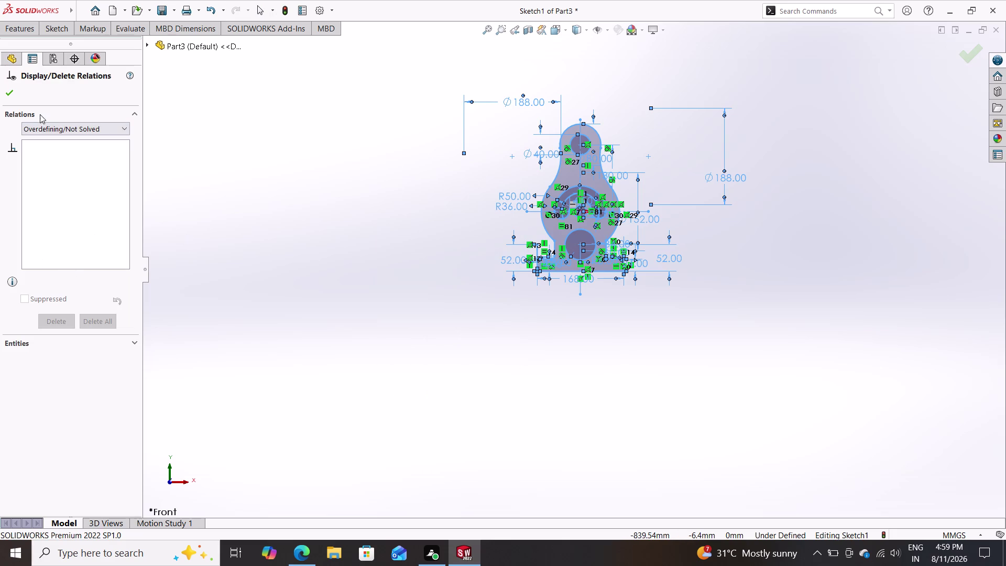
click(8, 91)
Reselect all entities and launch Fully Define Sketch from the context menu.
drag(782, 36, 373, 305)
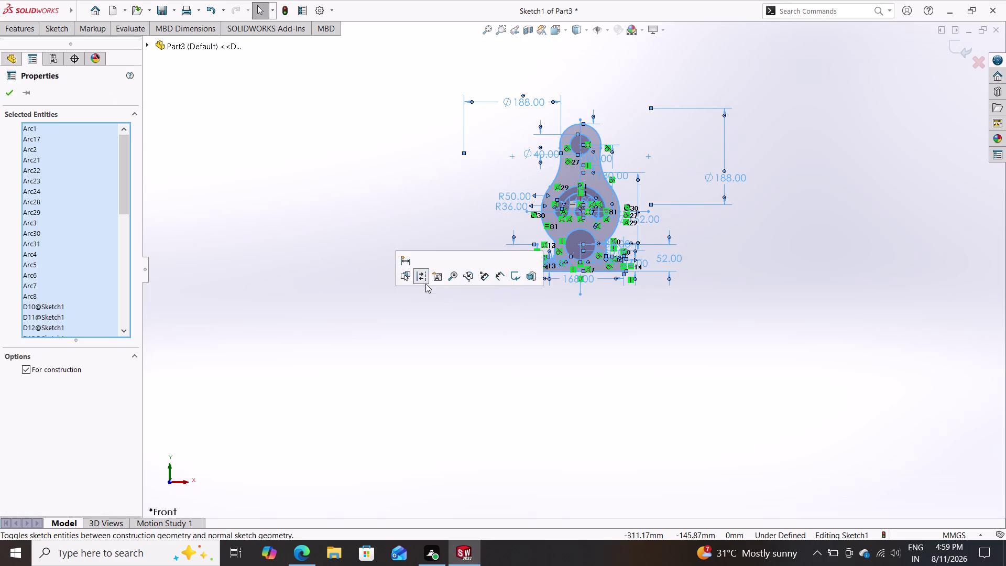
right_click(601, 311)
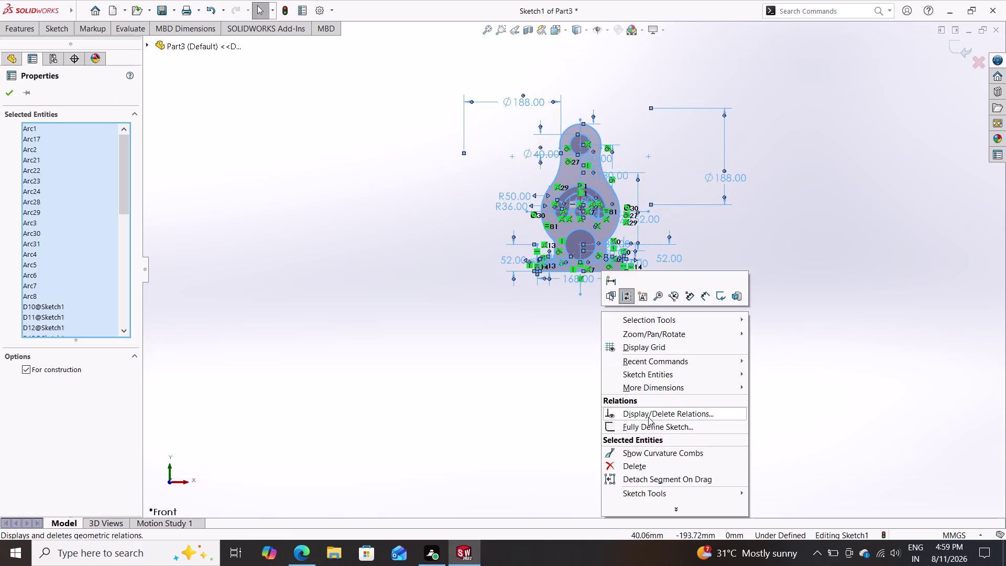
double_click(664, 429)
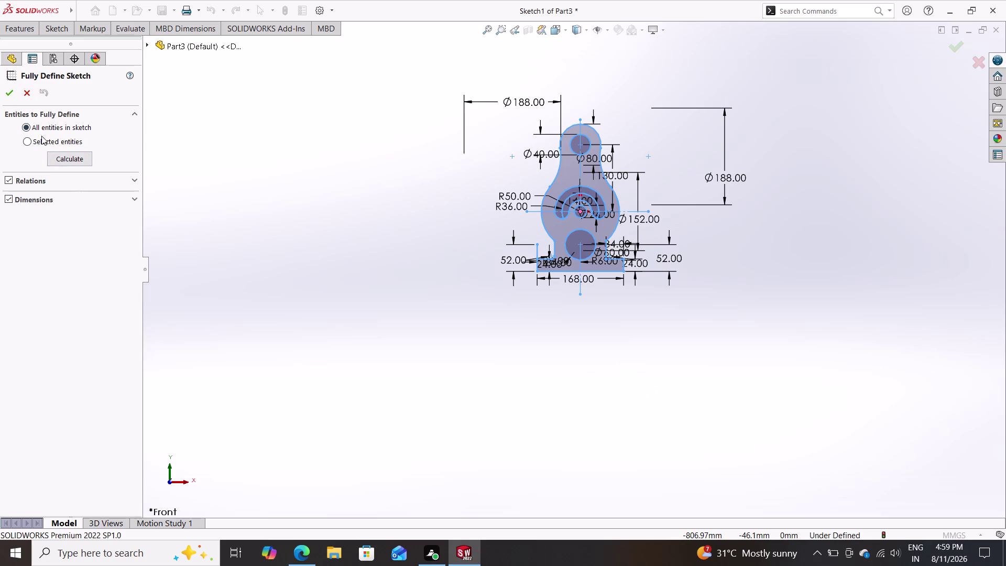
Fully define all sketch entities using baseline dimension schemes at the origin.
click(50, 143)
scroll(down, 3)
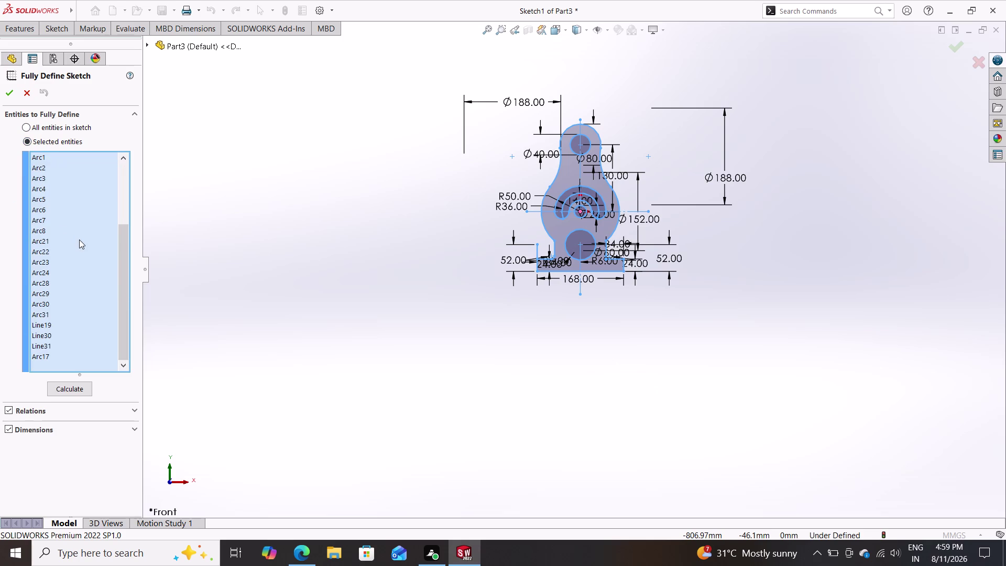
scroll(down, 3)
scroll(up, 3)
click(68, 126)
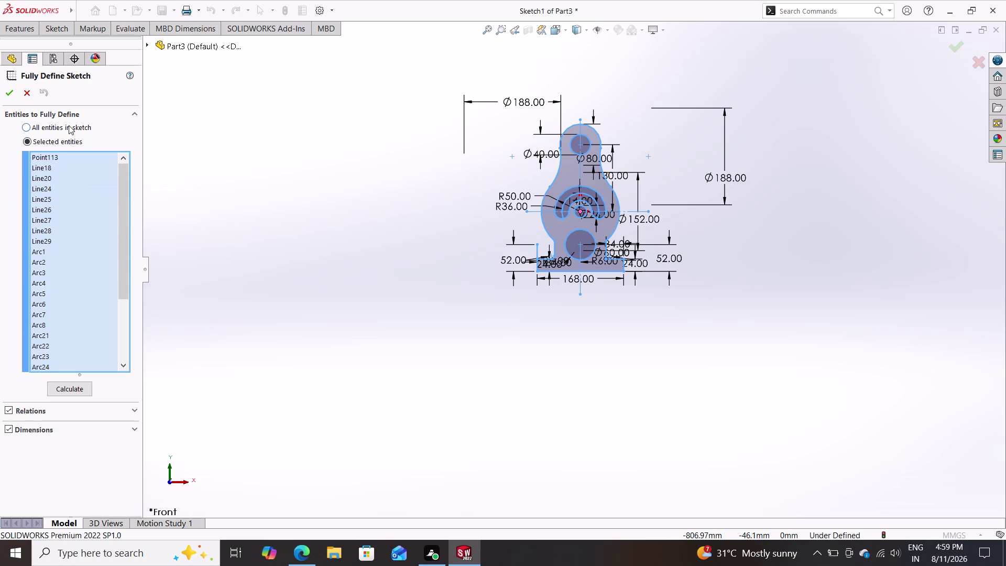
click(47, 175)
click(70, 182)
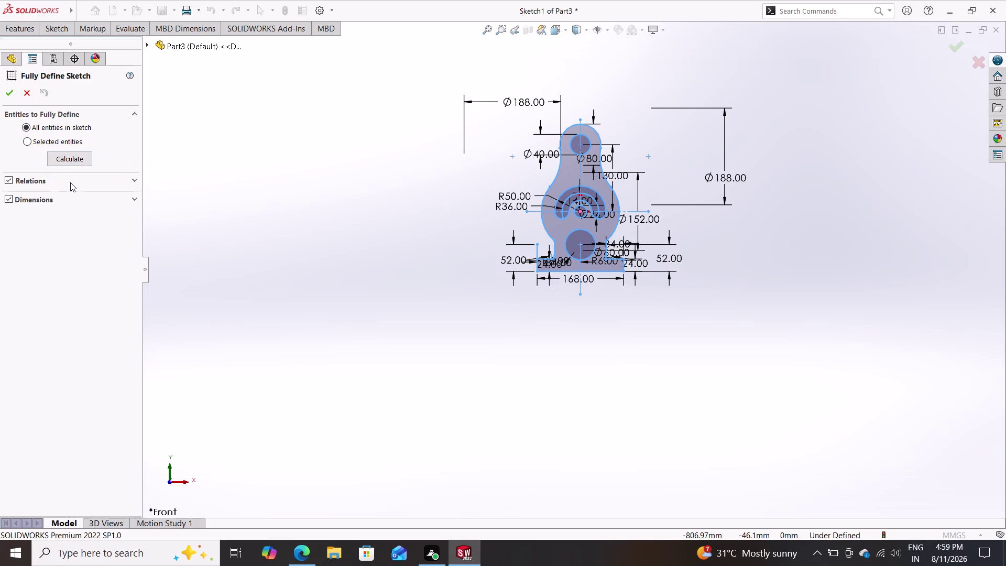
click(70, 182)
click(71, 200)
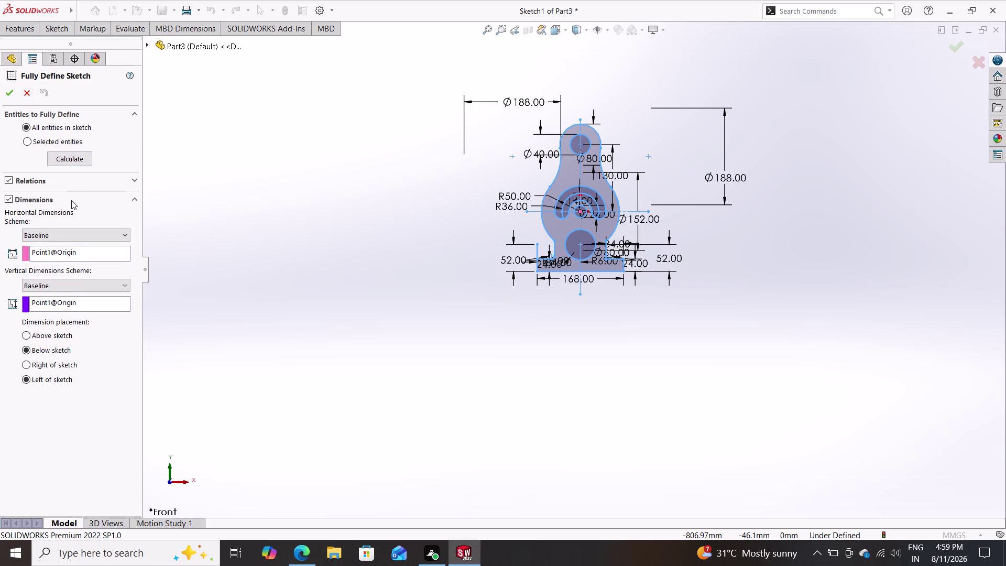
click(8, 94)
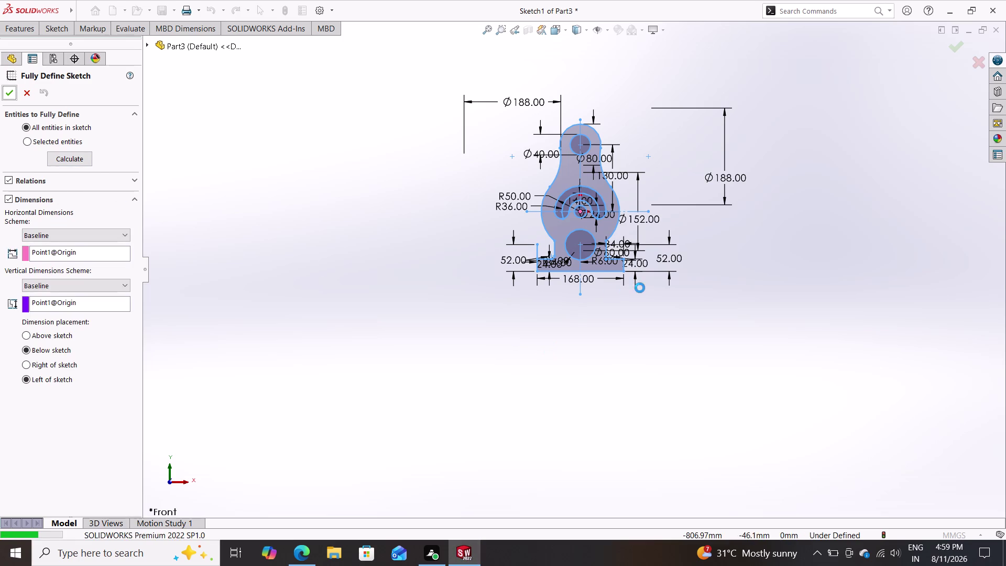
scroll(up, 3)
scroll(down, 3)
scroll(down, 3)
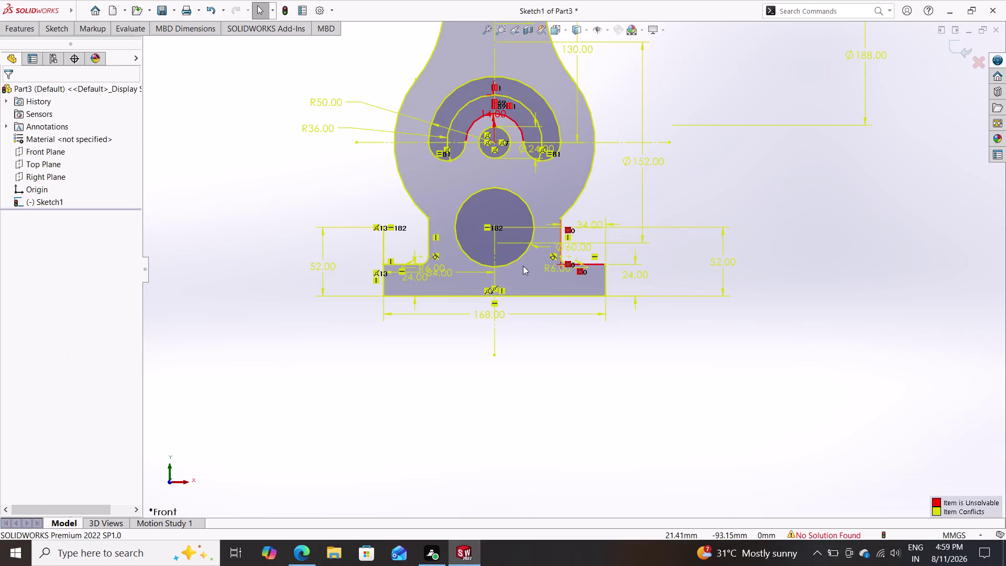
Delete the conflicting 34.00 dimension.
scroll(down, 3)
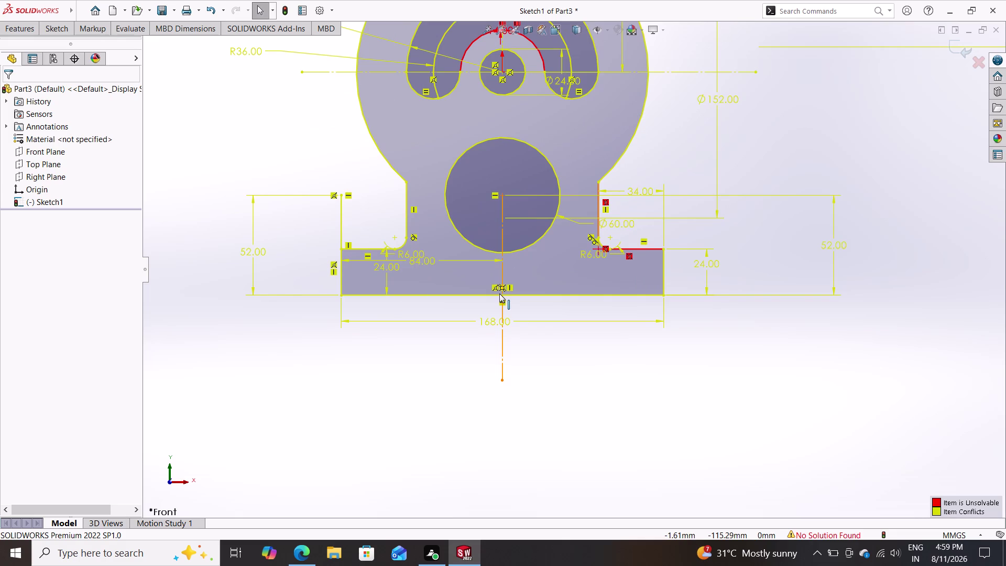
double_click(618, 191)
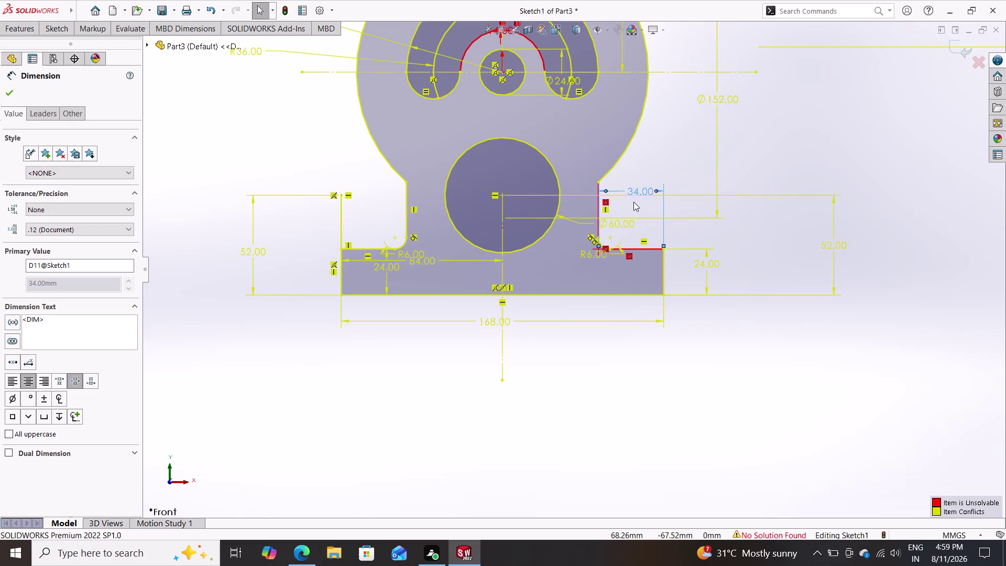
key(Delete)
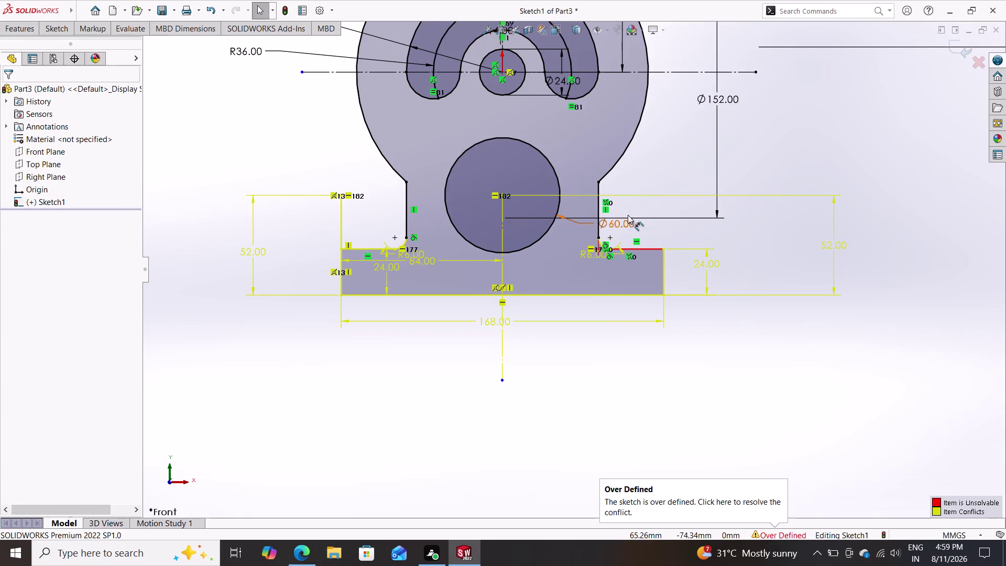
scroll(down, 3)
scroll(up, 3)
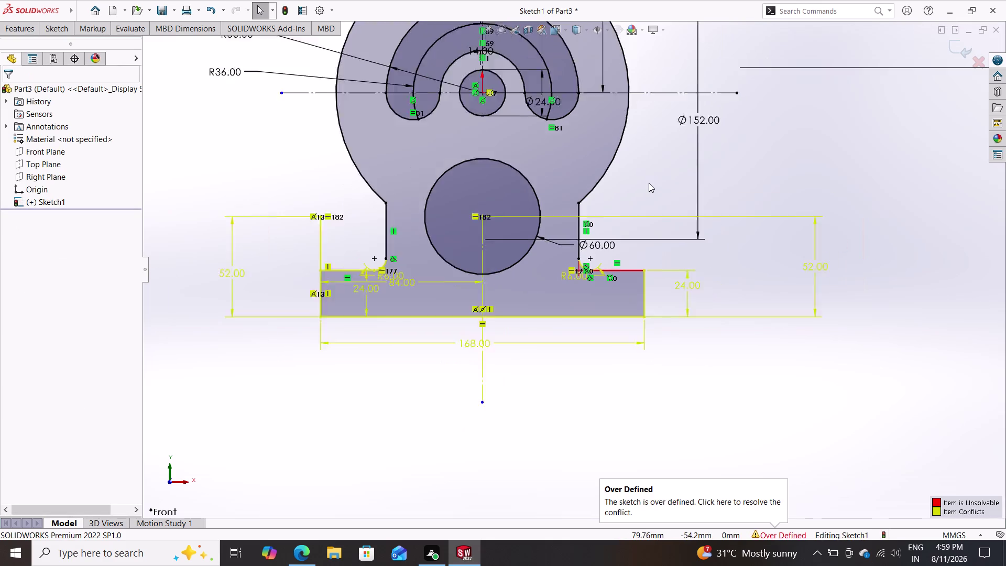
scroll(up, 3)
scroll(up, 3)
scroll(up, 3)
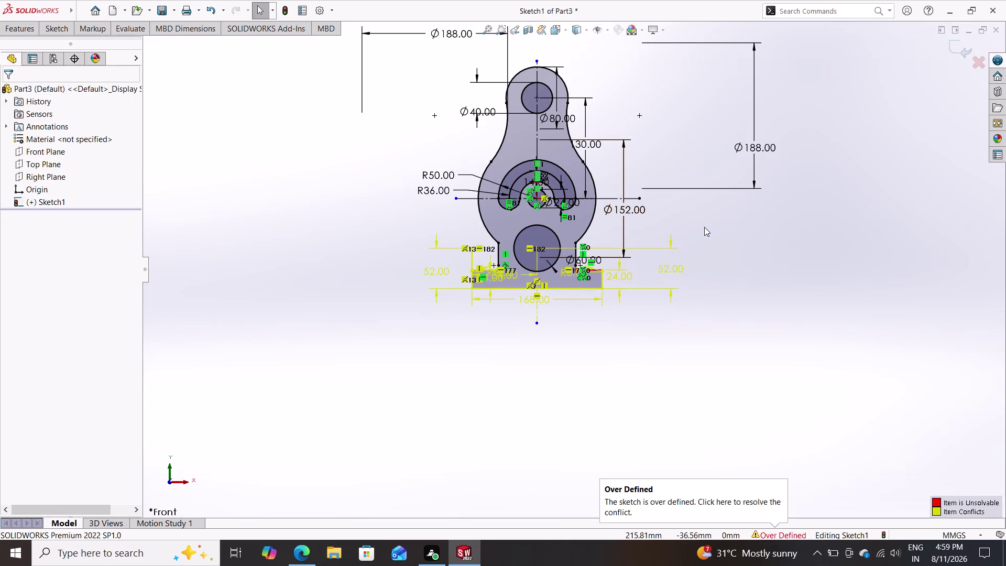
scroll(down, 3)
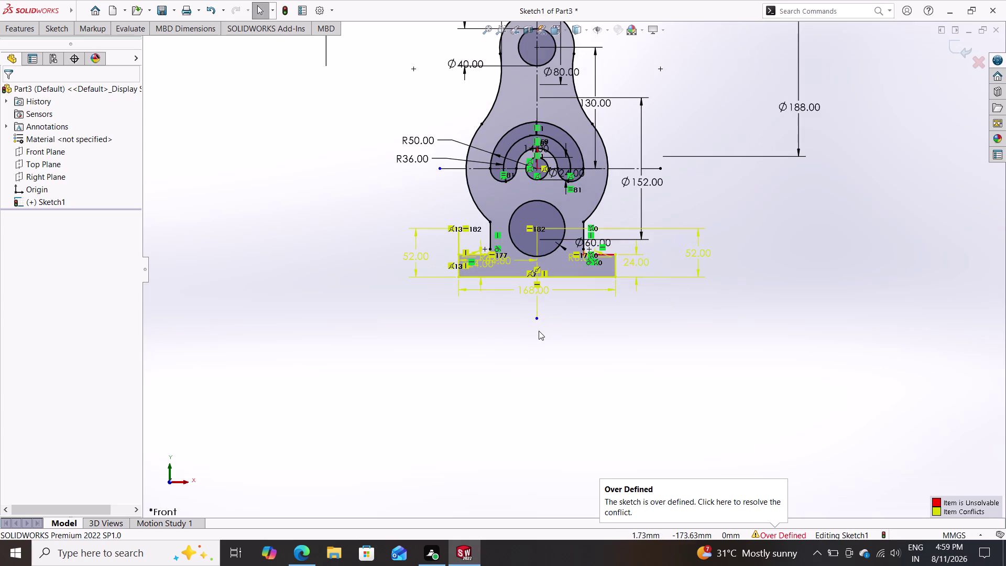
scroll(down, 3)
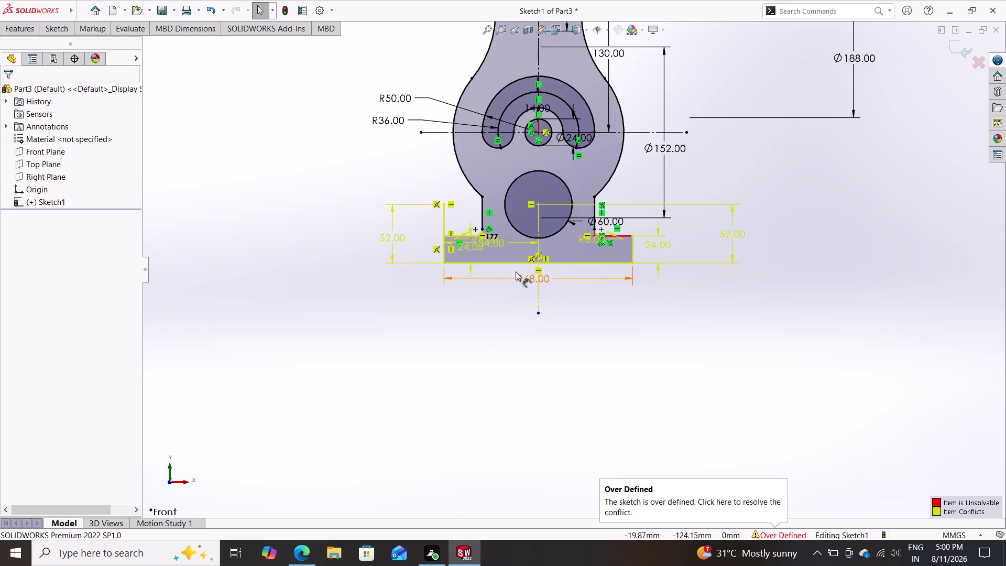
Delete the redundant right-hand 52.00 dimension.
click(728, 226)
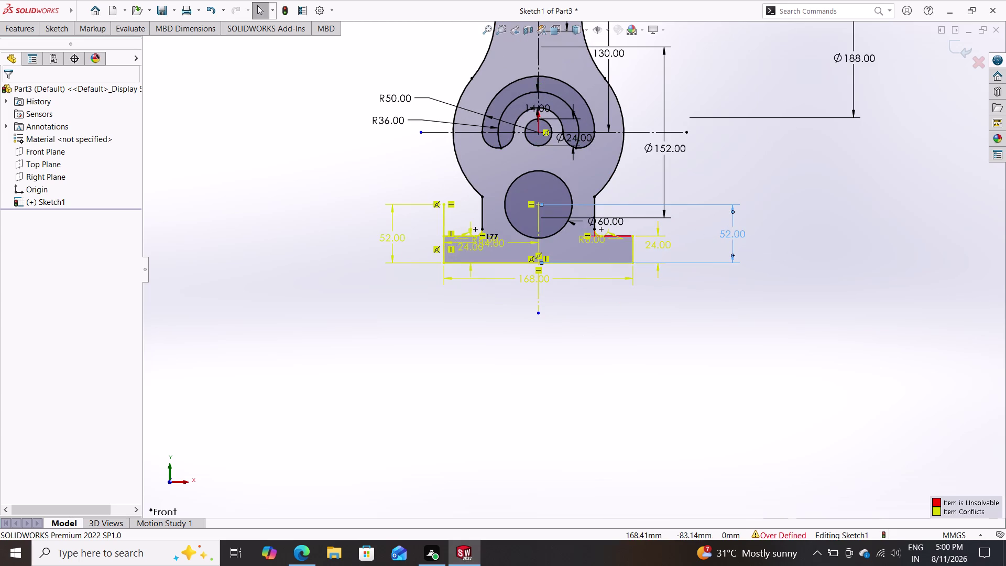
key(Delete)
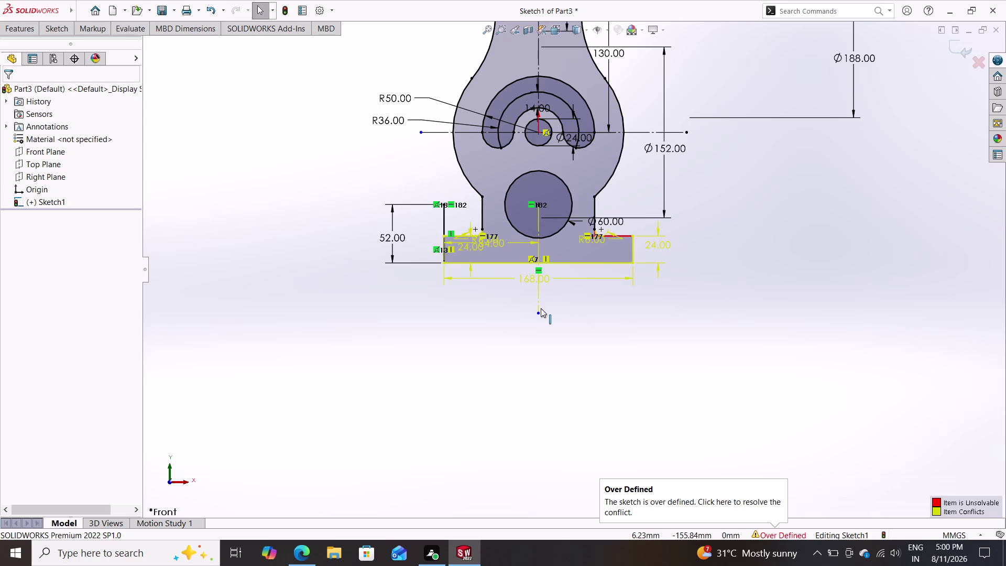
scroll(down, 3)
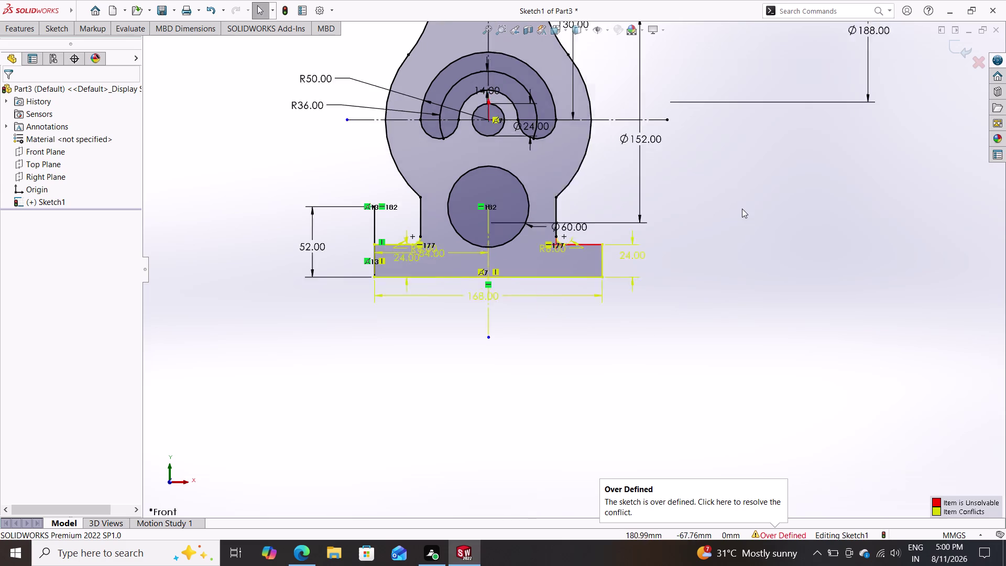
scroll(up, 3)
scroll(up, 3)
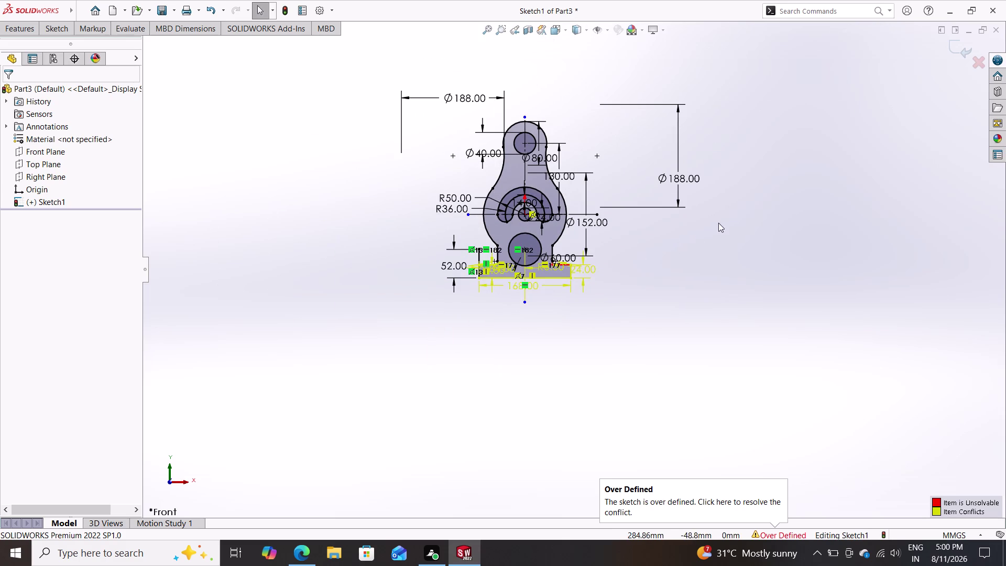
scroll(down, 3)
scroll(down, 3)
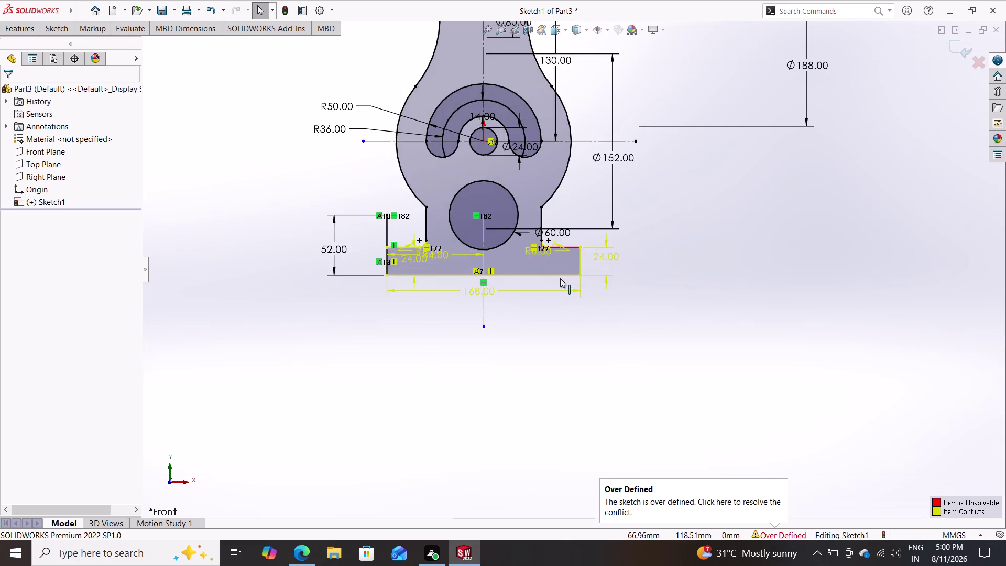
scroll(down, 3)
scroll(down, 3)
scroll(up, 3)
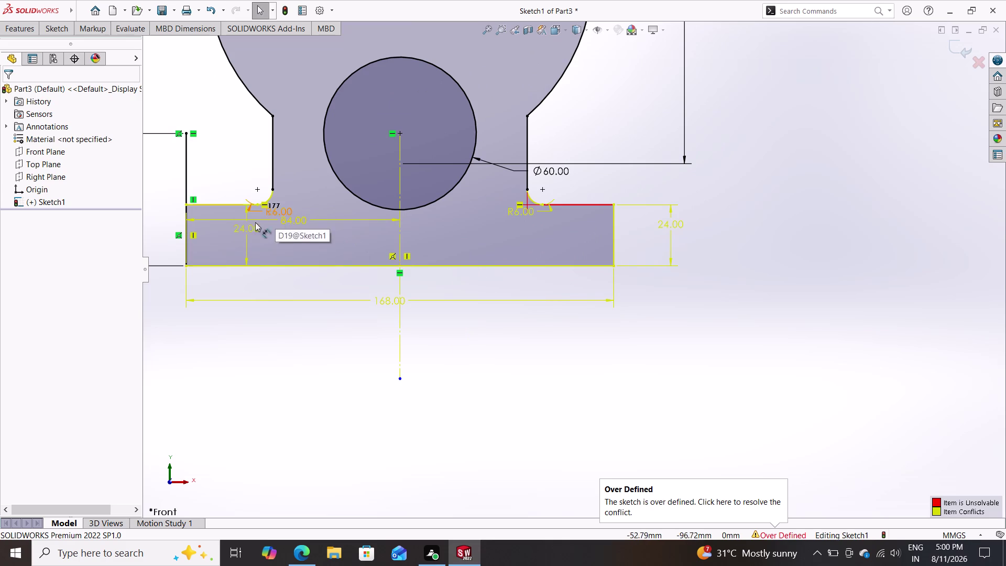
Delete the redundant left 24.00 height dimension of the base block.
double_click(244, 240)
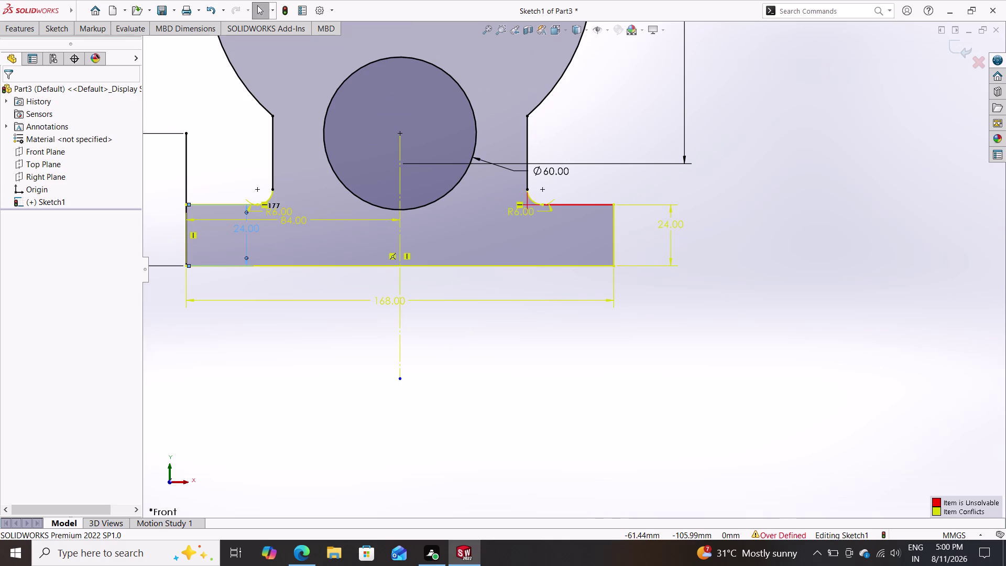
key(Delete)
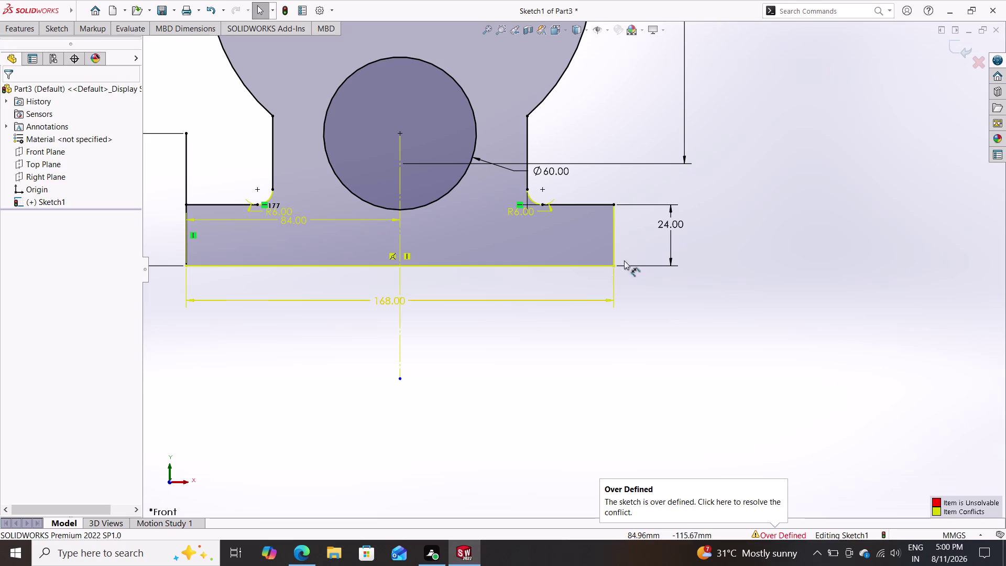
scroll(down, 3)
scroll(up, 3)
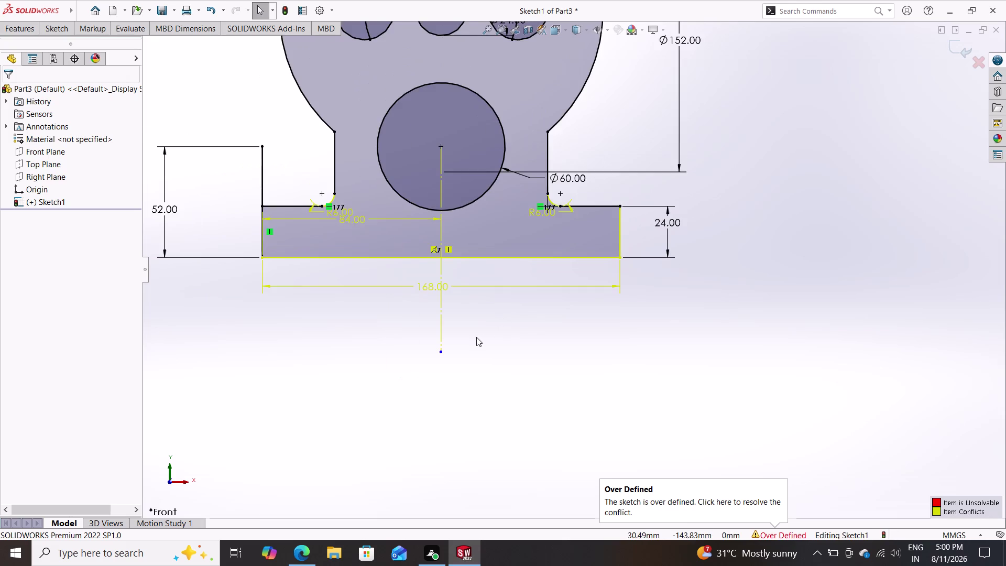
scroll(up, 3)
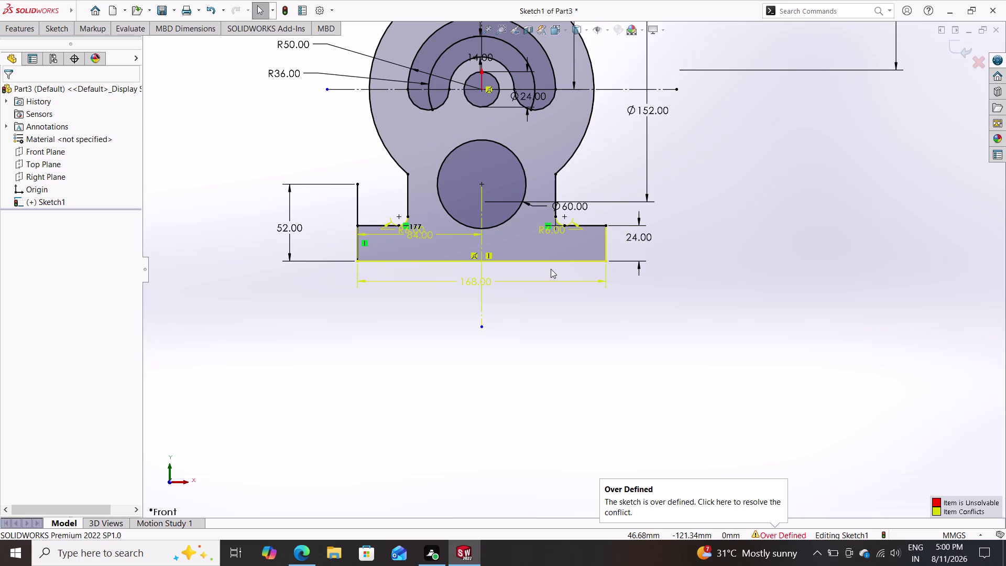
scroll(down, 3)
scroll(up, 3)
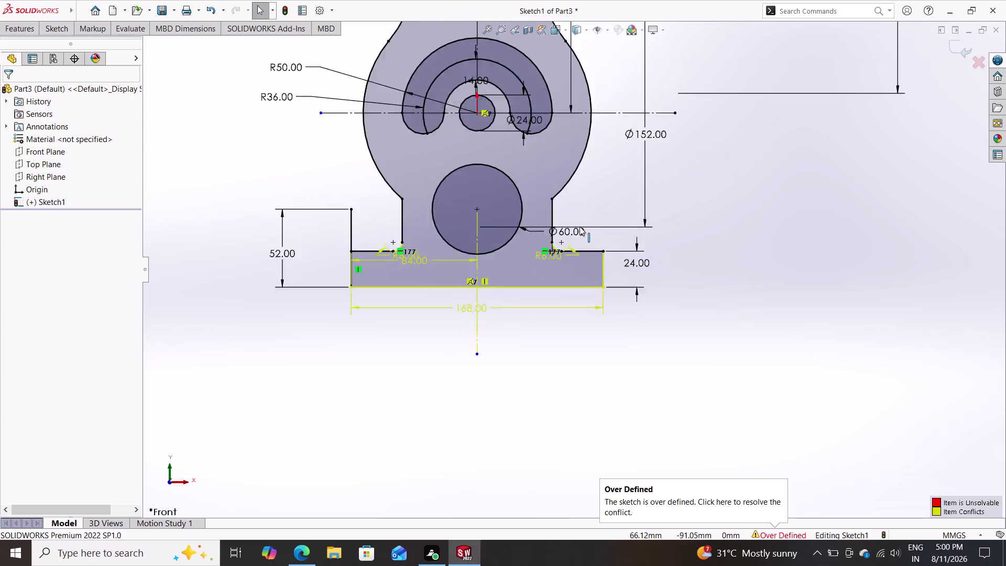
scroll(up, 3)
scroll(up, 3)
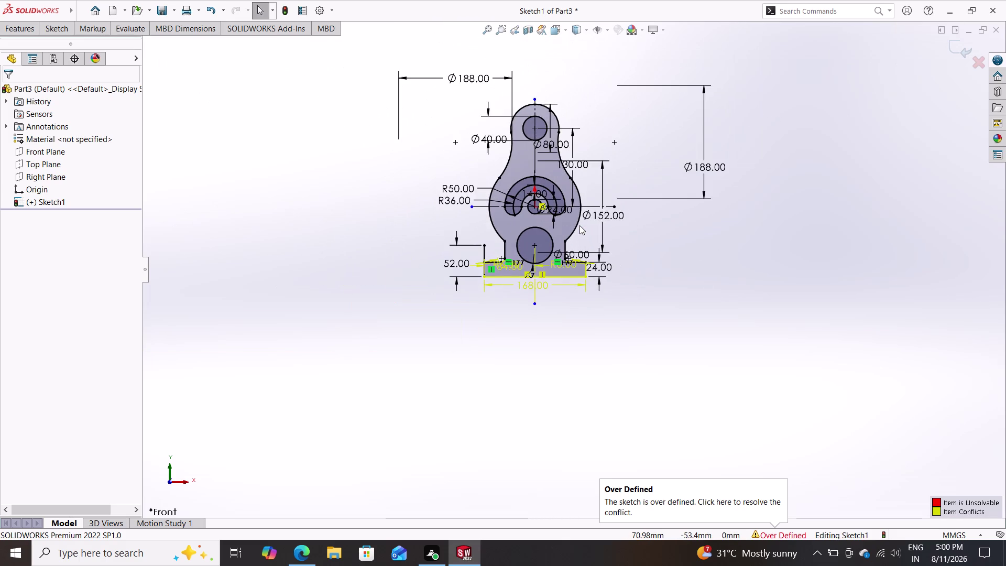
scroll(down, 3)
scroll(up, 3)
scroll(down, 3)
scroll(down, 3)
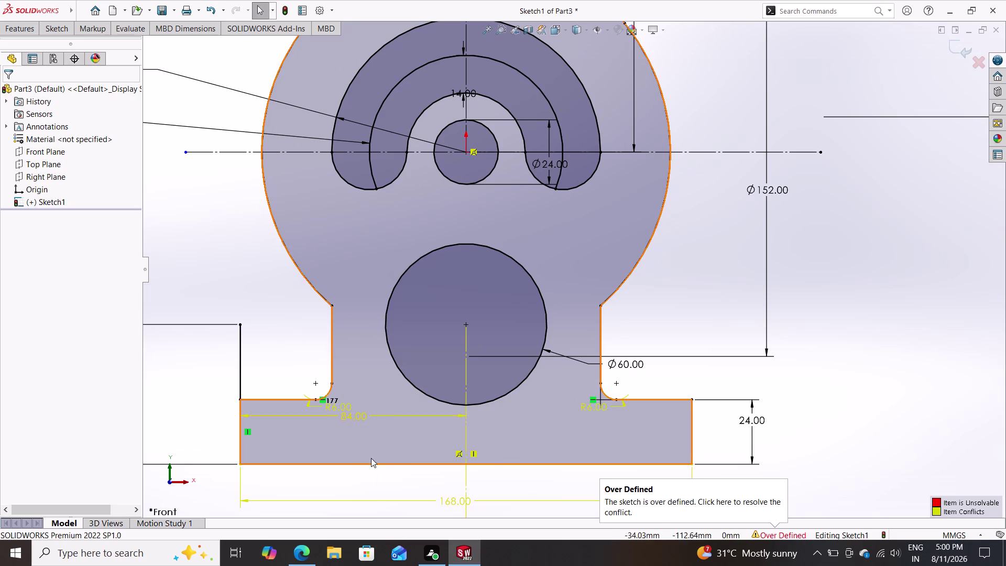
click(391, 414)
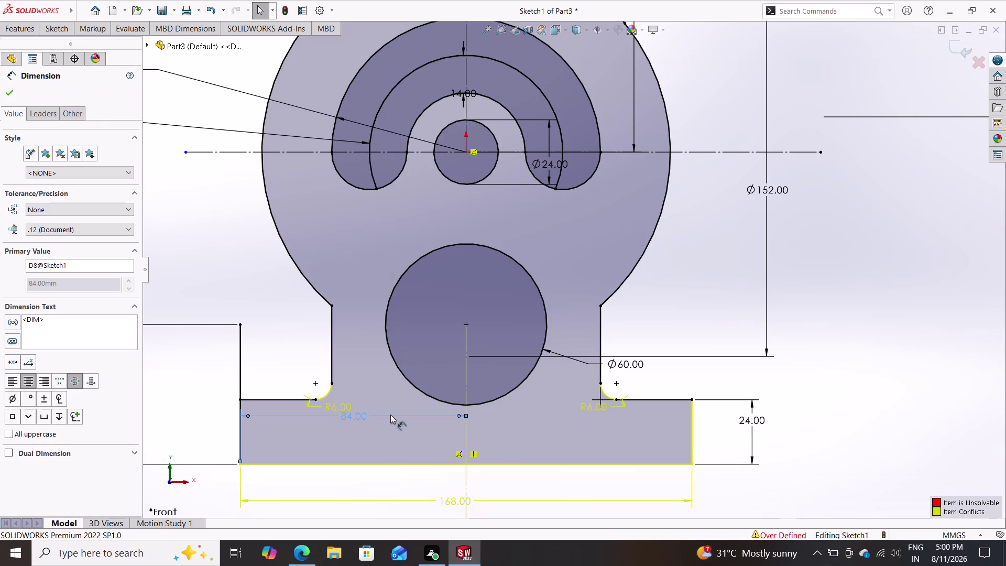
Delete the 84.00 base dimension, restoring the right R6.00 radius after deleting it.
key(Delete)
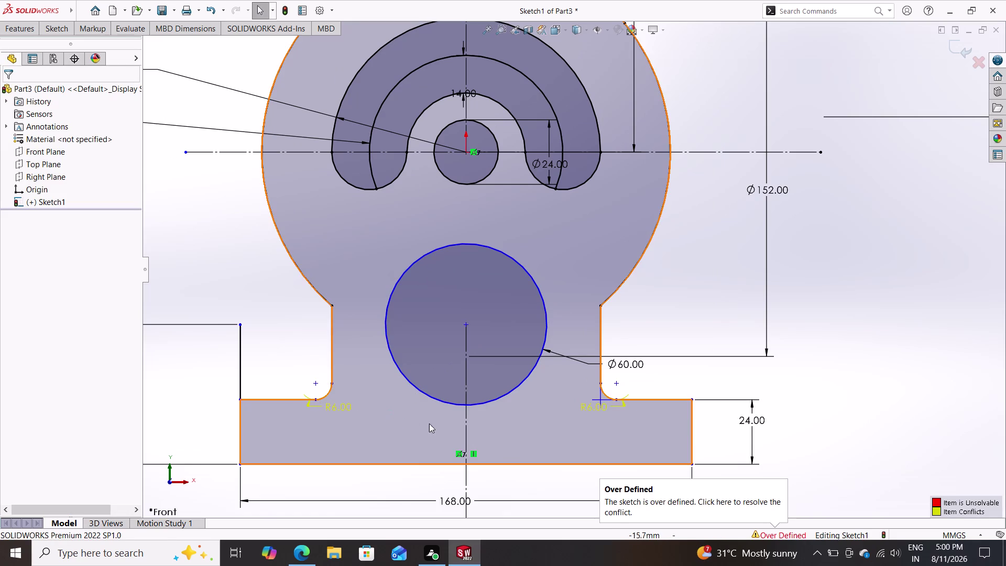
scroll(down, 3)
scroll(up, 3)
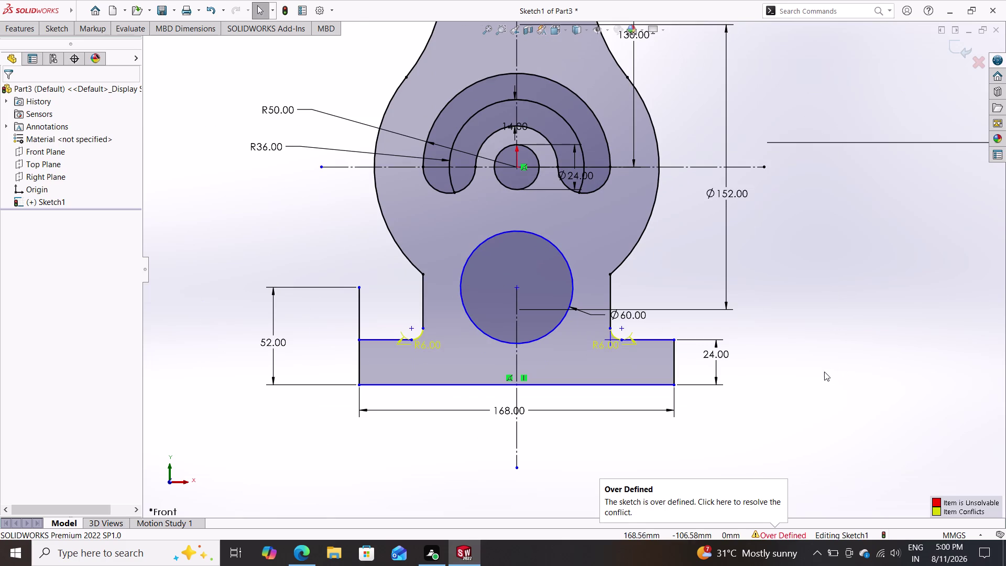
click(608, 347)
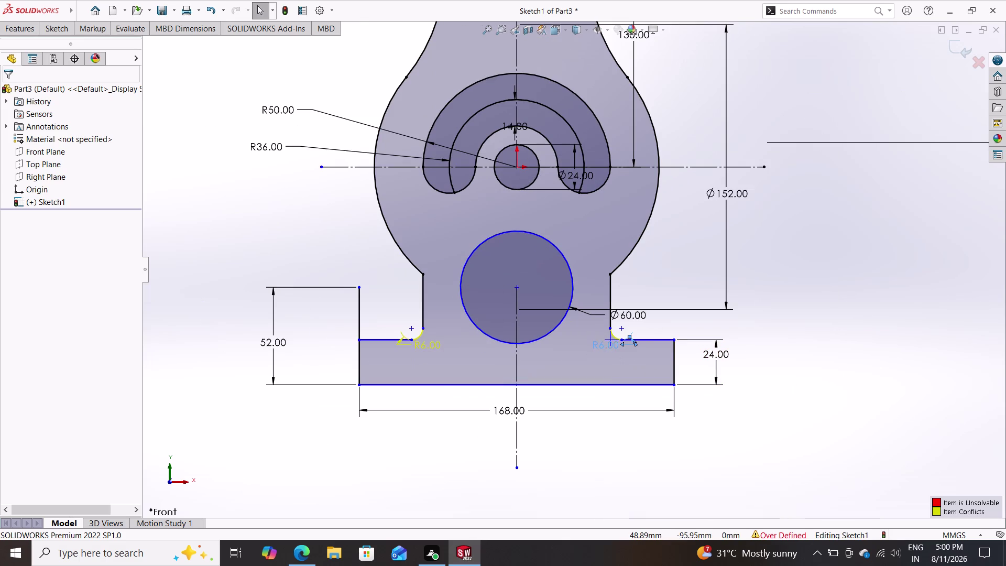
key(Delete)
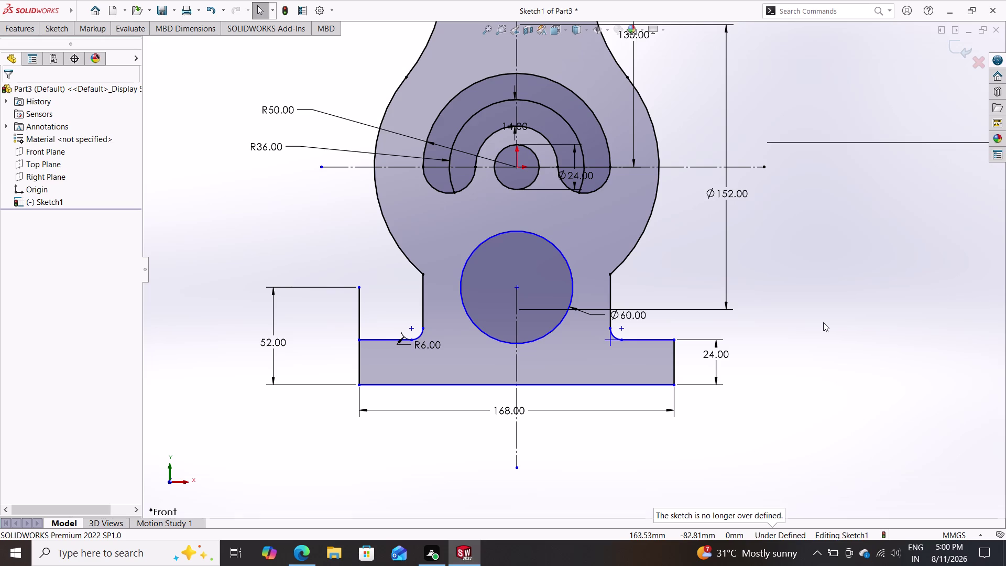
key(ctrl+z)
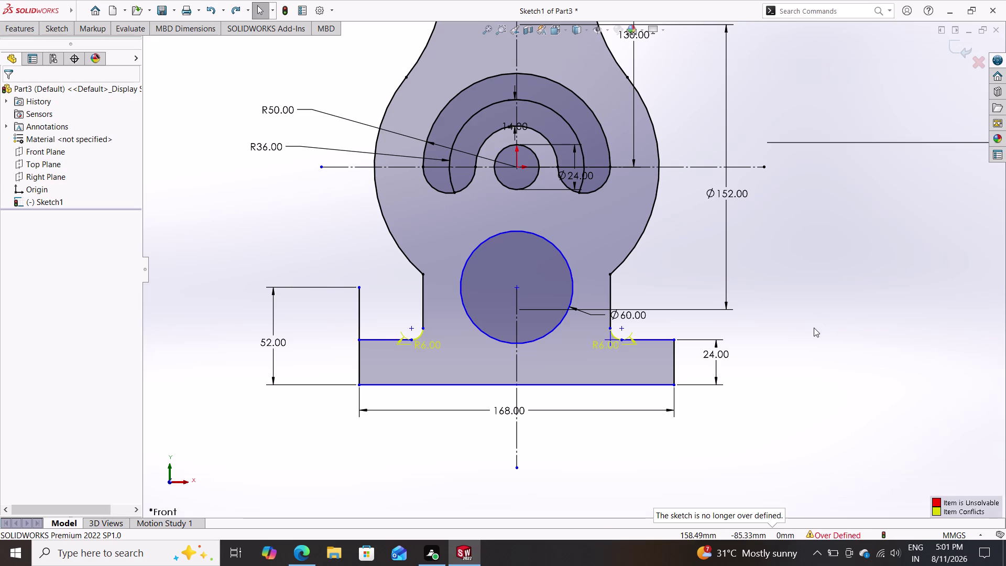
Select the left R6 fillet arc to inspect its relations.
click(419, 337)
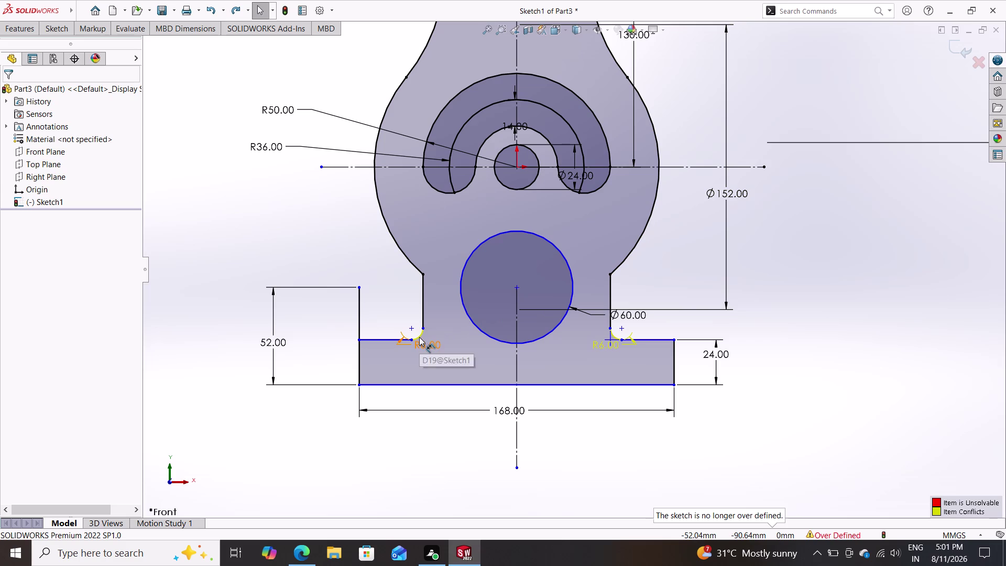
key(Escape)
key(Escape)
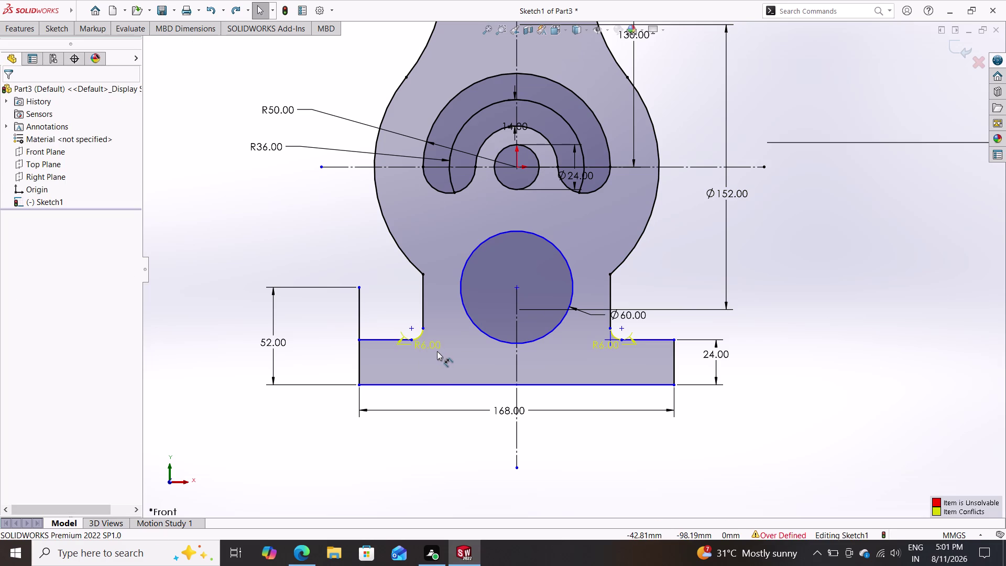
click(419, 333)
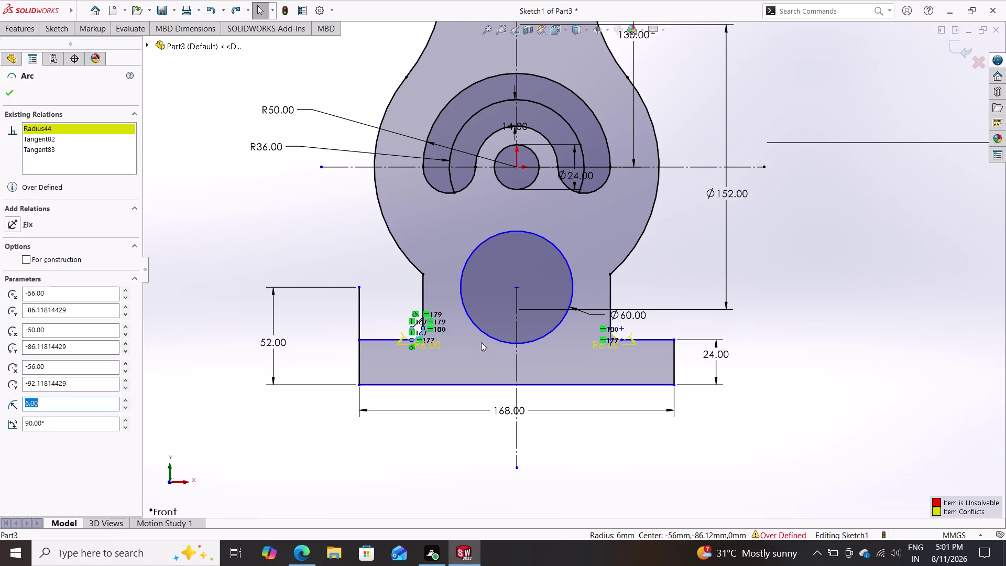
Dismiss the fillet arc's properties and show the sketch relation markers, zooming in.
click(611, 335)
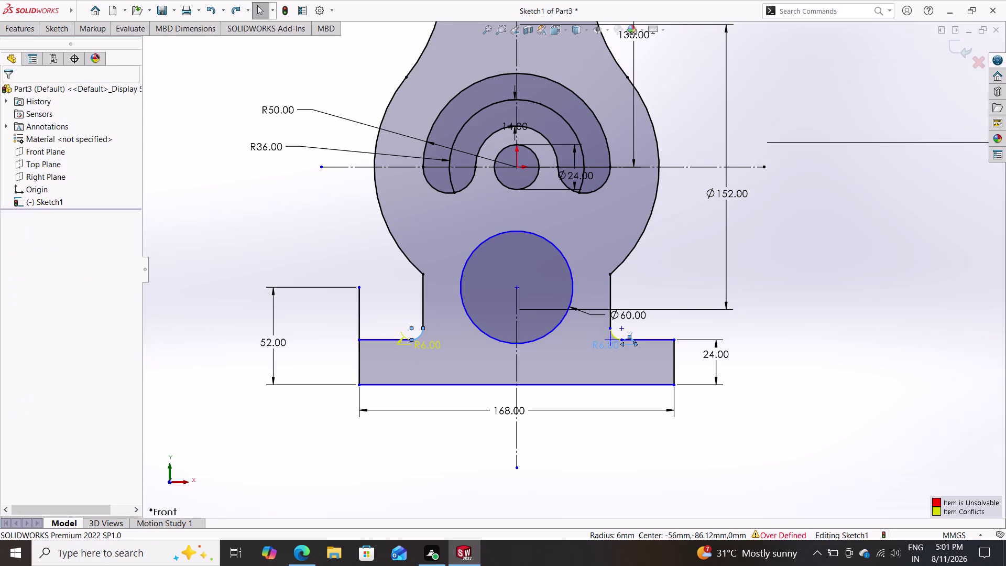
key(Escape)
key(Escape)
key(Escape)
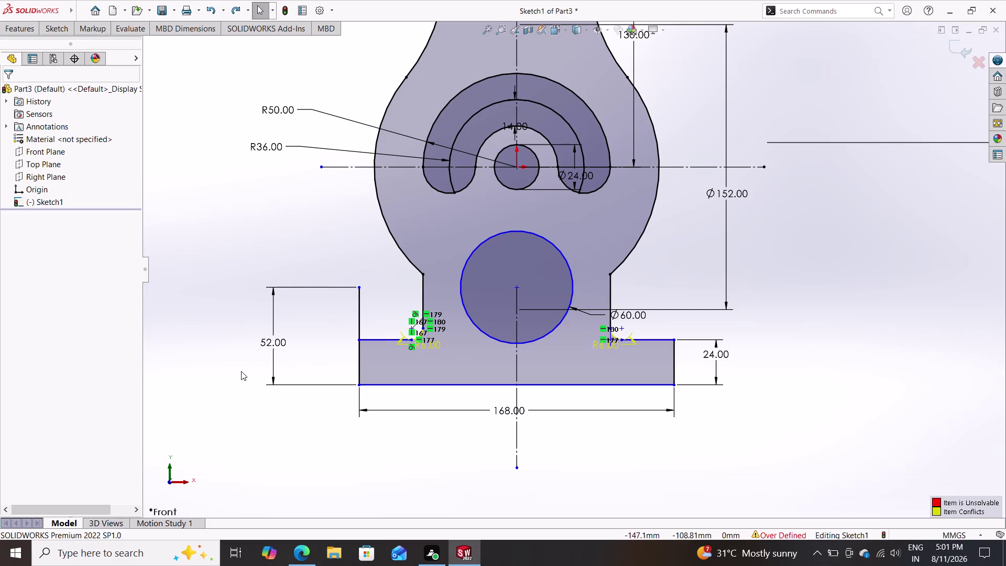
key(Escape)
key(Escape)
key(Escape)
scroll(up, 3)
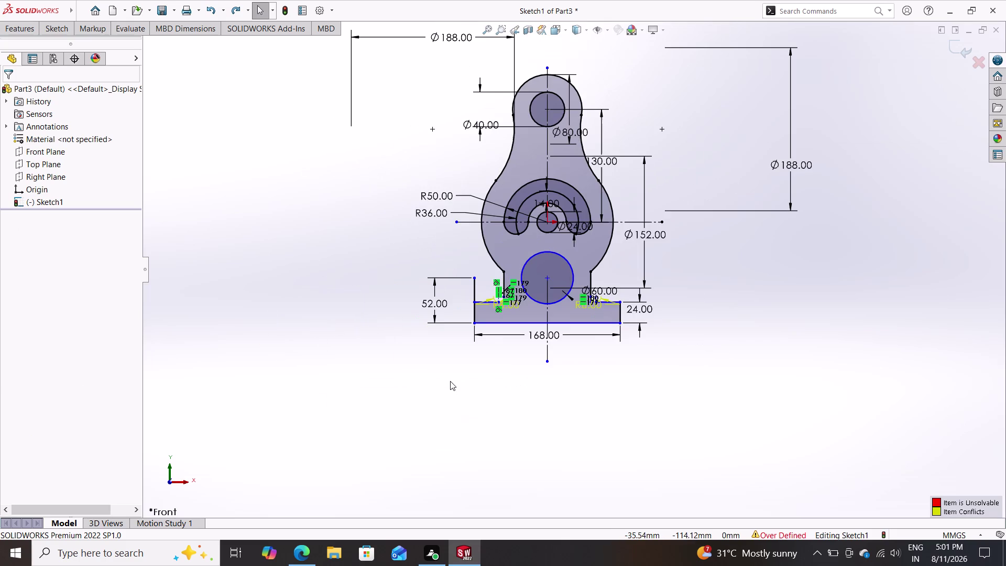
scroll(up, 3)
scroll(down, 3)
scroll(down, 3)
scroll(down, 3)
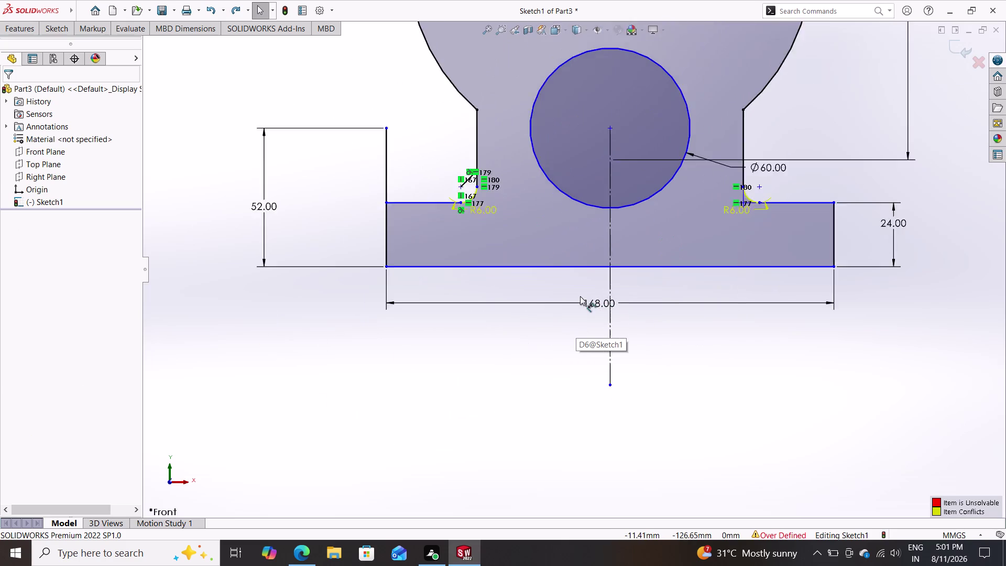
scroll(down, 3)
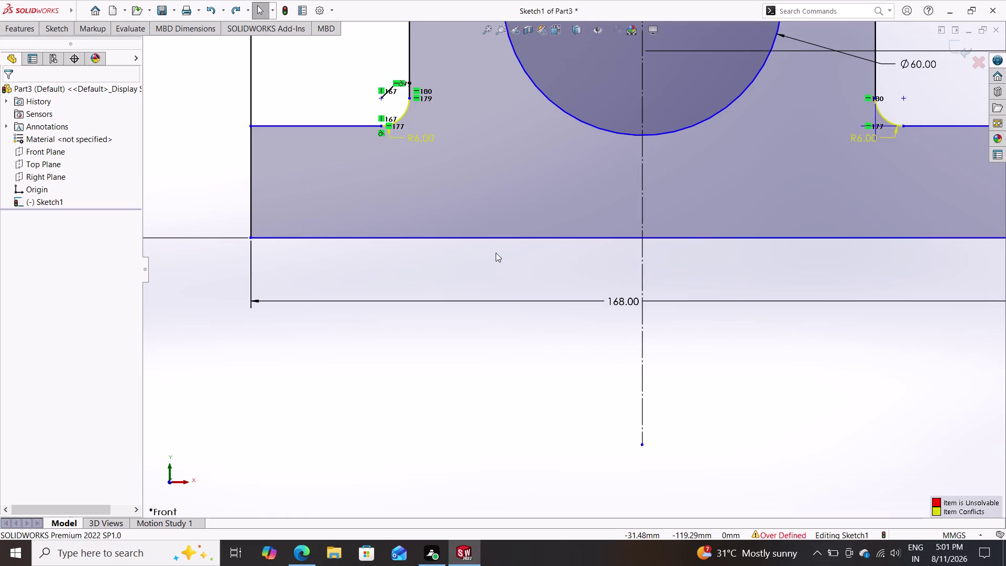
Select the left fillet arc together with the neighbouring arc and point.
click(405, 110)
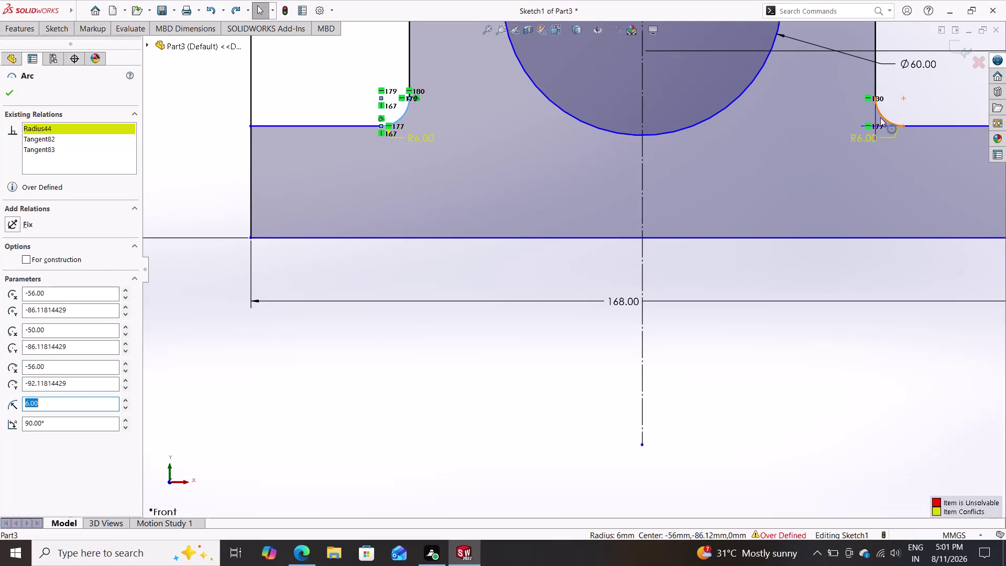
click(882, 116)
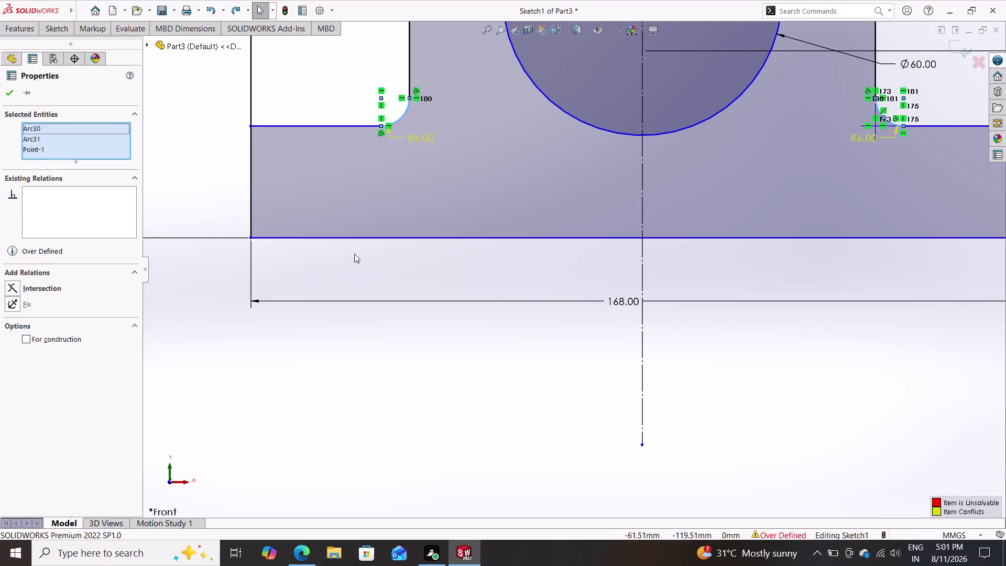
key(Escape)
key(Escape)
key(Escape)
key(Escape)
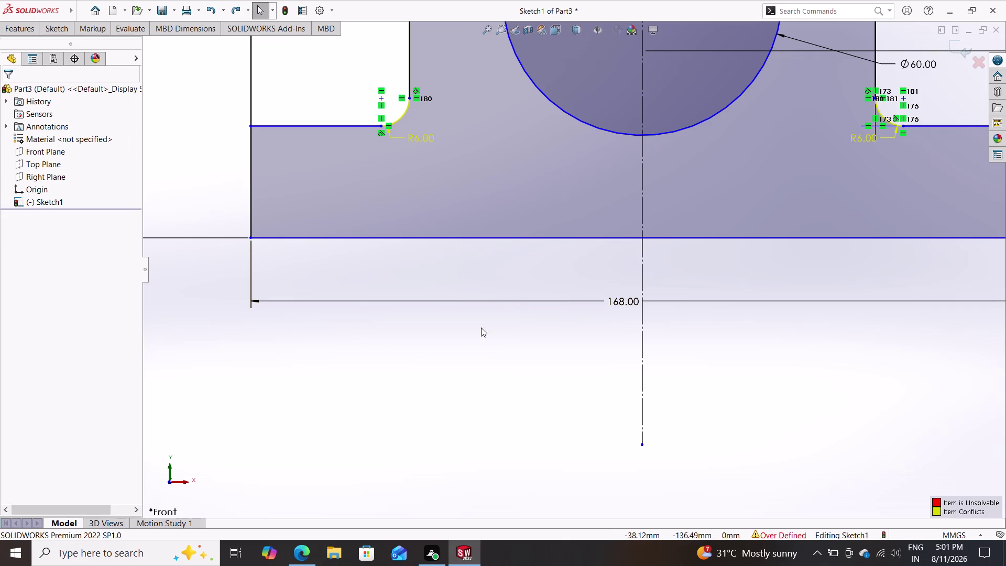
Clear the selection, zoom around the R6 fillets, and pick an element there.
scroll(up, 3)
key(Escape)
key(Escape)
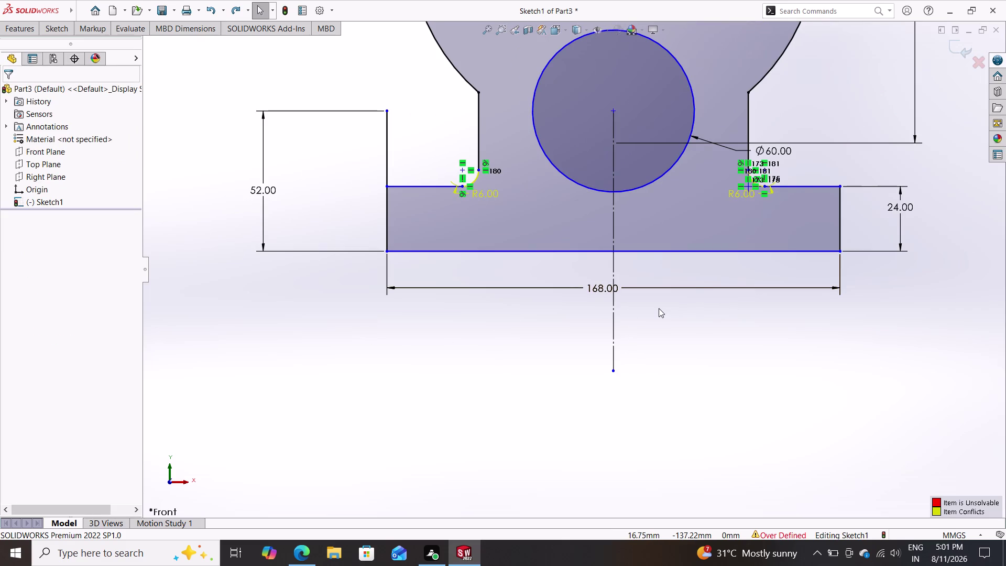
scroll(down, 3)
scroll(up, 3)
scroll(up, 3)
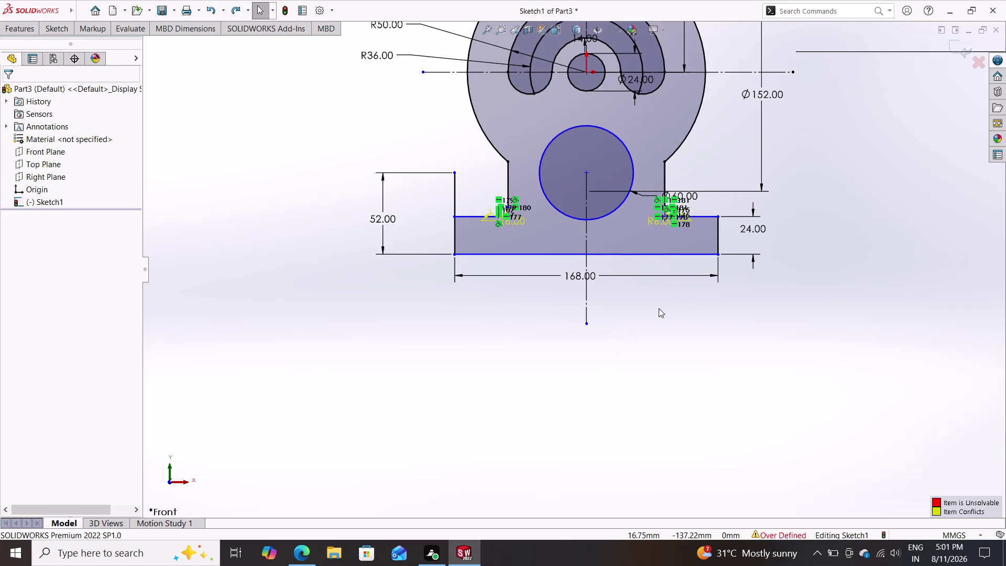
scroll(down, 3)
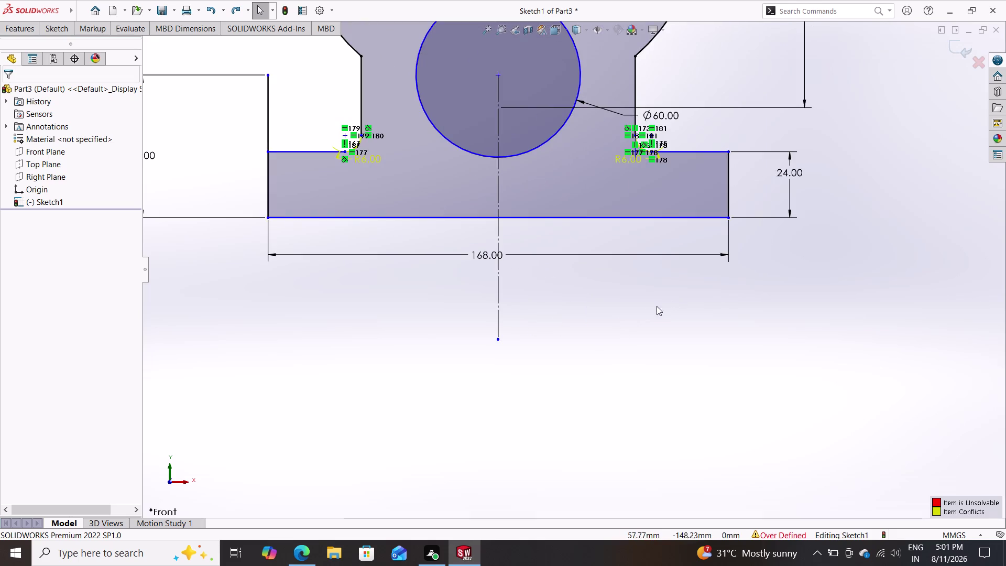
scroll(up, 3)
scroll(up, 3)
scroll(up, 3)
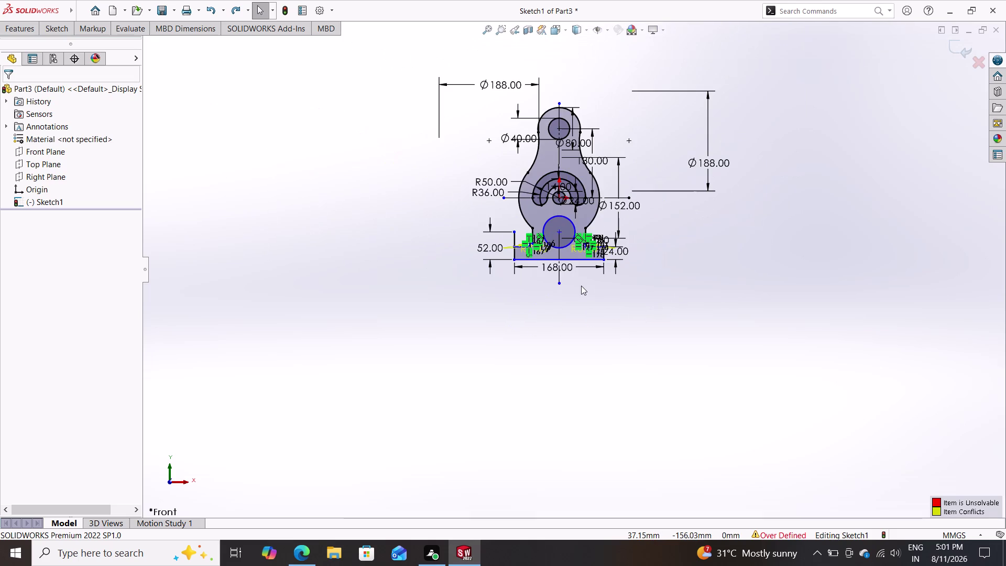
scroll(down, 3)
scroll(down, 3)
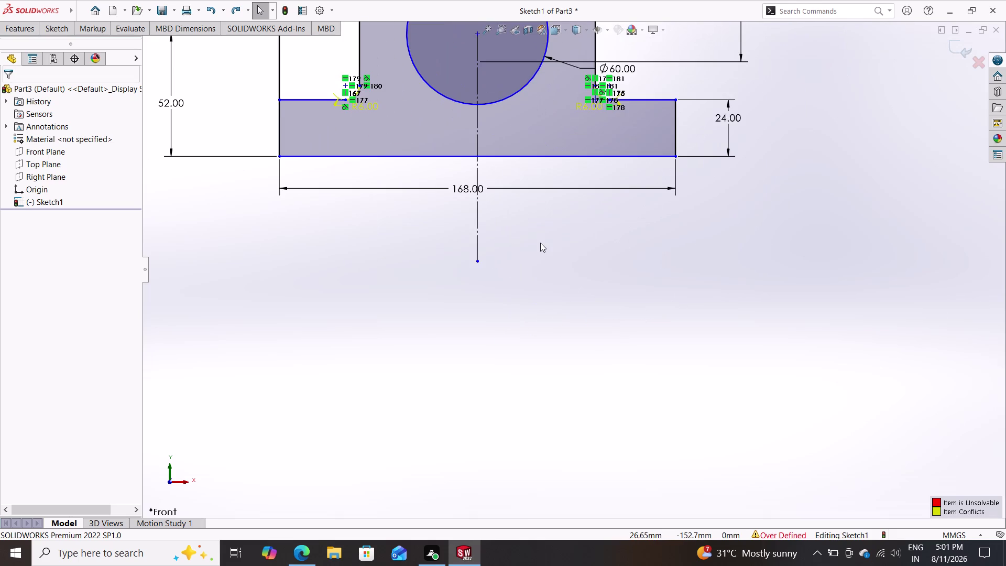
scroll(up, 3)
scroll(up, 3)
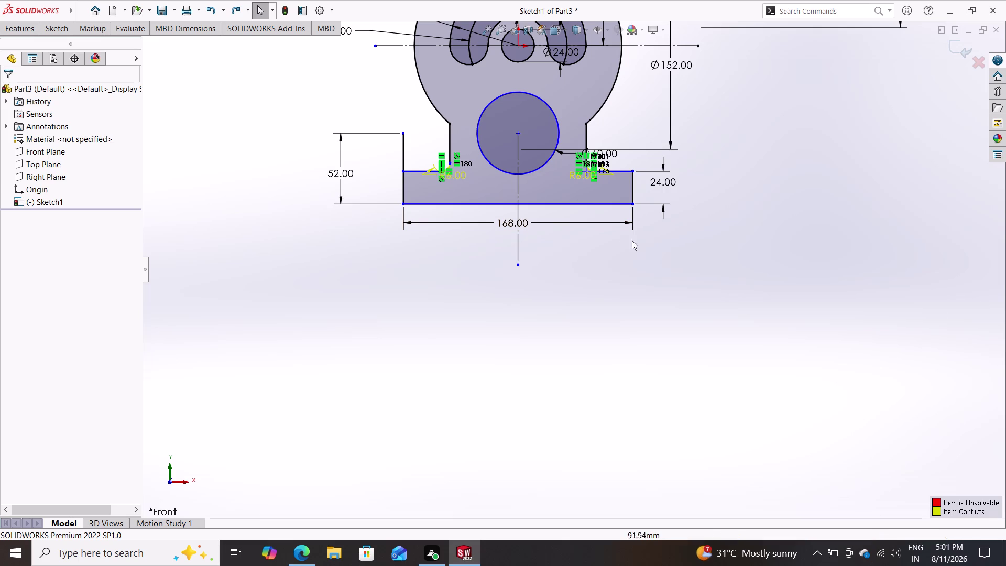
click(462, 175)
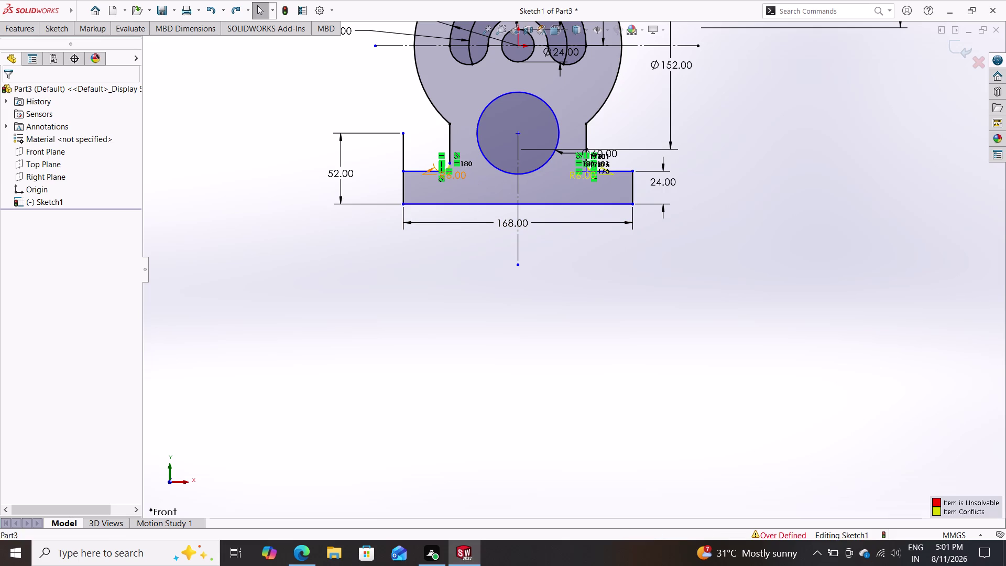
Delete the dimension that over-defined the sketch and zoom out to the whole lever.
key(Delete)
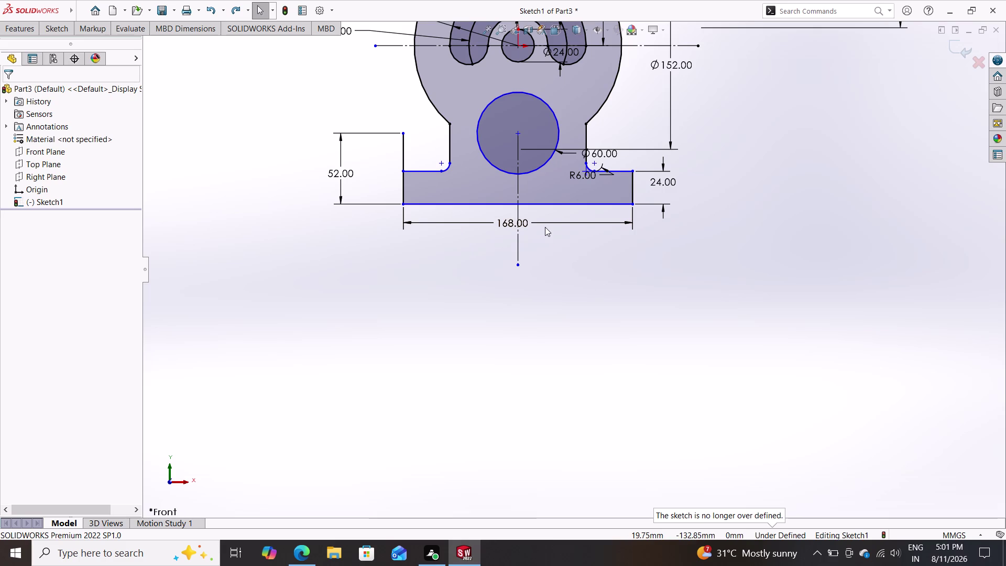
scroll(down, 3)
scroll(up, 3)
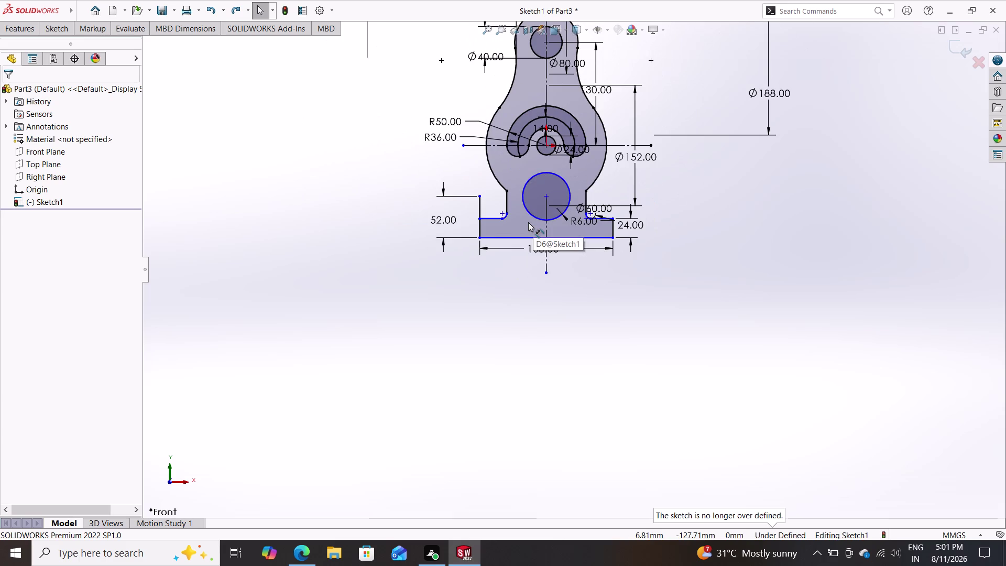
scroll(up, 3)
scroll(down, 3)
scroll(down, 3)
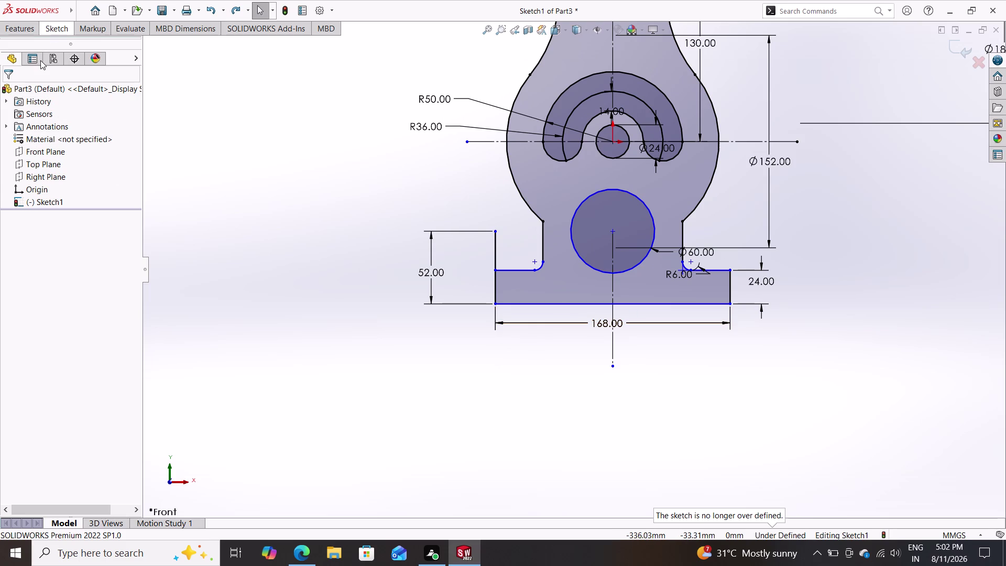
Reselect Smart Dimension and pick the midpoint of the base block's bottom edge.
click(64, 28)
click(58, 44)
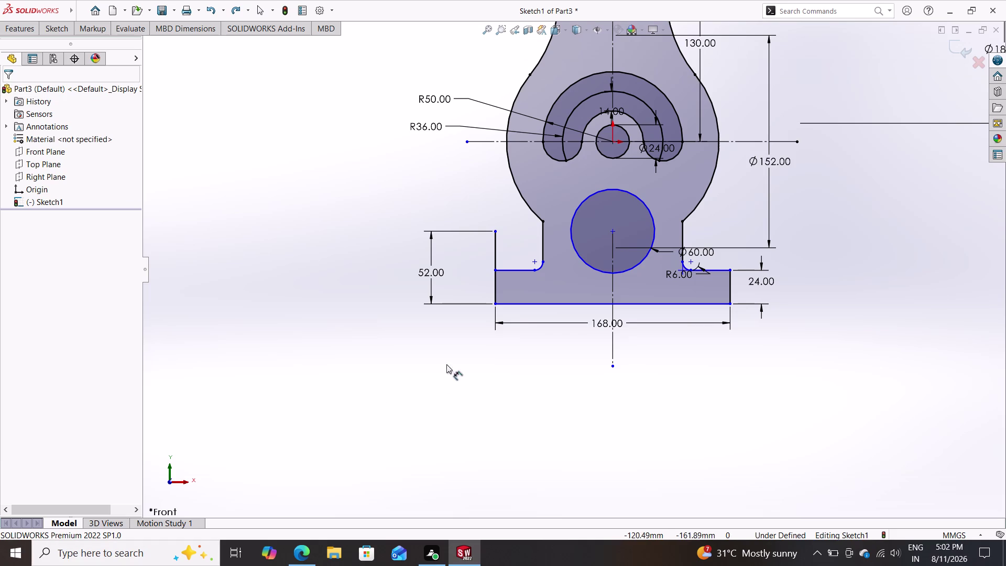
click(493, 303)
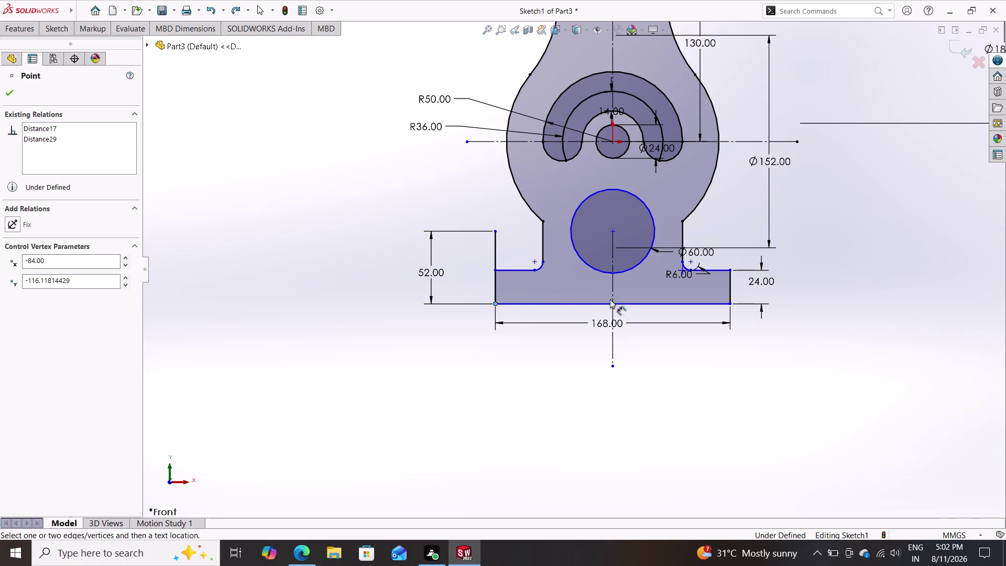
click(612, 303)
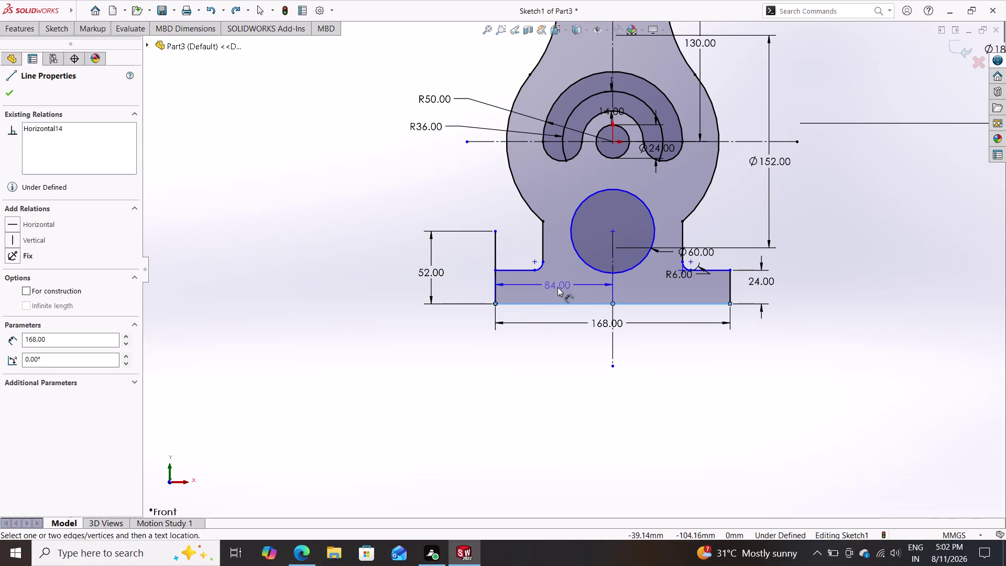
click(556, 289)
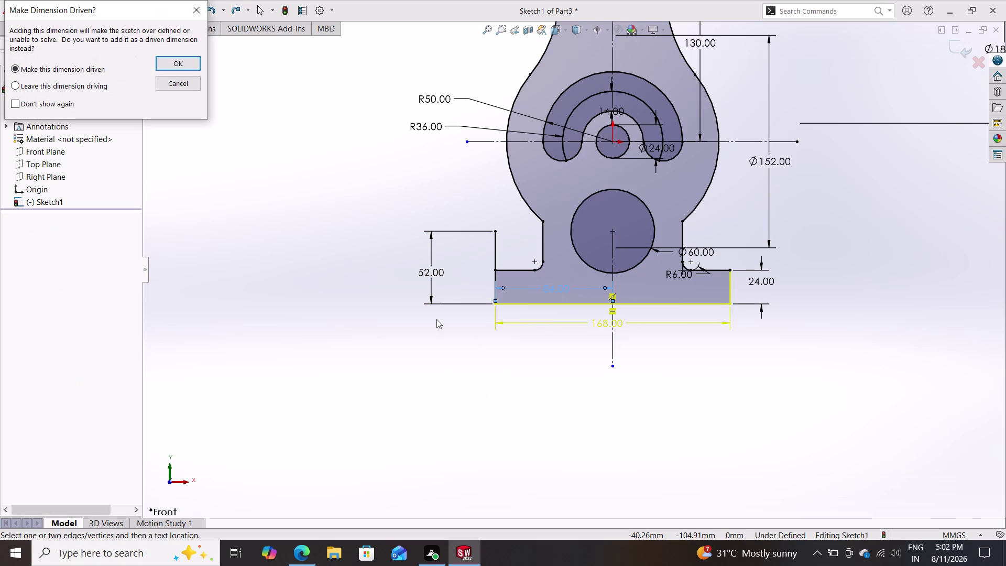
click(188, 84)
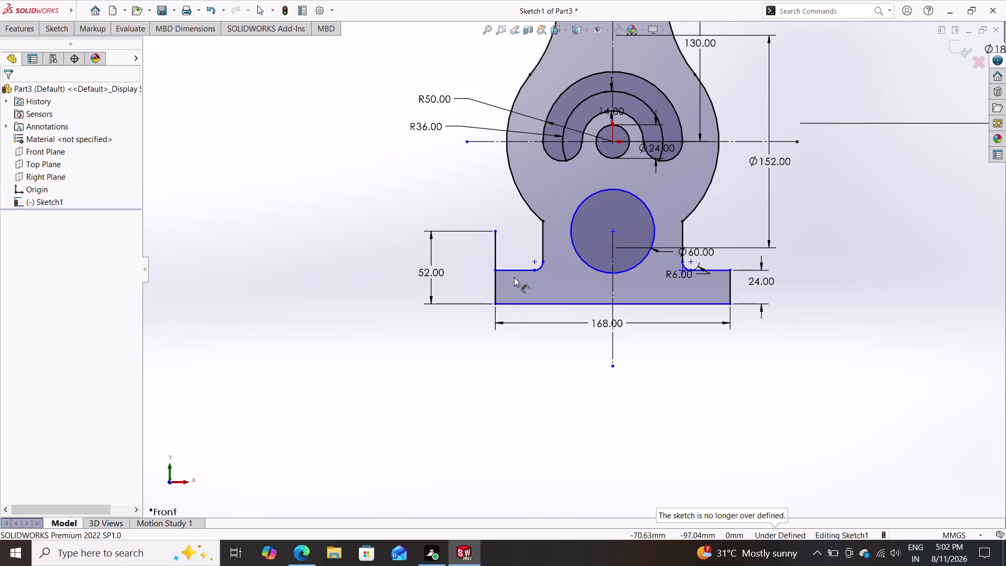
click(67, 35)
click(80, 53)
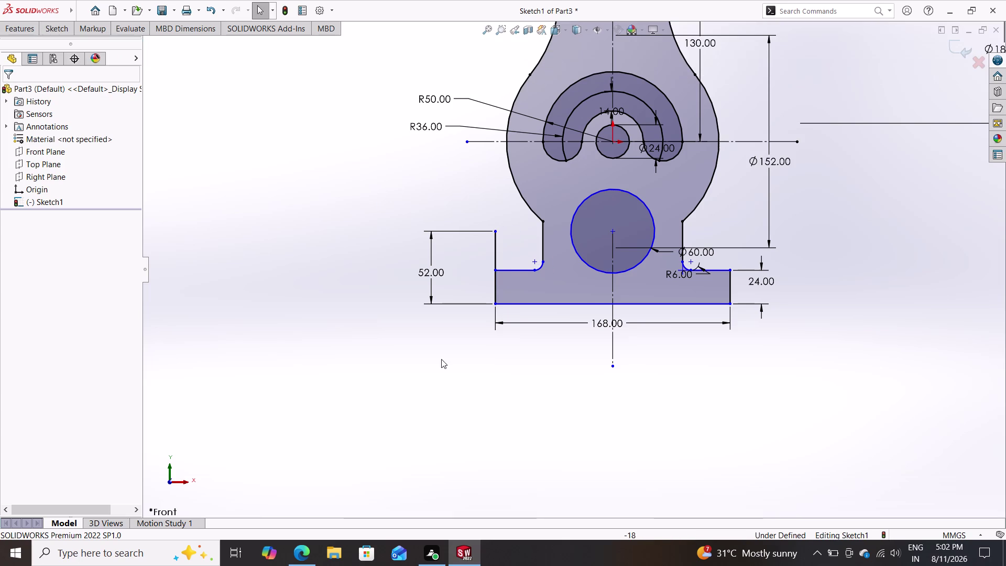
double_click(494, 270)
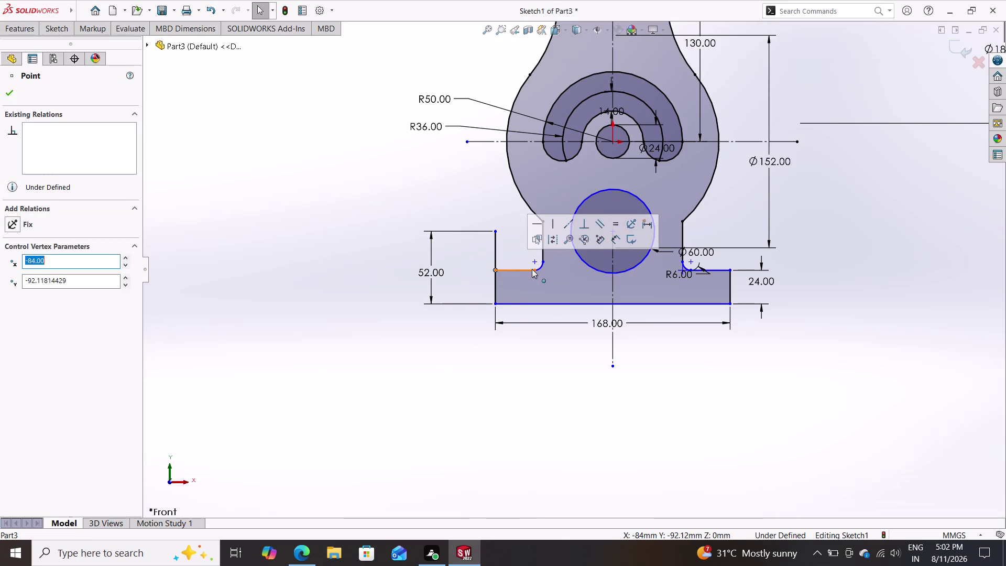
click(533, 269)
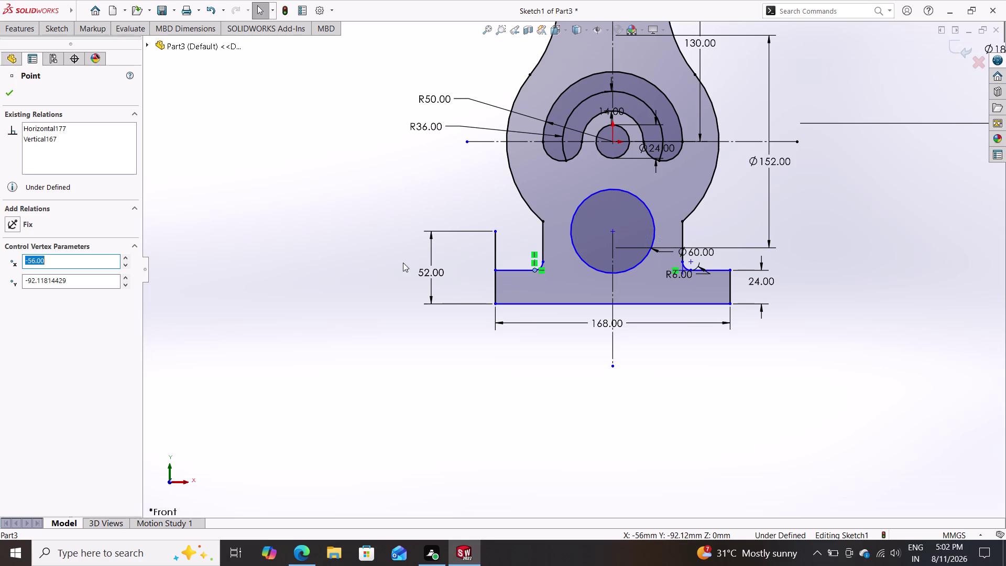
key(Escape)
key(Escape)
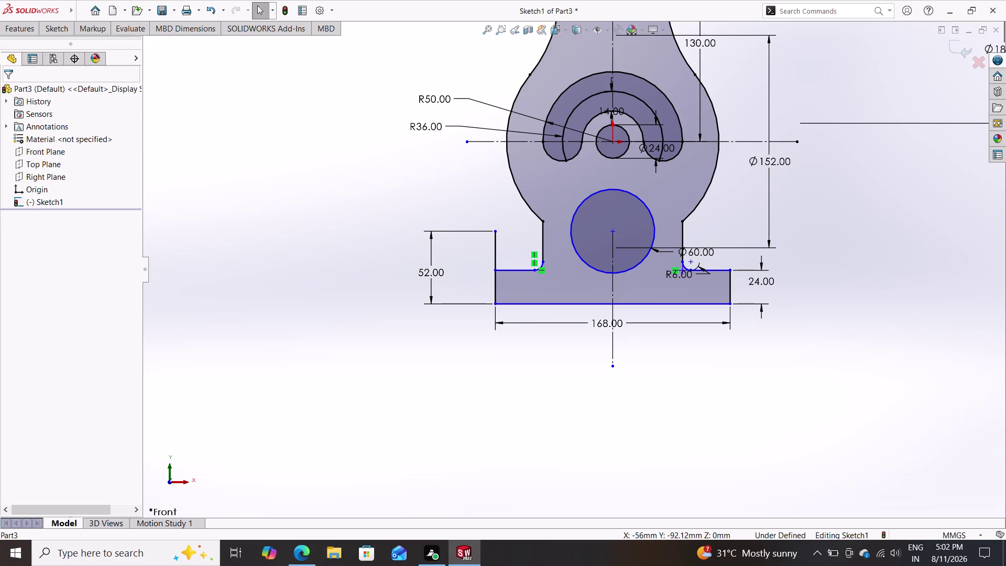
click(60, 32)
click(75, 45)
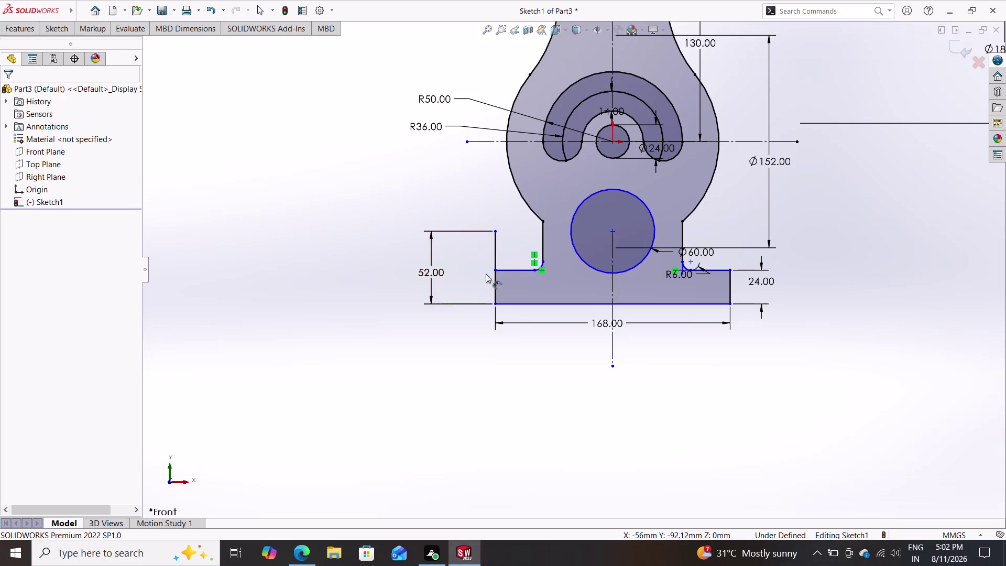
click(510, 270)
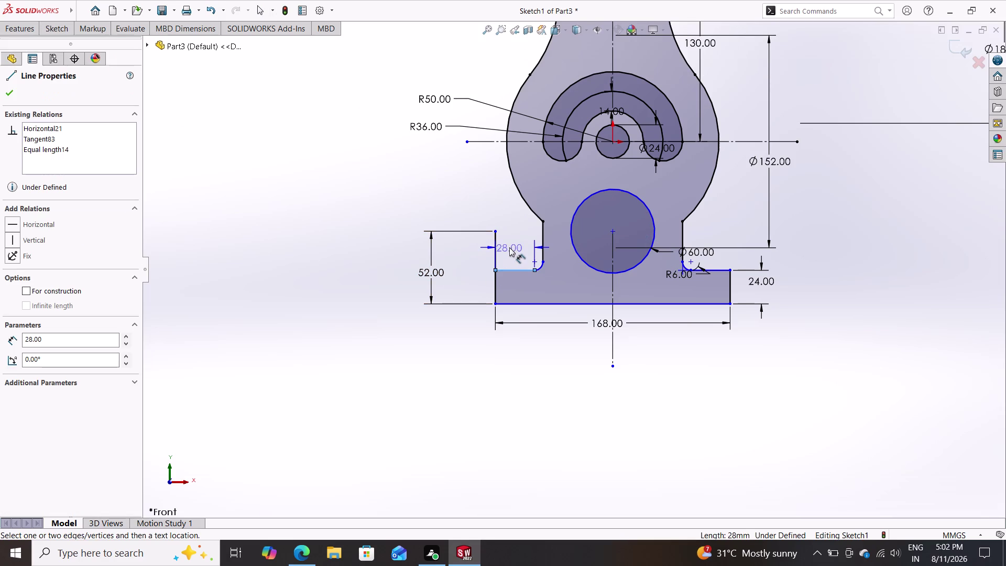
click(507, 245)
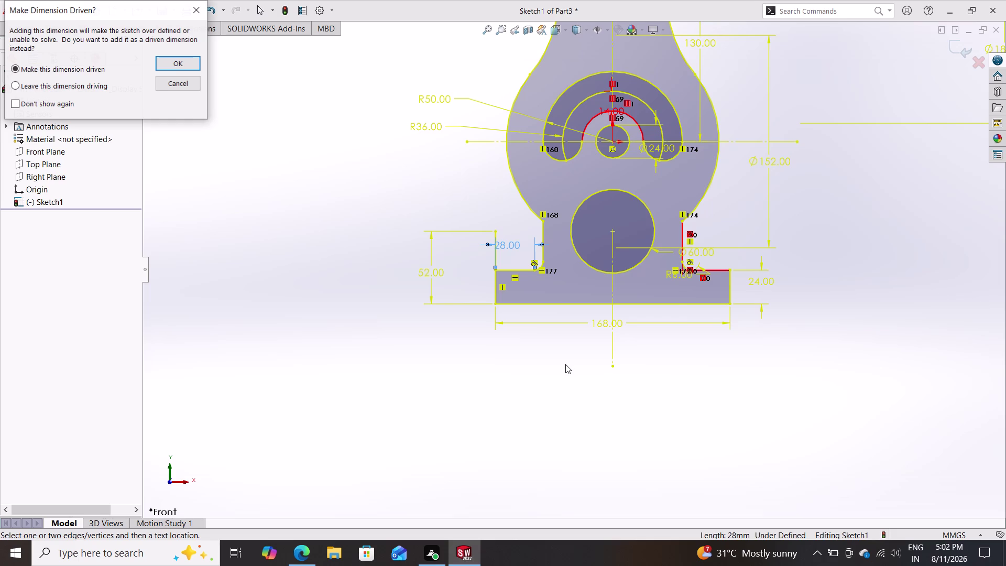
key(Escape)
key(Escape)
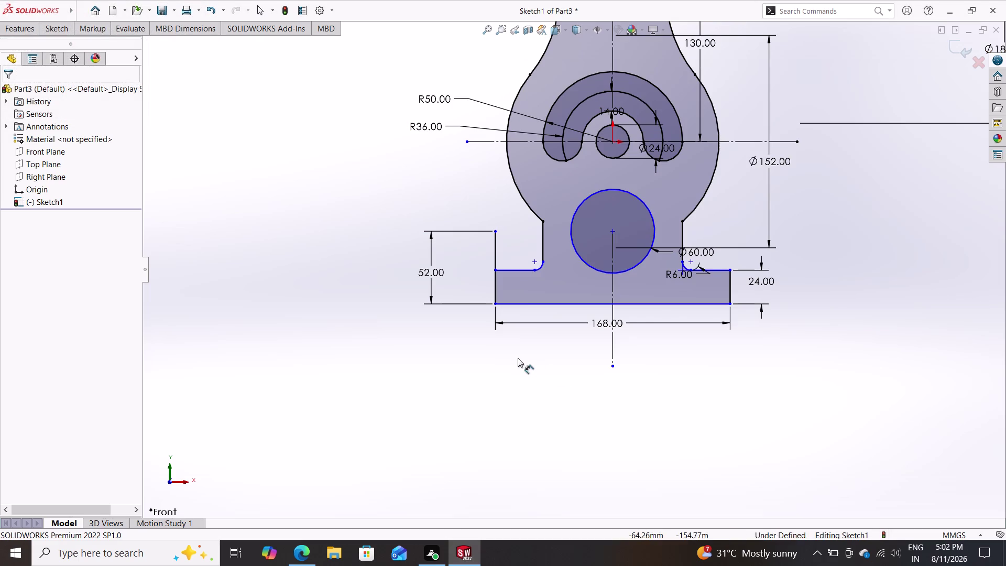
scroll(down, 3)
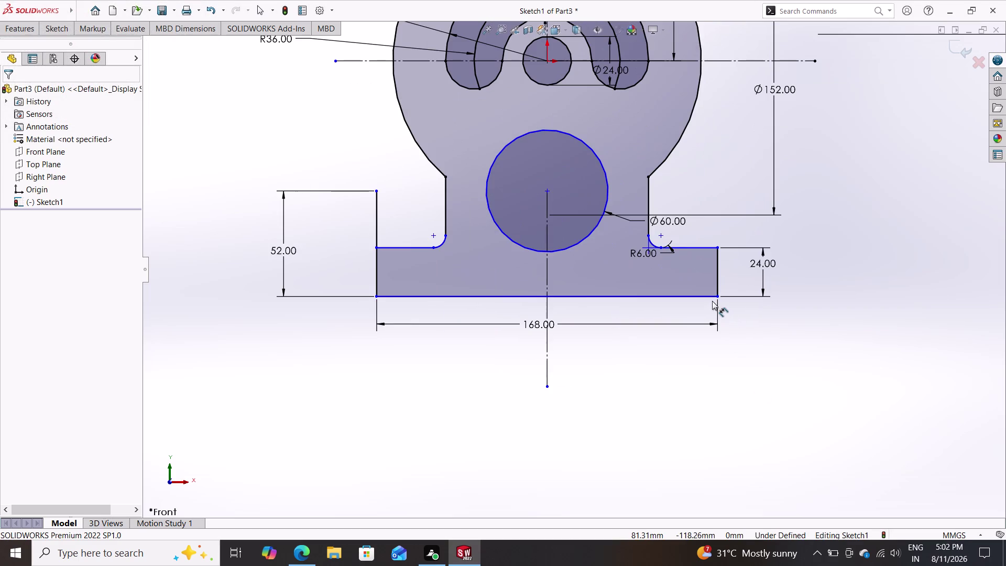
scroll(up, 3)
scroll(up, 3)
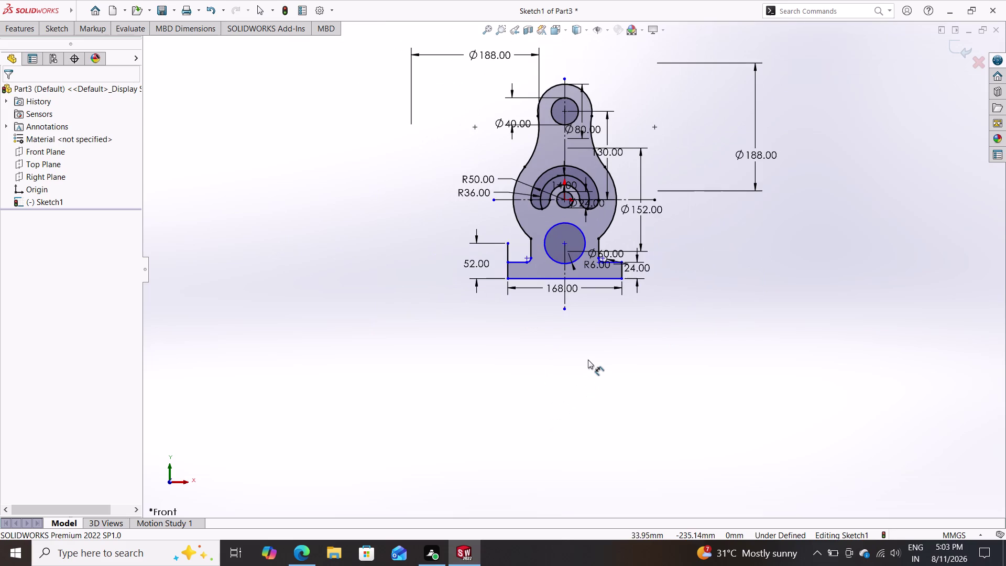
scroll(down, 3)
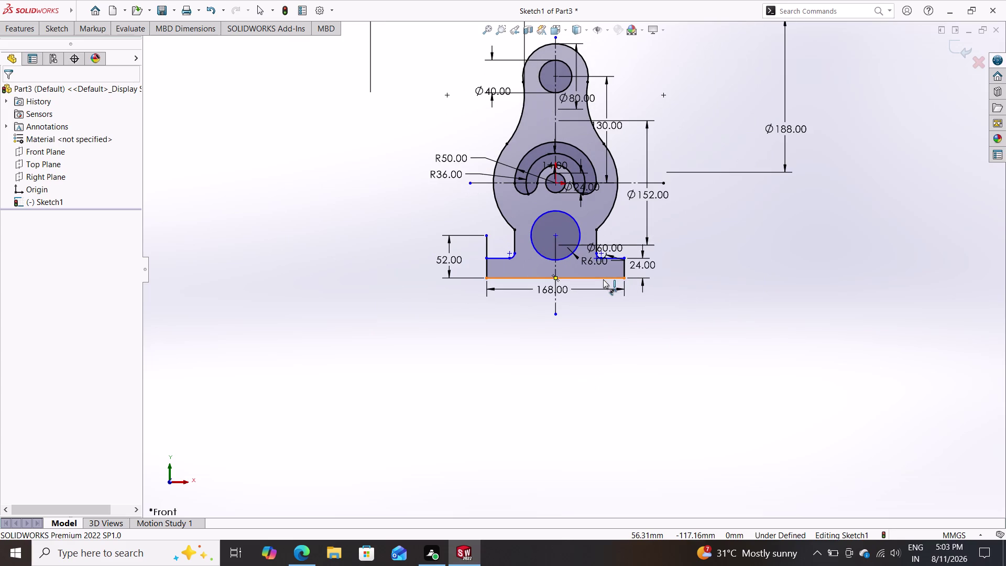
scroll(down, 3)
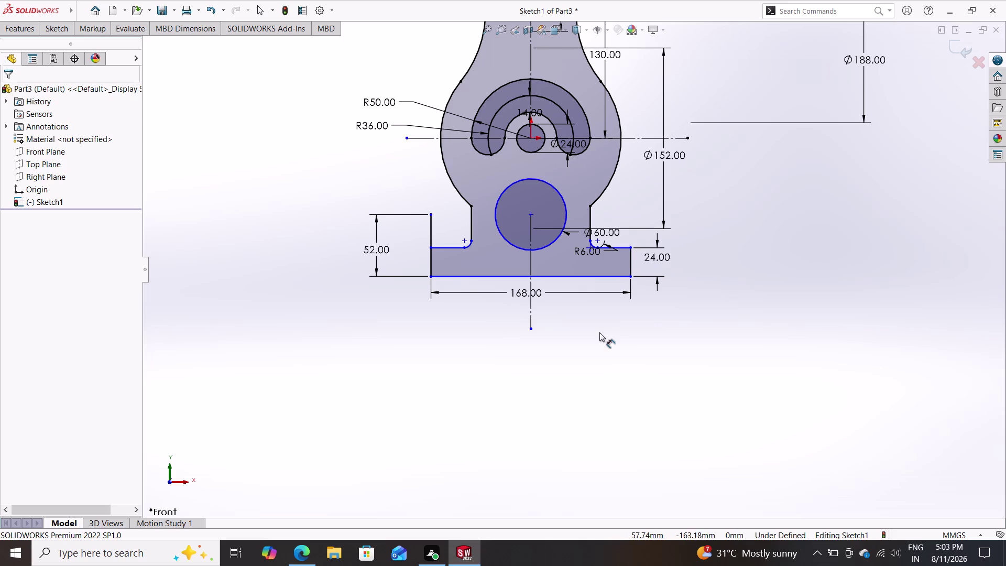
click(530, 213)
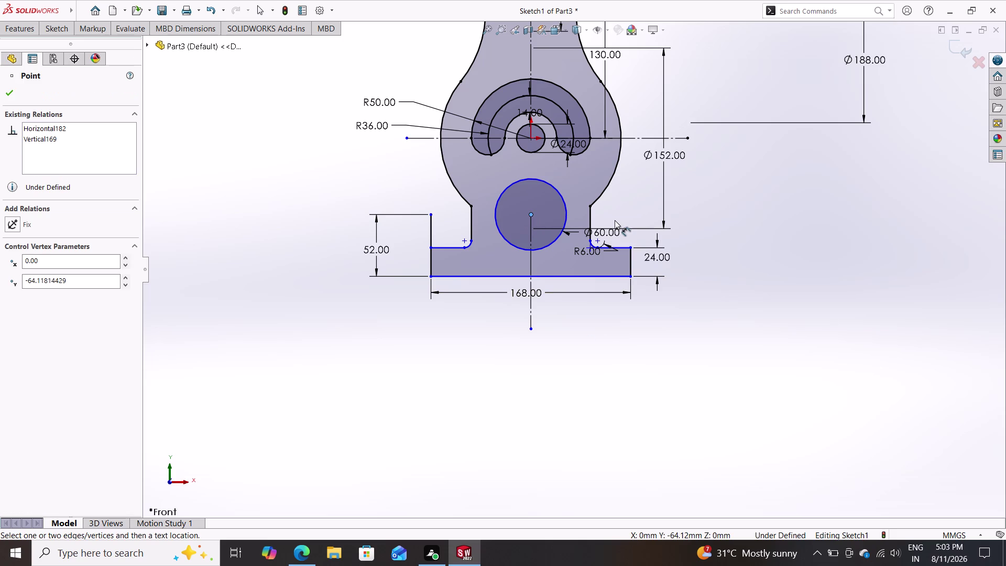
key(Escape)
key(Escape)
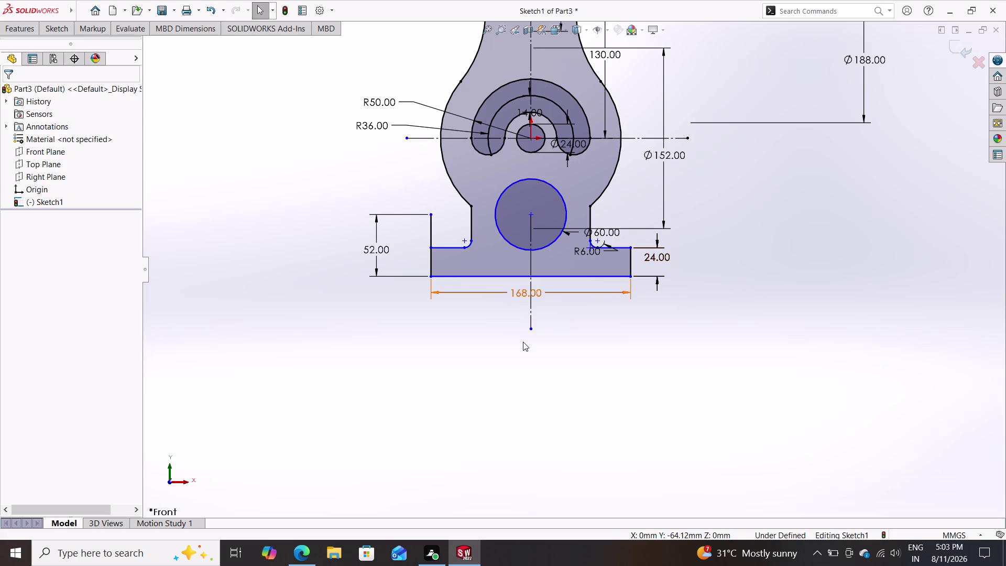
scroll(up, 3)
scroll(down, 3)
scroll(down, 3)
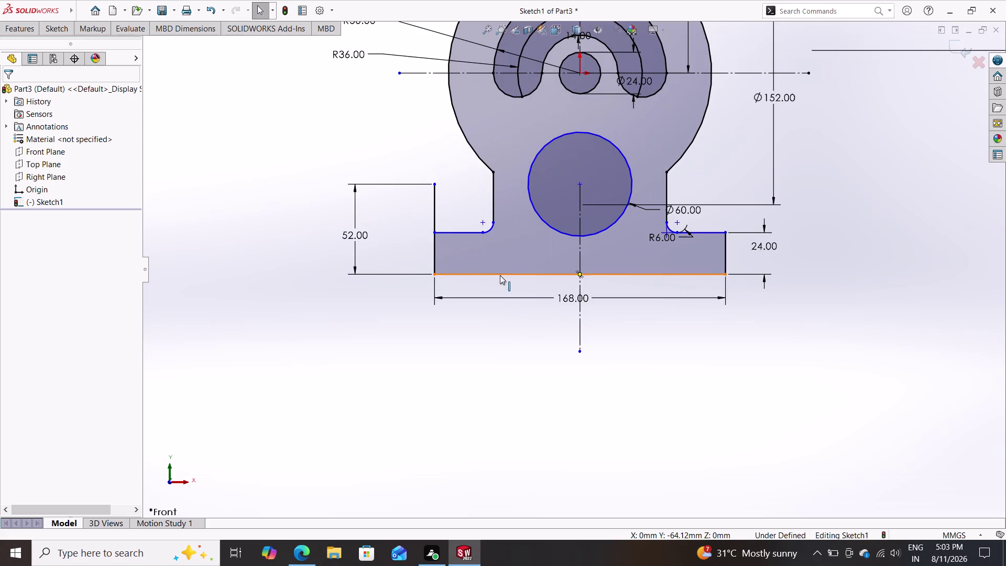
click(59, 28)
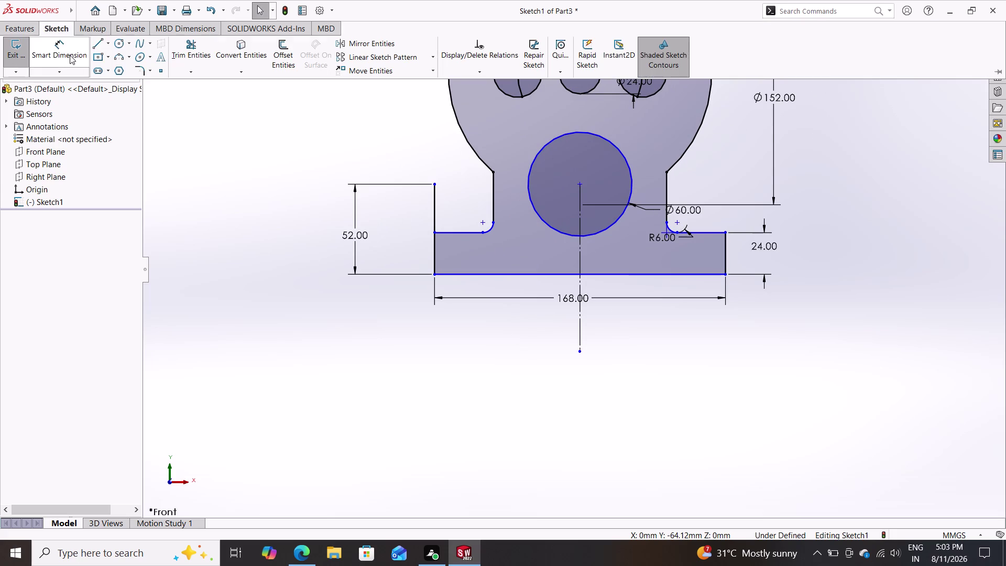
double_click(72, 46)
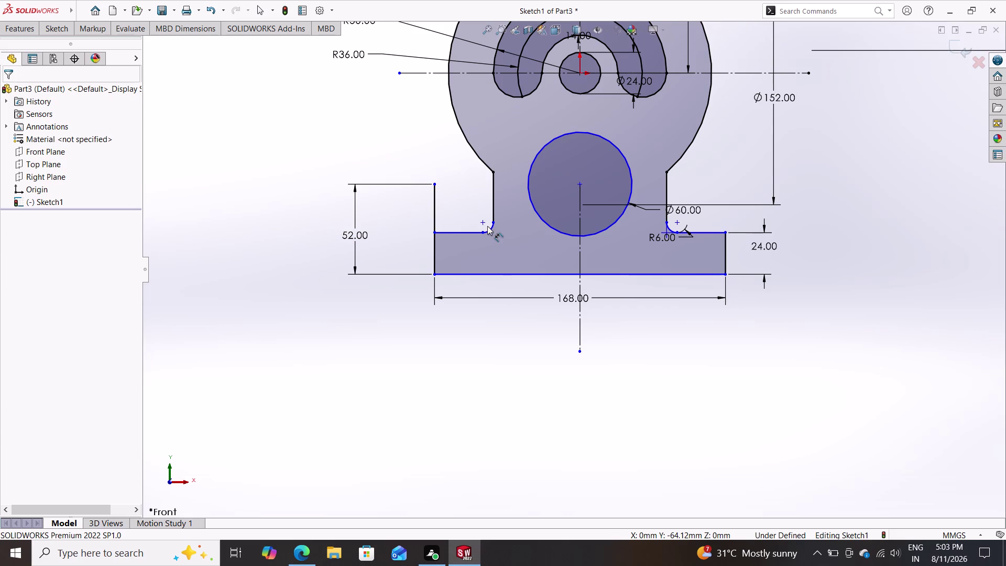
double_click(493, 220)
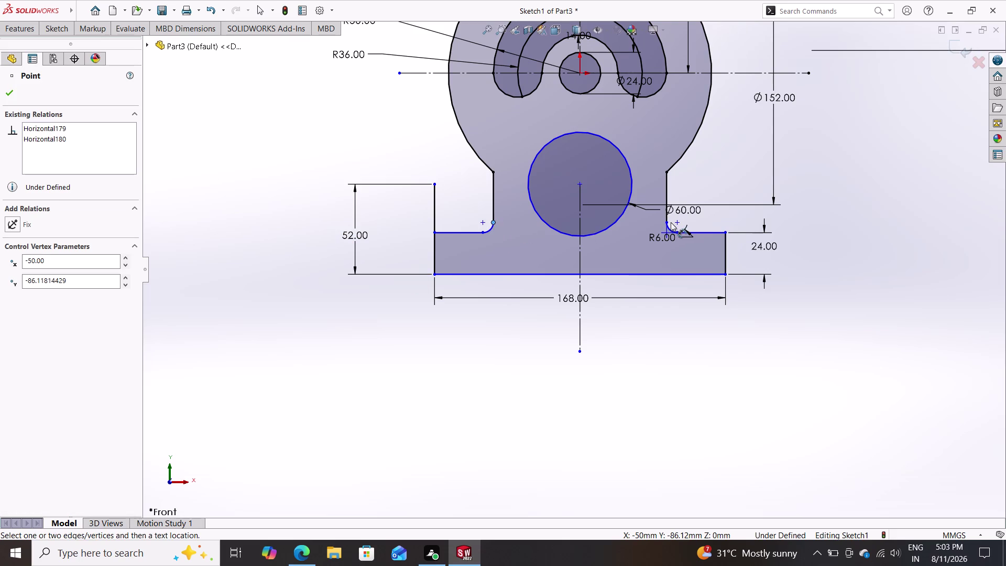
click(666, 221)
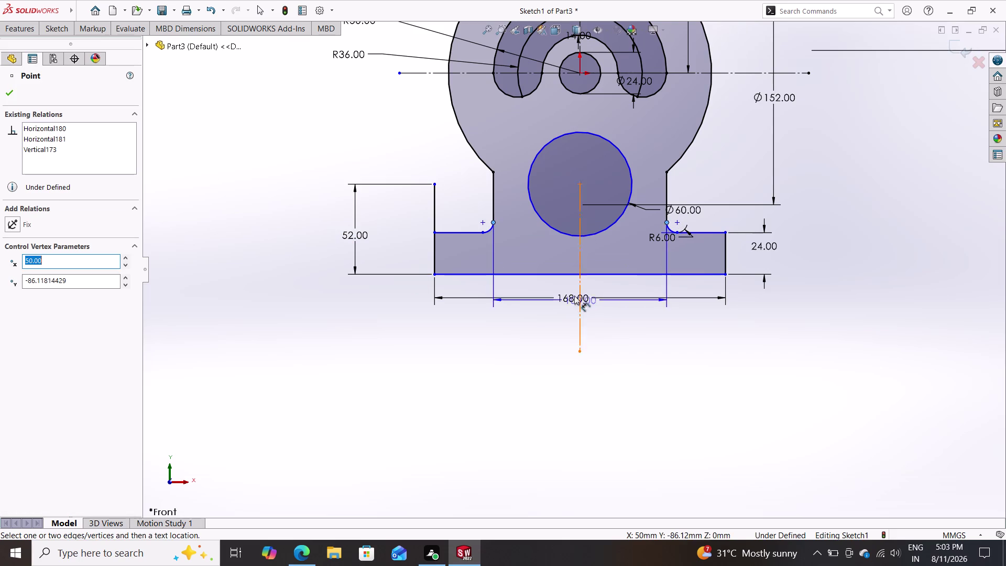
click(566, 345)
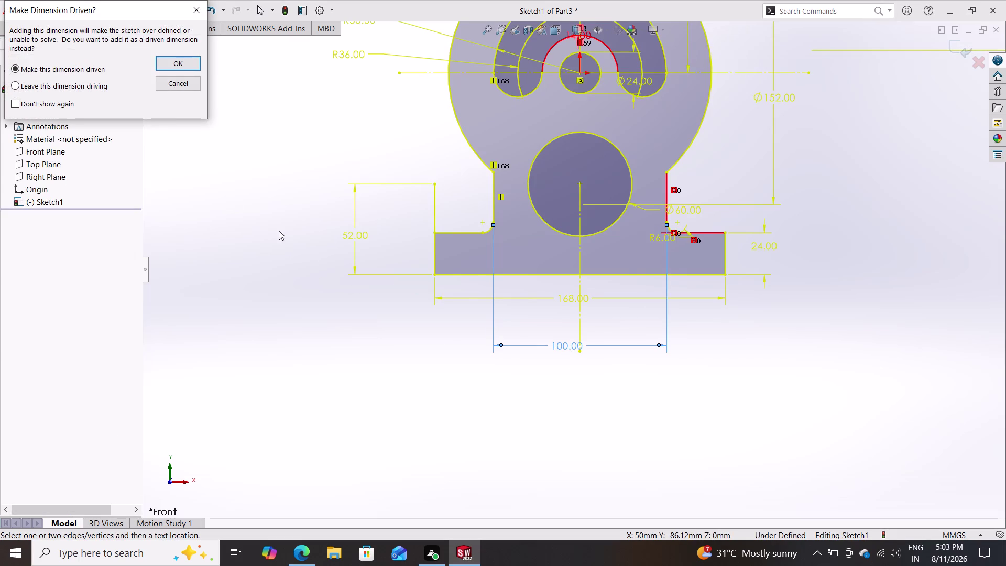
click(194, 81)
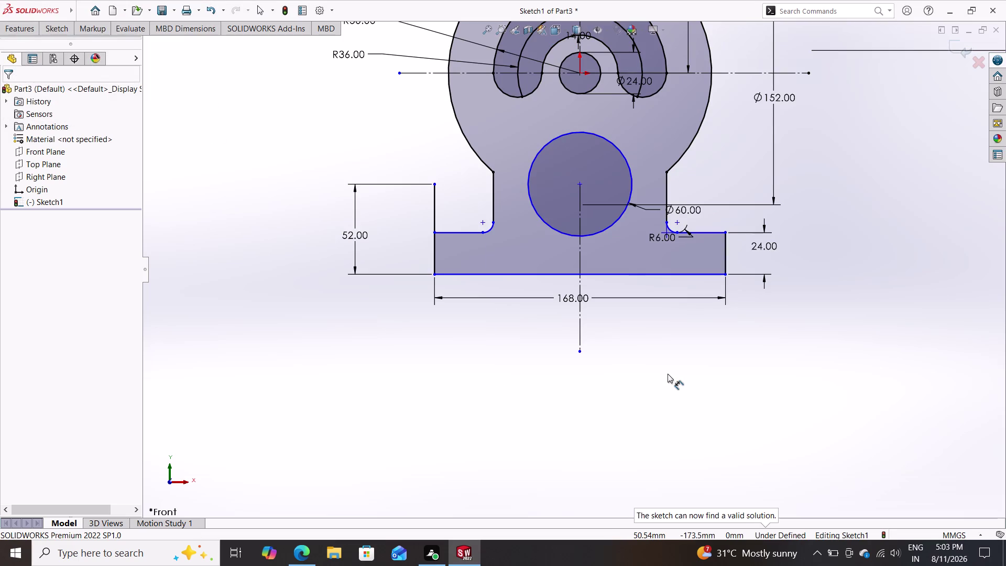
click(778, 532)
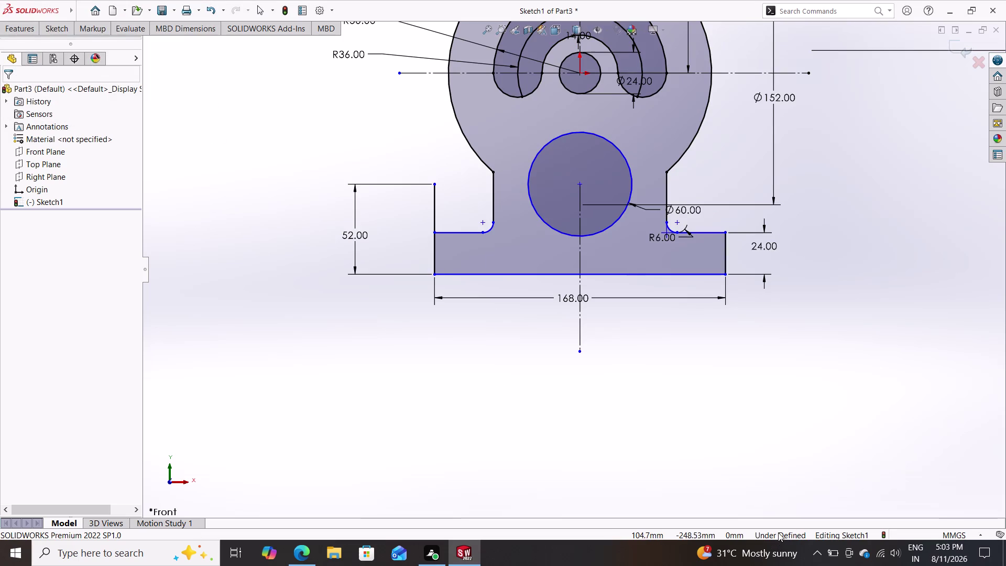
Adjust the view and exit Smart Dimension.
scroll(down, 3)
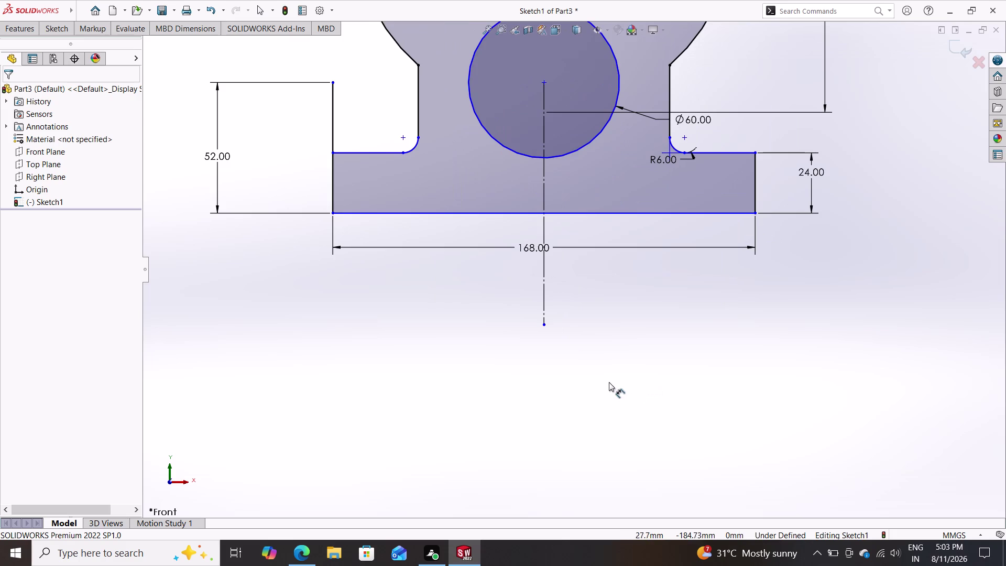
scroll(up, 3)
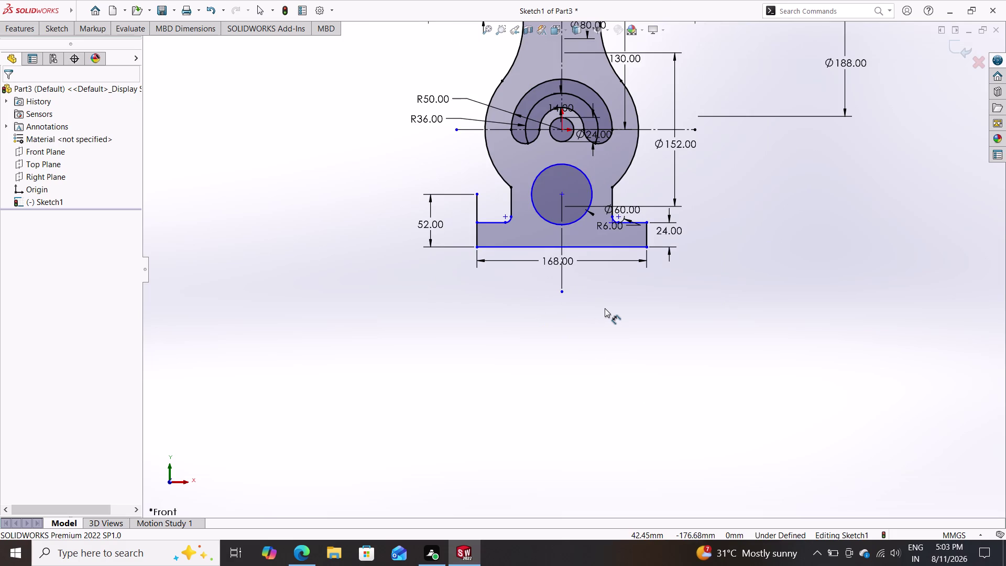
scroll(down, 3)
scroll(down, 3)
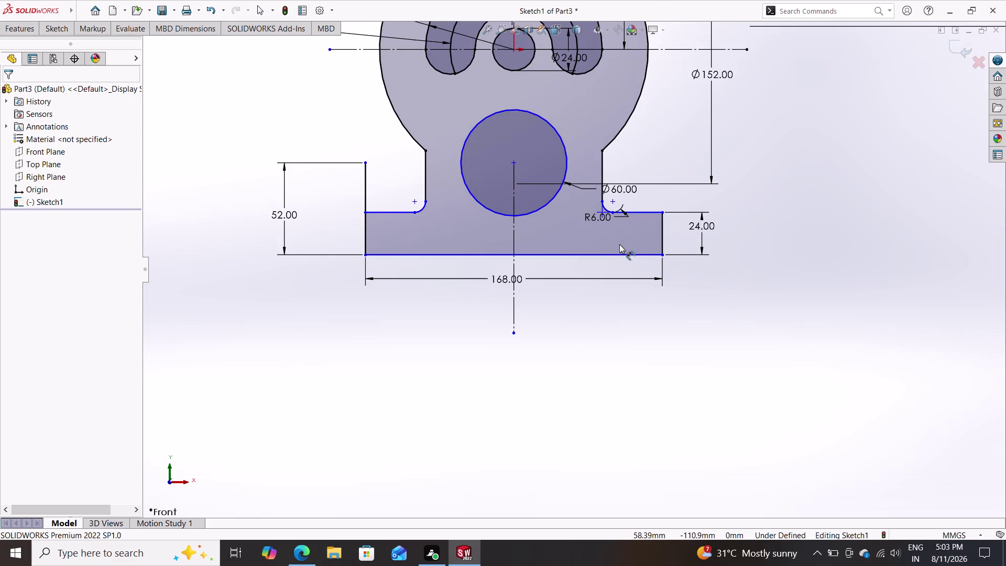
drag(720, 321, 572, 291)
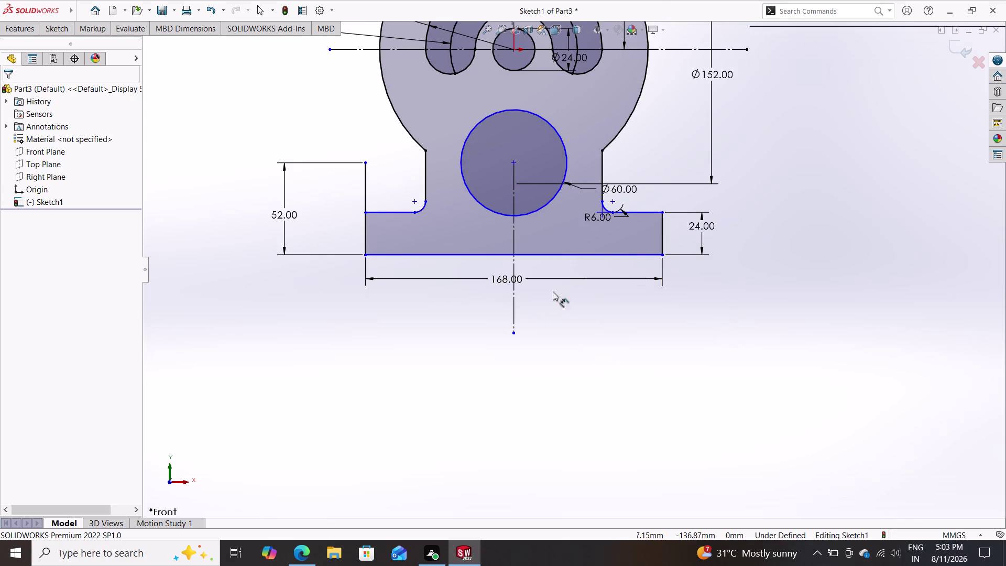
drag(573, 292, 474, 294)
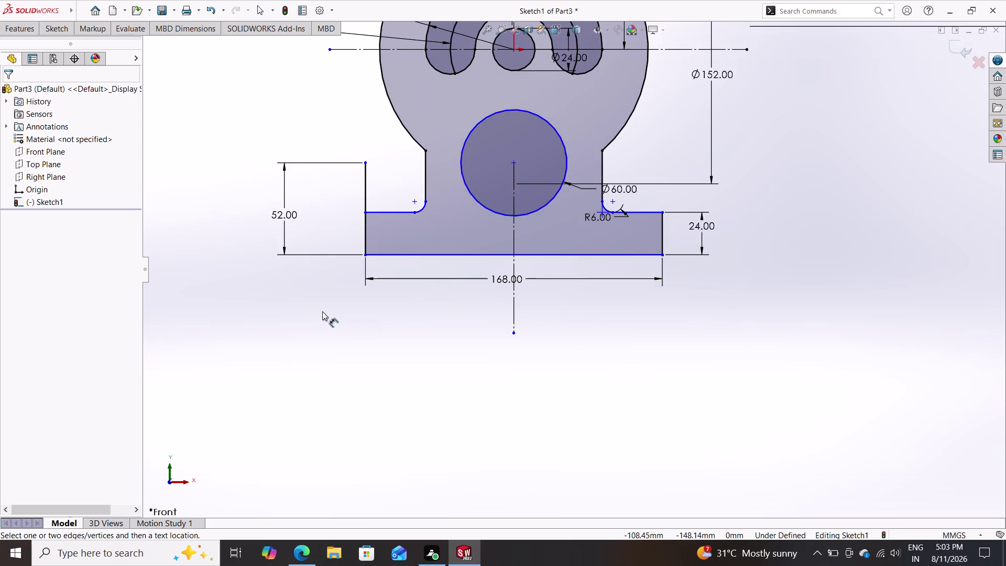
key(Escape)
Box-select the base block's edges, R6 fillet arcs and dimensions together.
drag(311, 321, 817, 250)
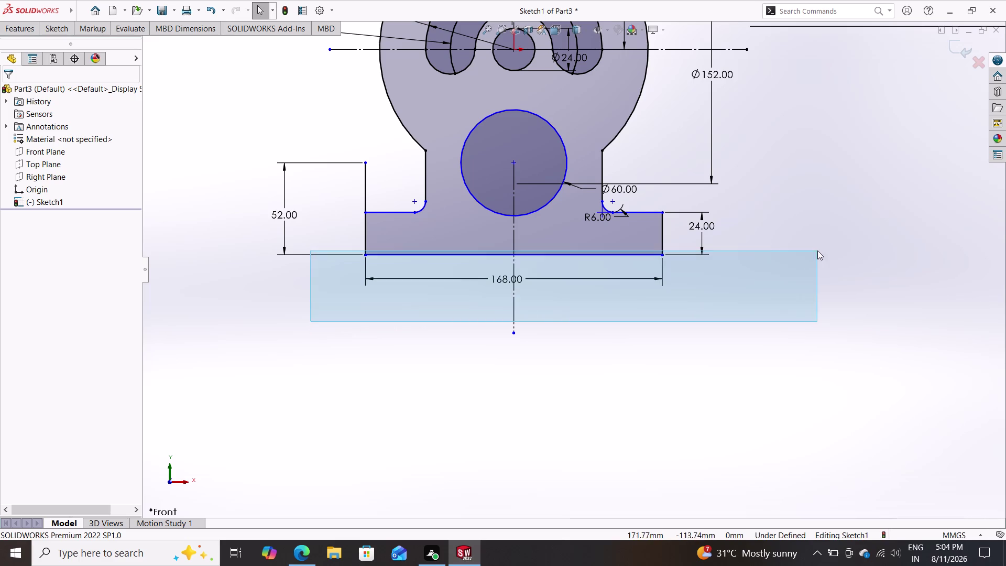
drag(817, 251, 699, 394)
drag(853, 334, 305, 218)
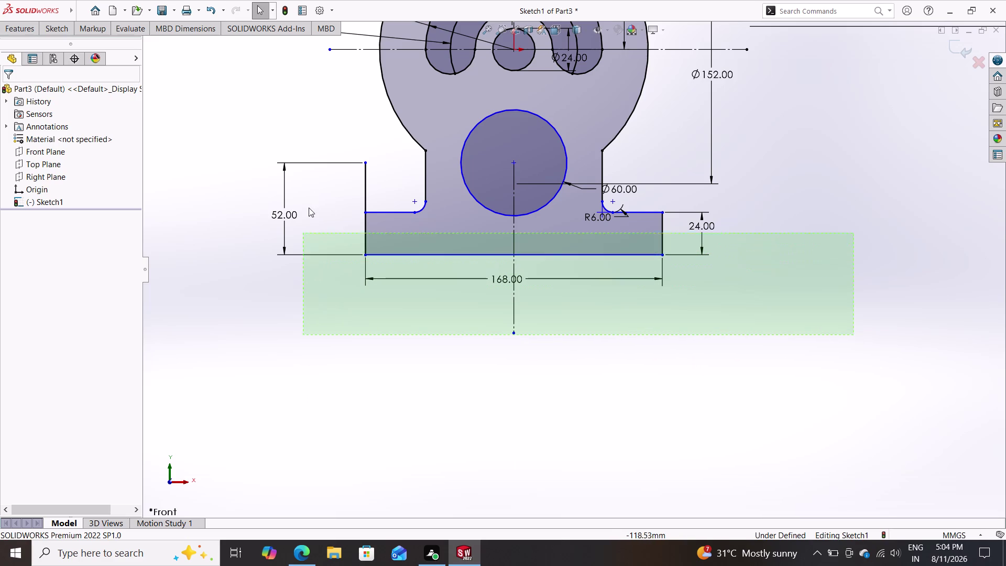
drag(305, 218, 308, 105)
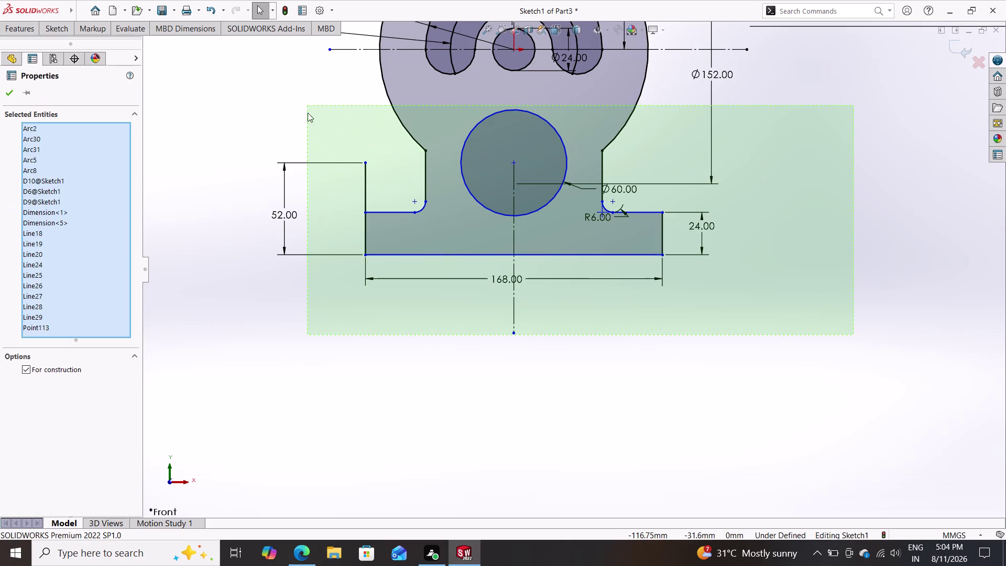
right_click(394, 336)
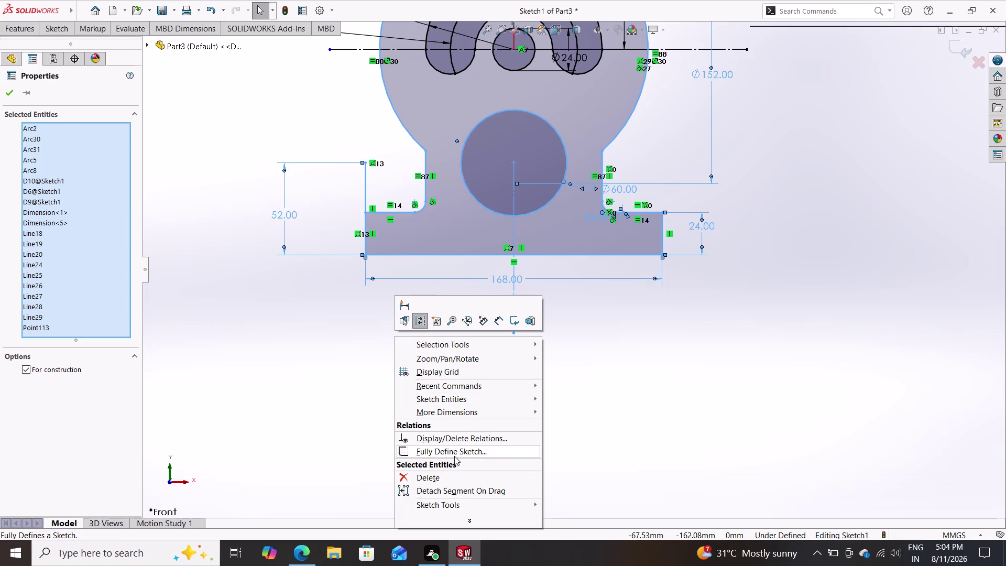
click(455, 454)
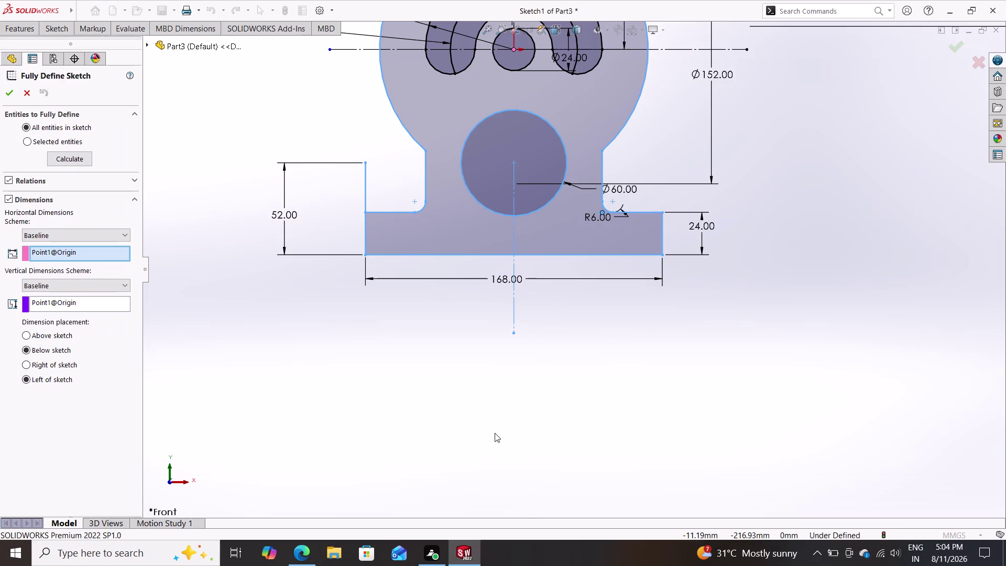
double_click(7, 91)
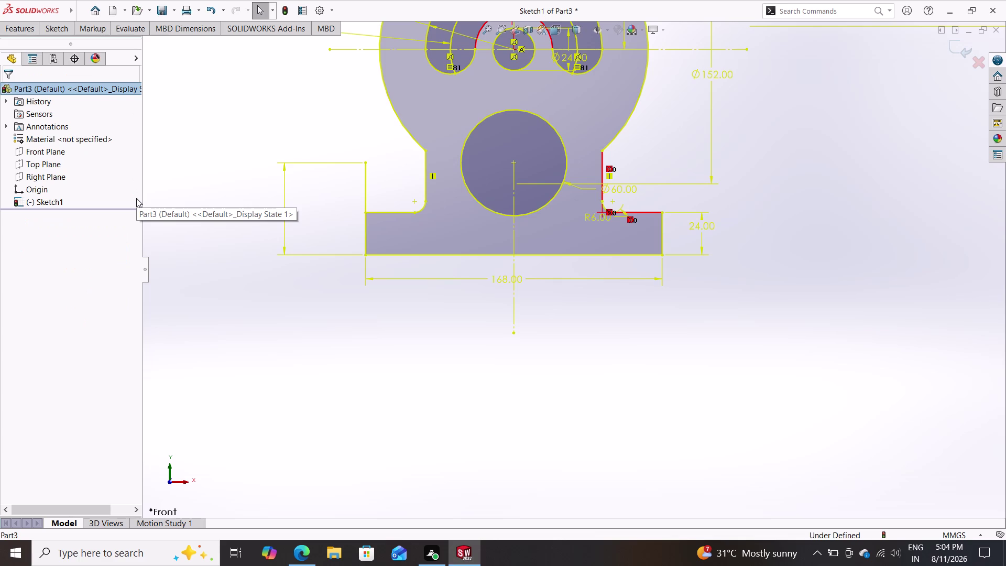
scroll(down, 3)
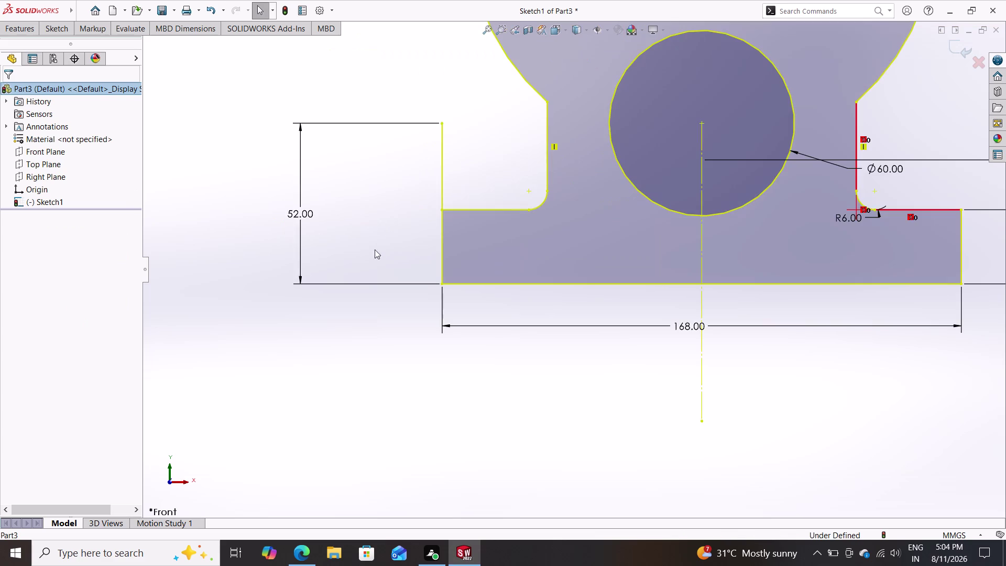
scroll(up, 3)
scroll(up, 3)
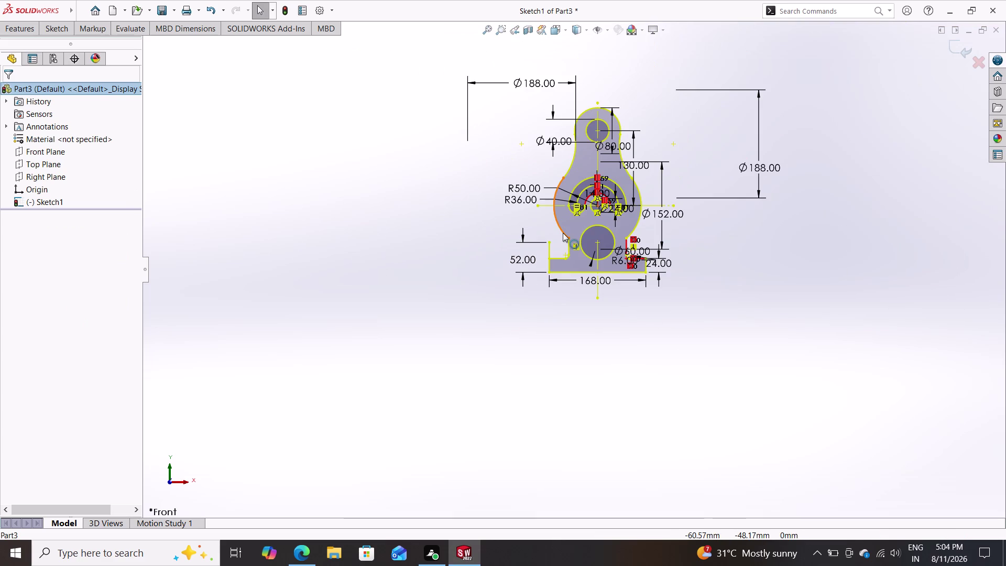
key(ctrl+z)
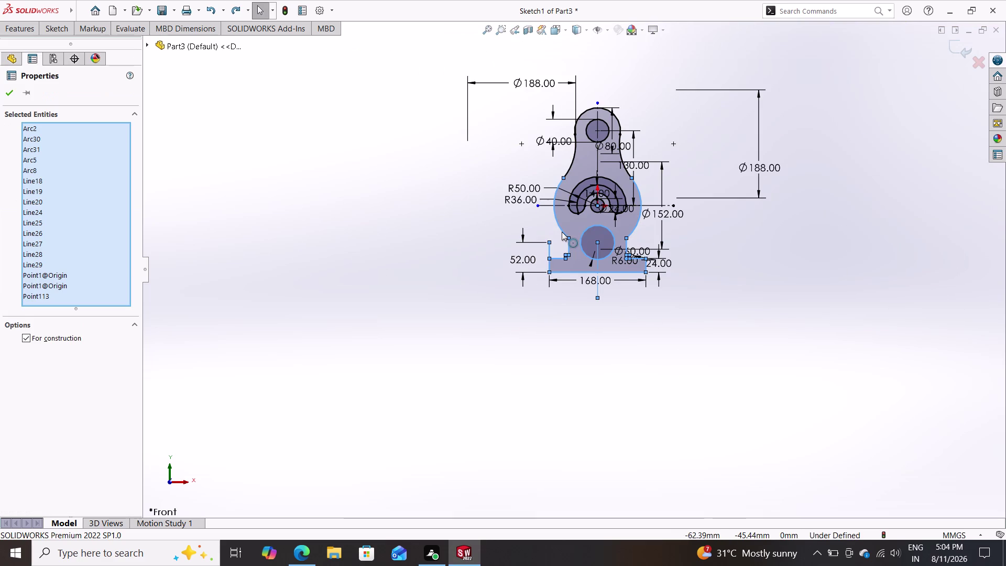
Clear the selection, pan to show the slot and upper lever, and select the short upper-left base edge.
key(Escape)
key(Escape)
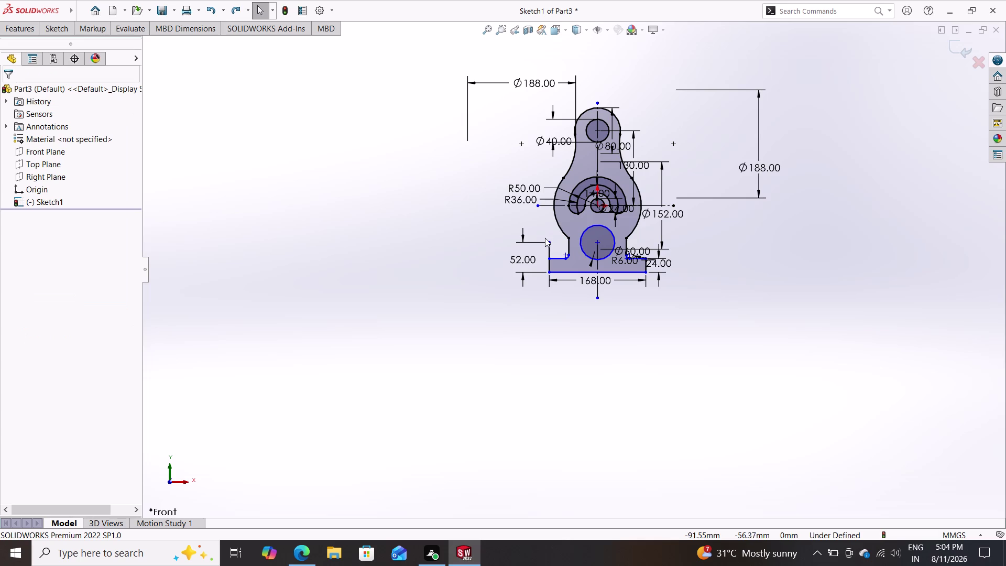
scroll(up, 3)
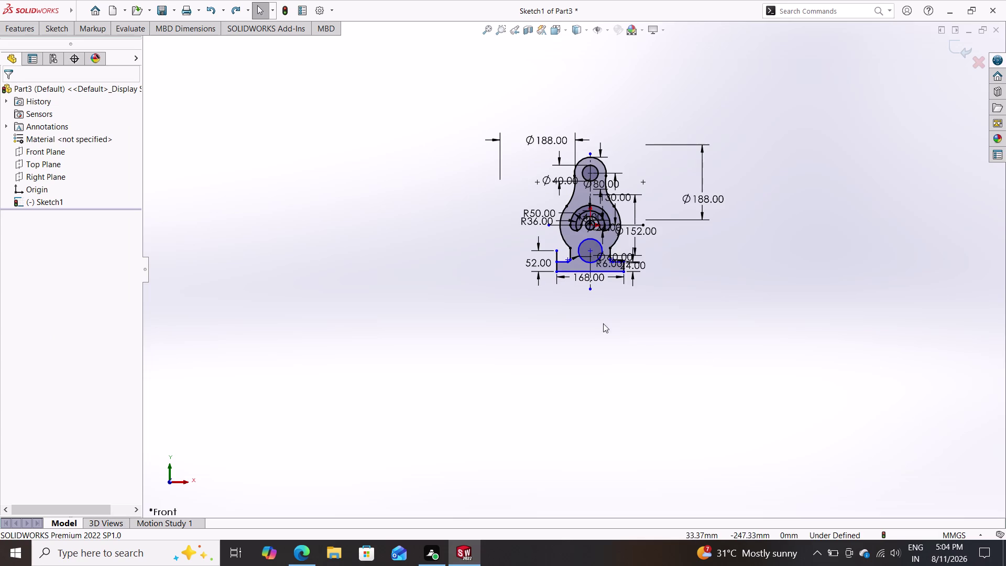
scroll(down, 3)
scroll(down, 3)
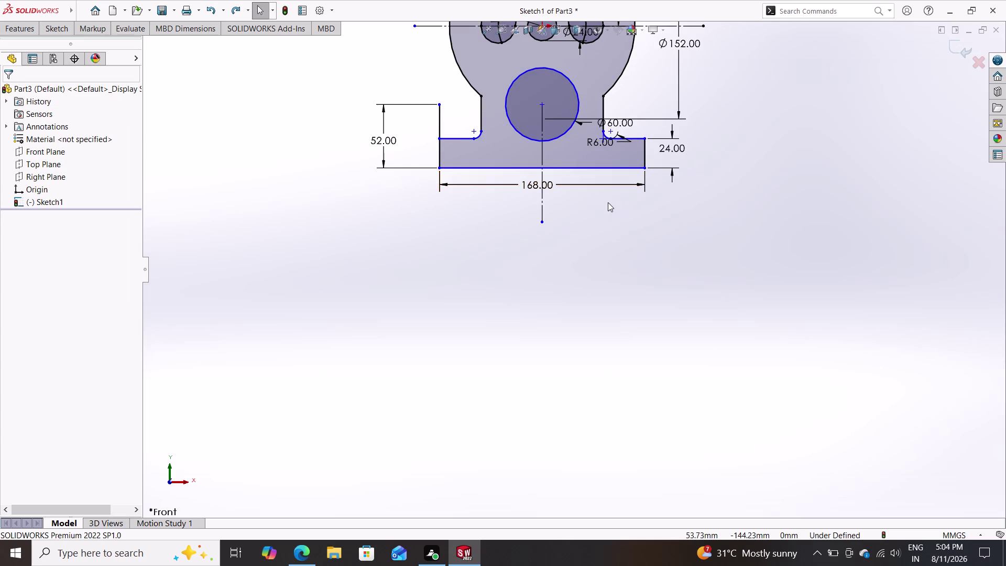
middle_click(622, 201)
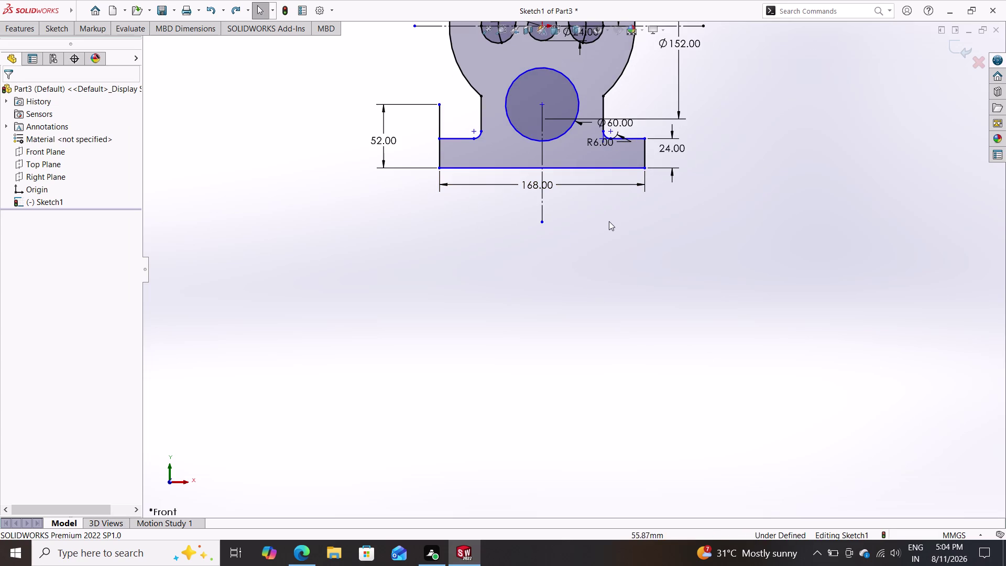
drag(608, 222, 615, 232)
middle_drag(622, 236, 608, 383)
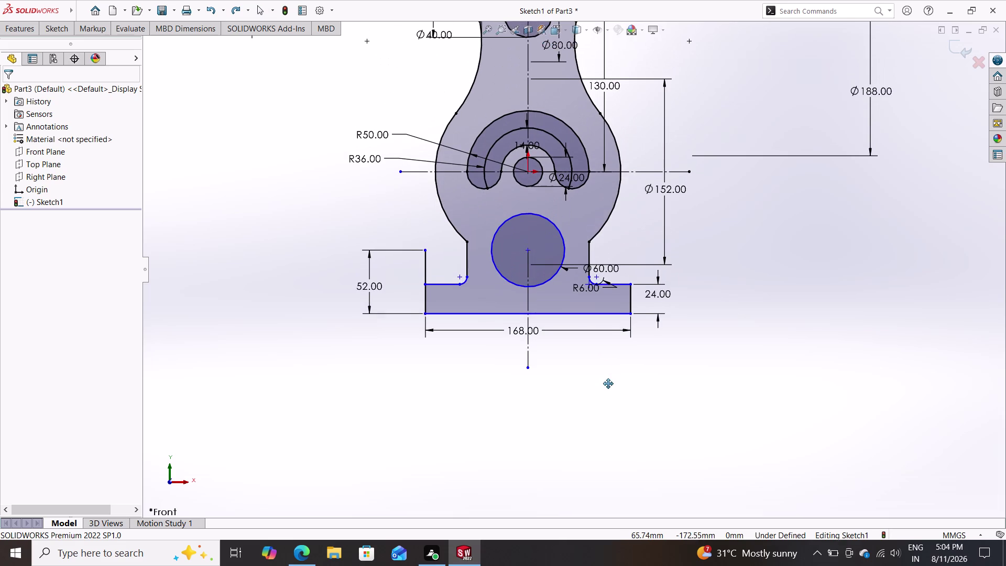
middle_drag(609, 383, 611, 382)
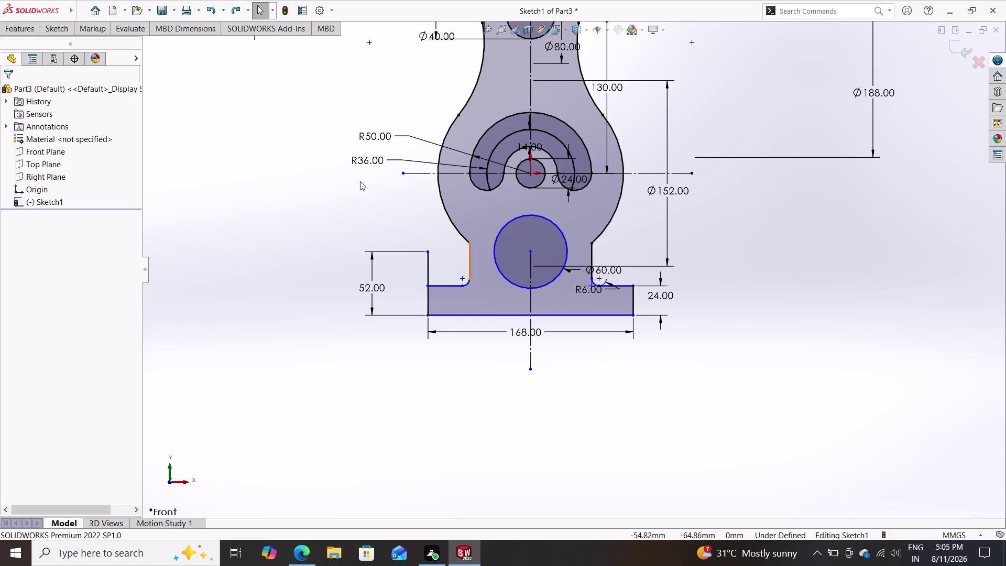
scroll(down, 3)
scroll(up, 3)
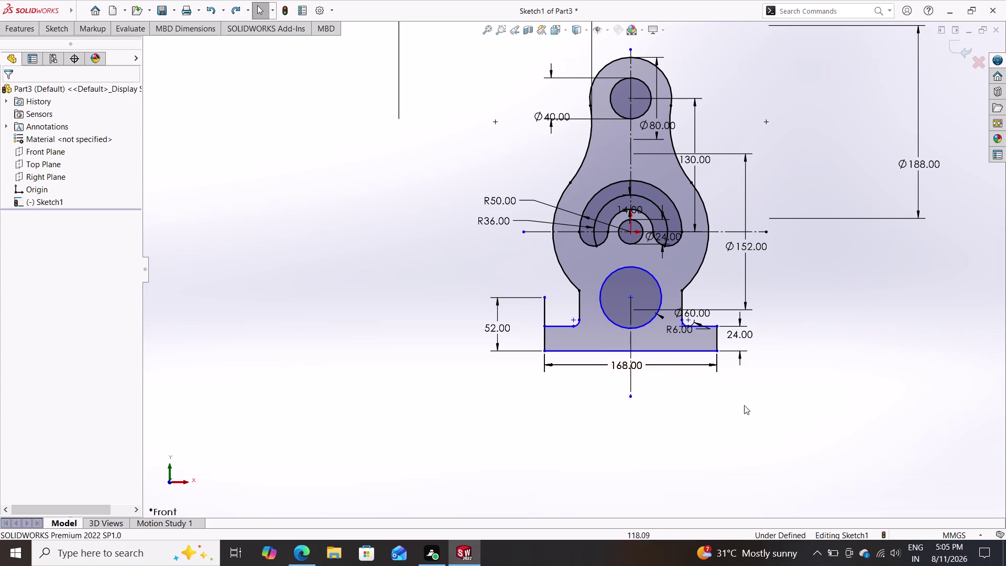
click(564, 325)
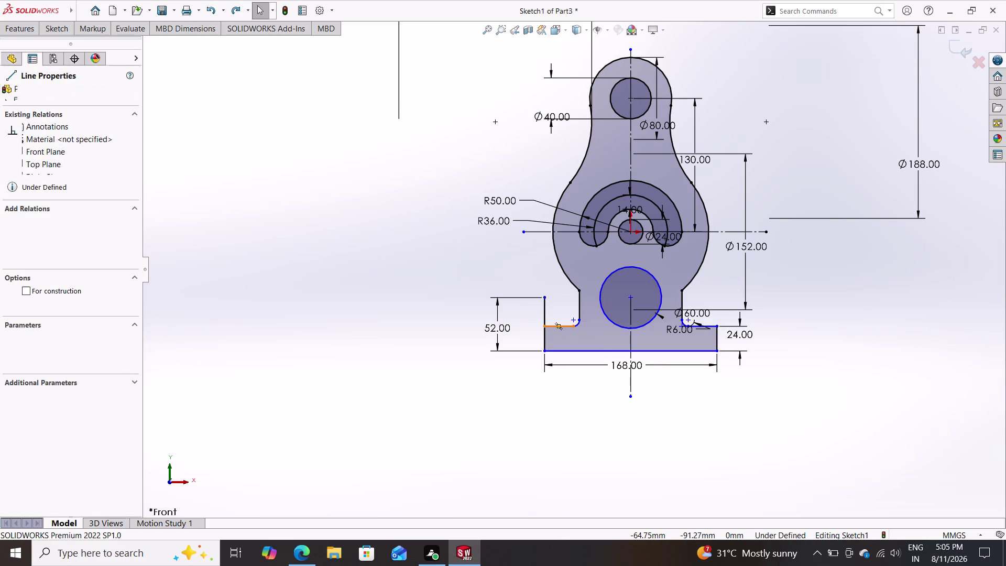
Try selecting the upper-left and 168 mm bottom edges, then clear the selection.
click(577, 324)
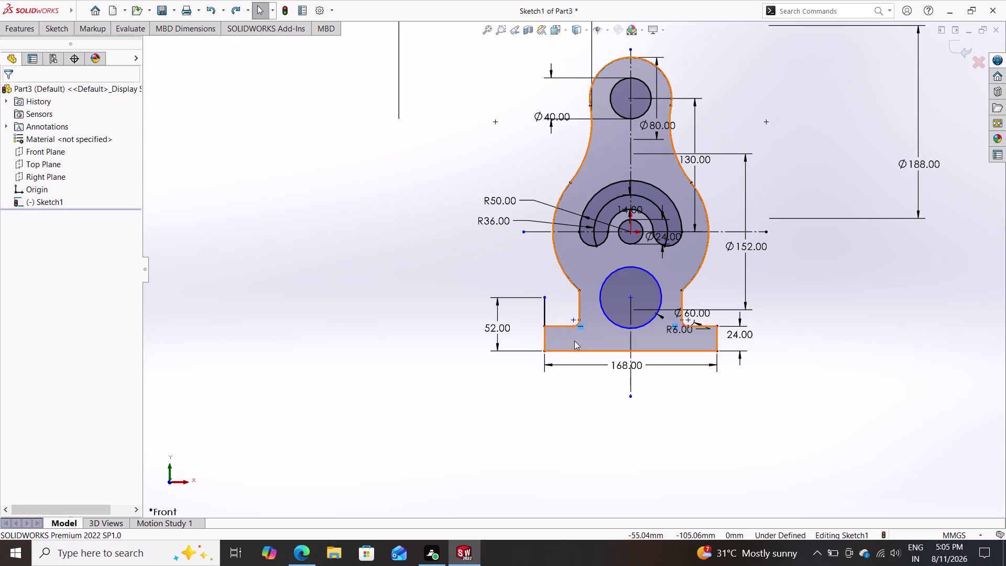
click(572, 350)
key(Escape)
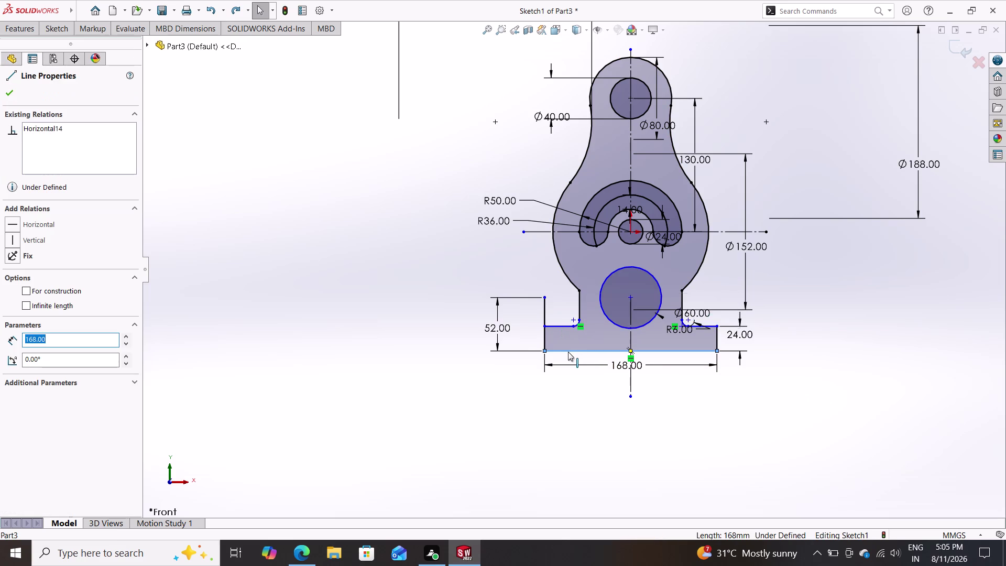
key(Escape)
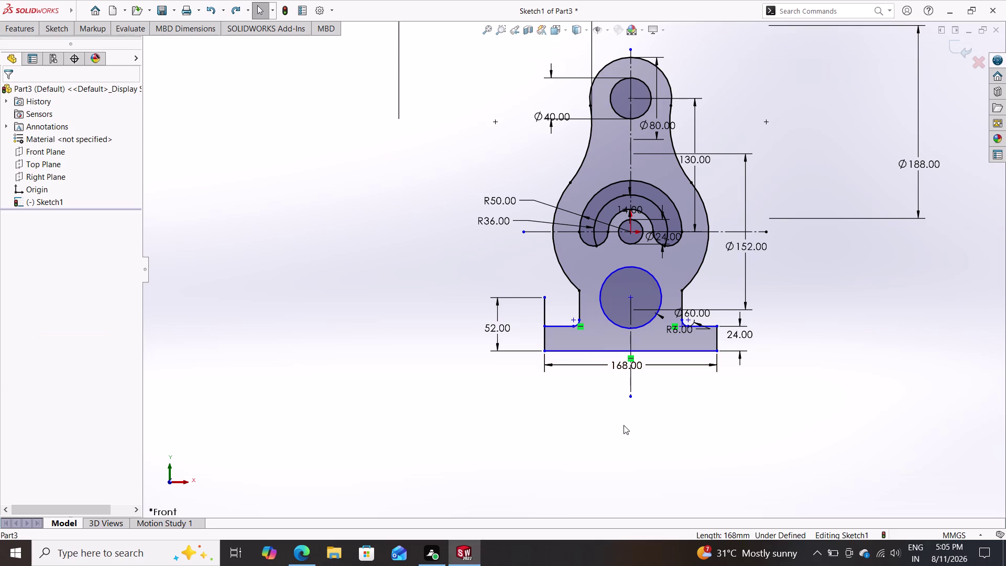
scroll(up, 3)
scroll(down, 3)
scroll(down, 3)
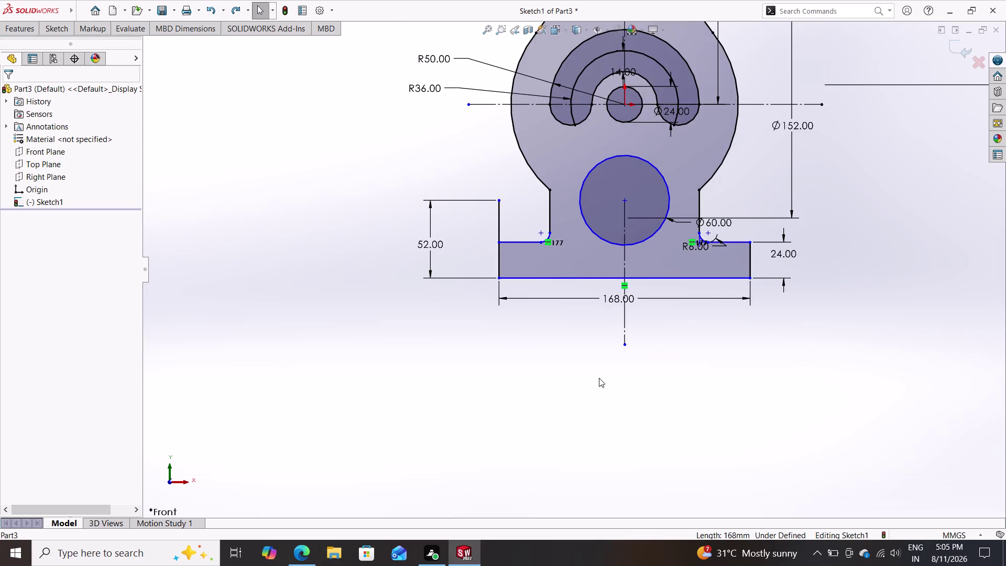
Select the upper-left and neck edges, both R6 fillet arcs, the adjoining line and the small right arc.
click(567, 253)
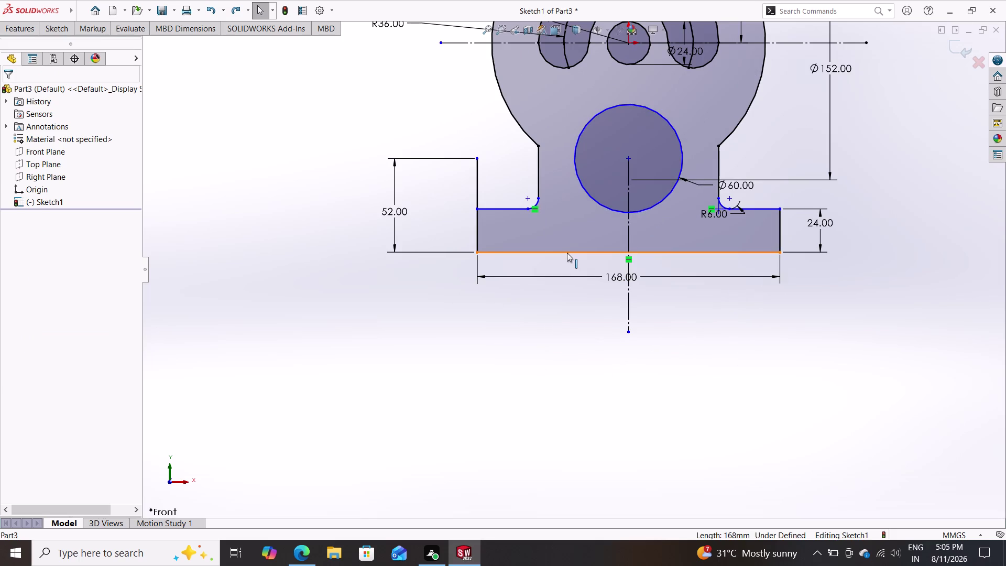
click(507, 209)
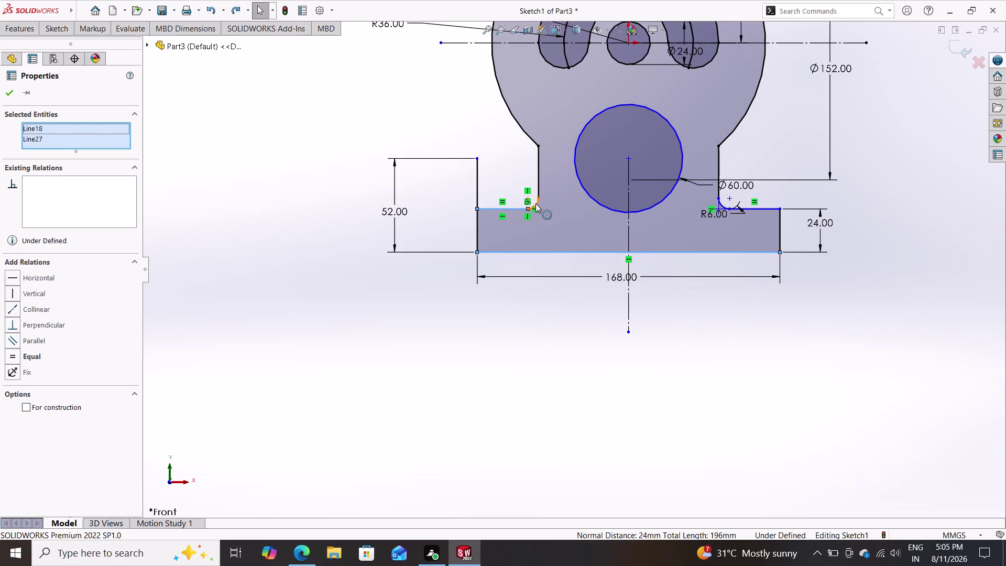
click(536, 204)
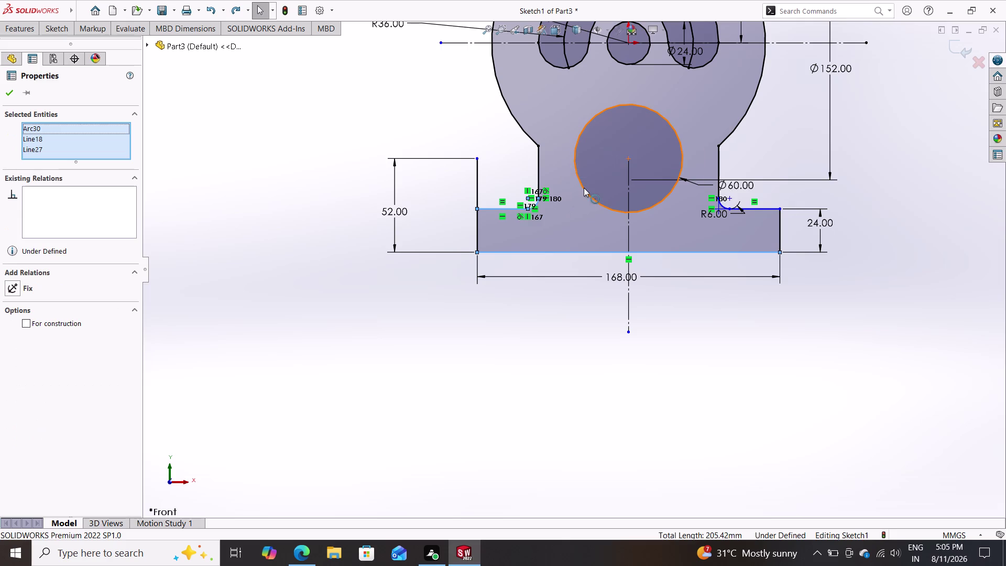
click(583, 187)
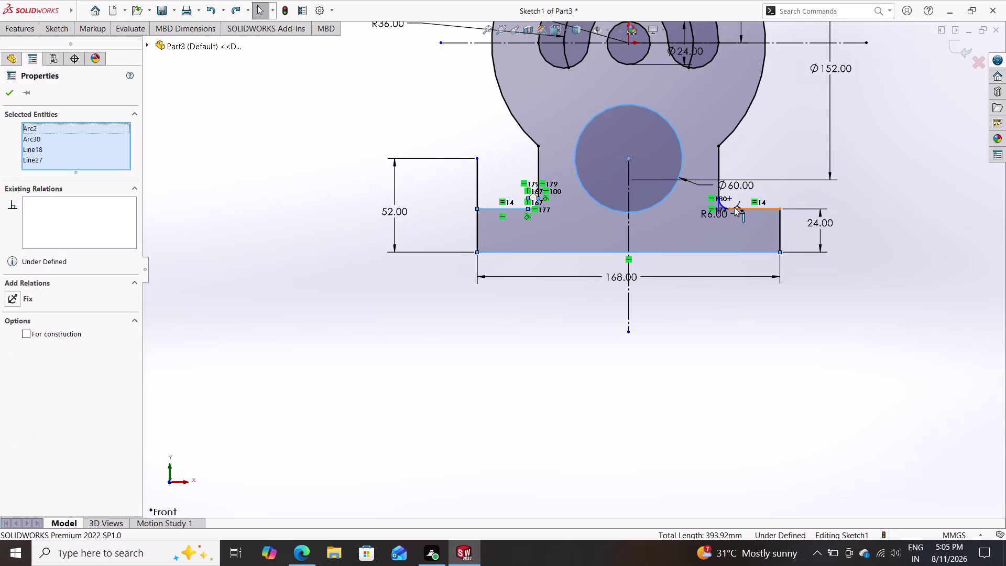
click(742, 206)
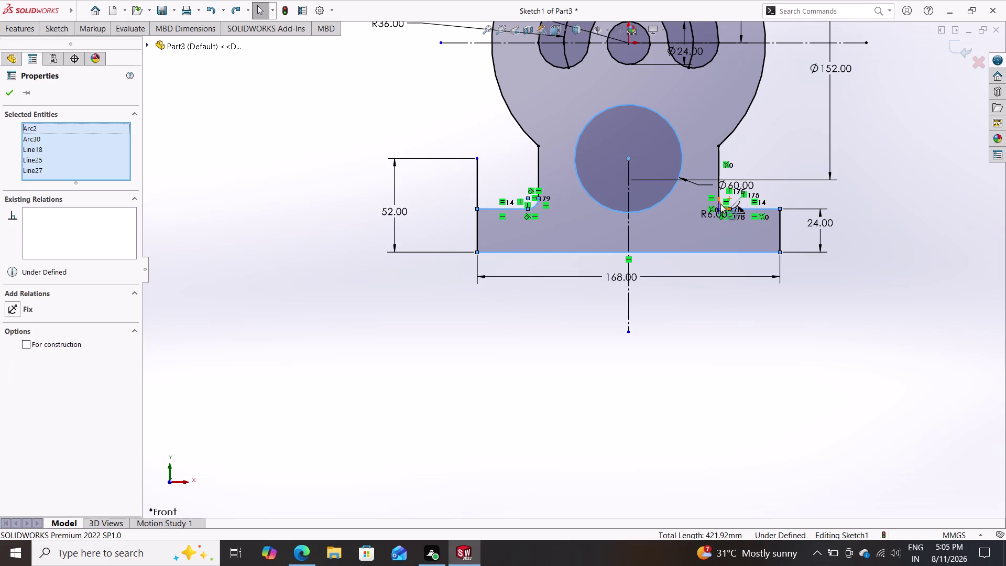
scroll(up, 3)
scroll(down, 3)
scroll(down, 3)
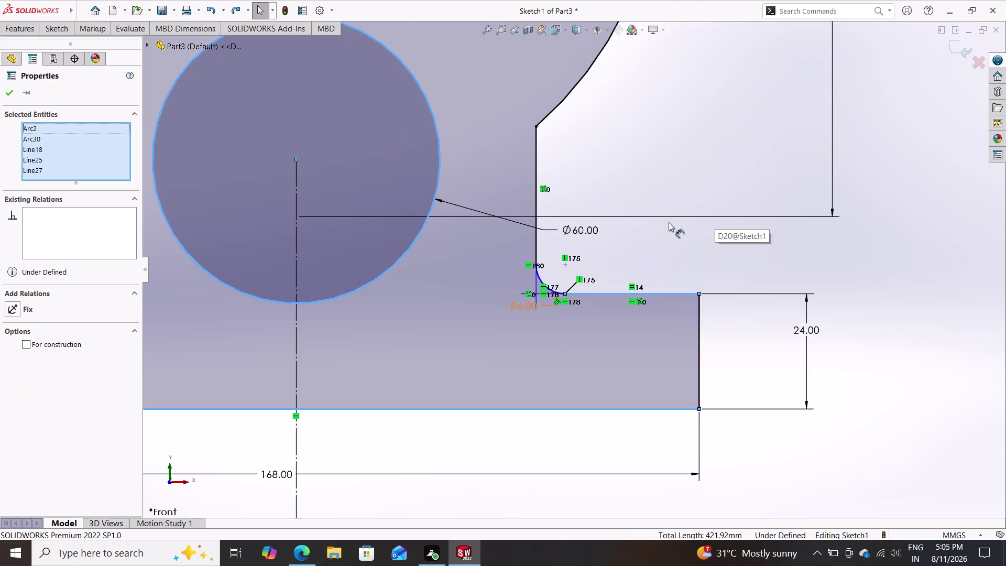
click(540, 279)
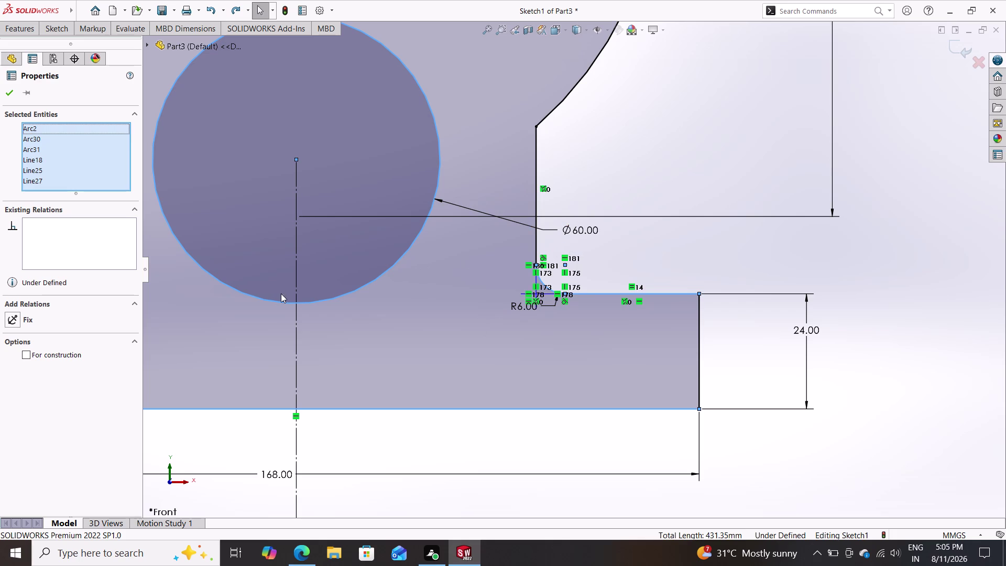
right_click(693, 248)
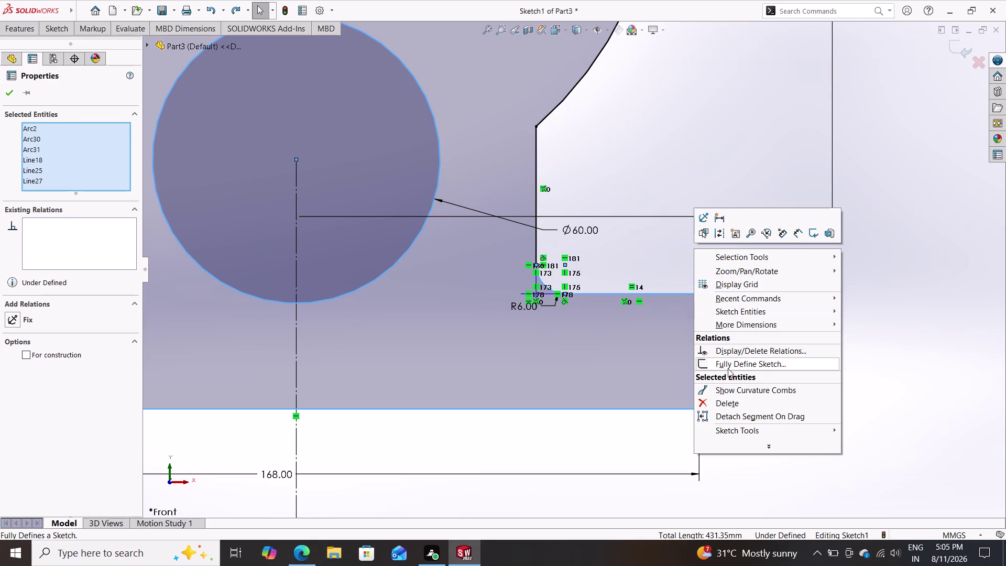
Run Fully Define Sketch on the selected entities only and apply it.
click(727, 368)
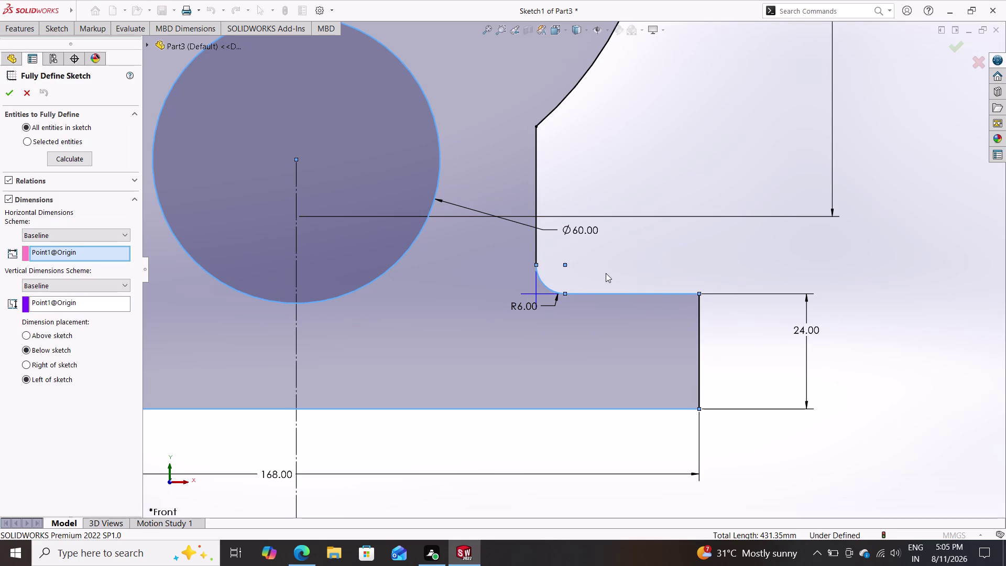
double_click(49, 139)
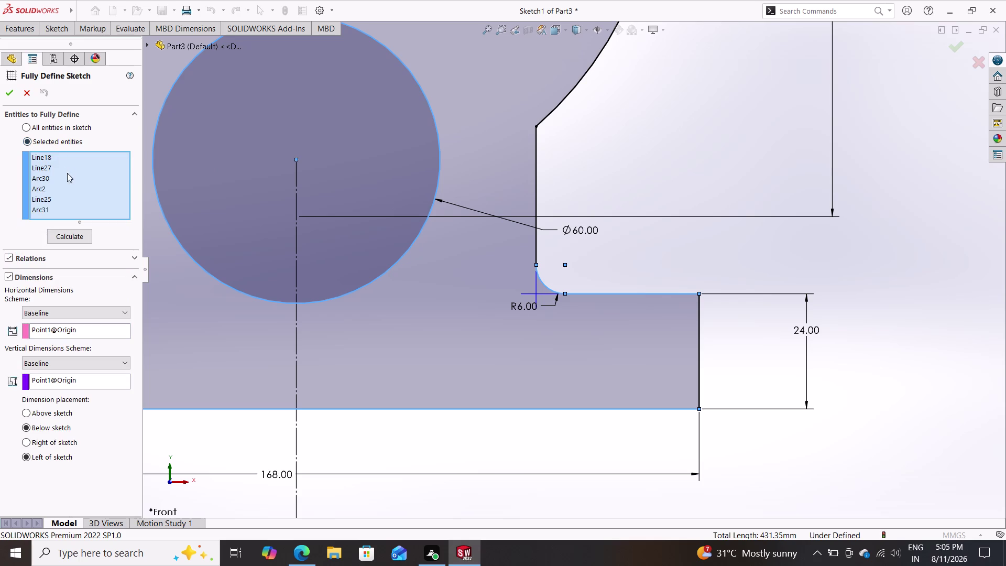
click(8, 95)
scroll(down, 3)
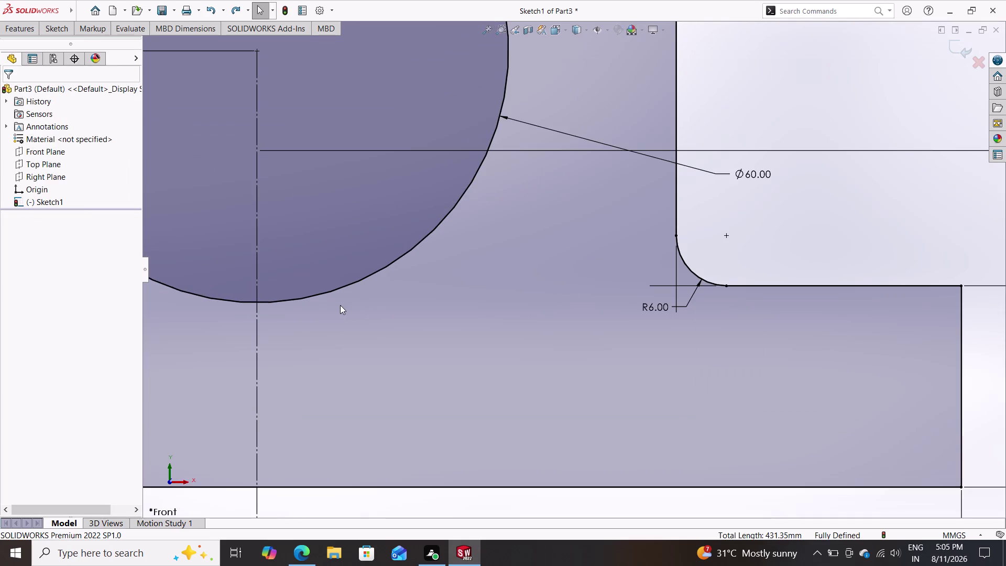
scroll(up, 3)
scroll(up, 3)
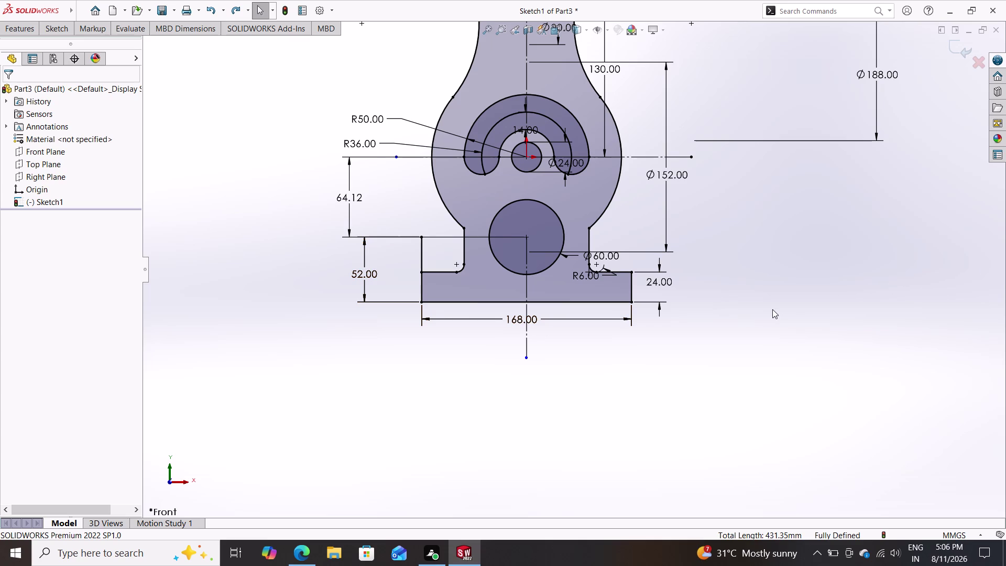
scroll(down, 3)
scroll(up, 3)
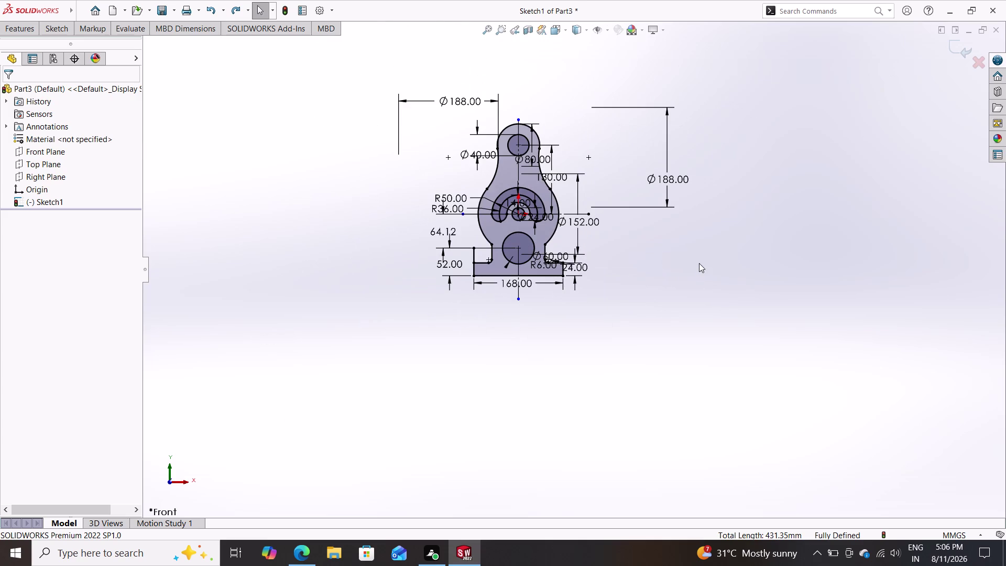
scroll(down, 3)
scroll(down, 3)
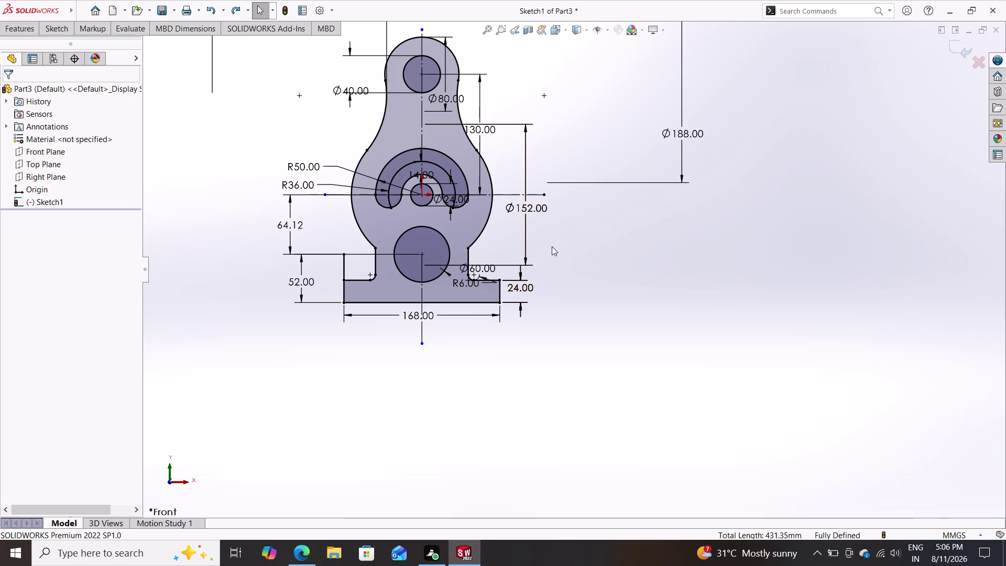
scroll(down, 3)
scroll(up, 3)
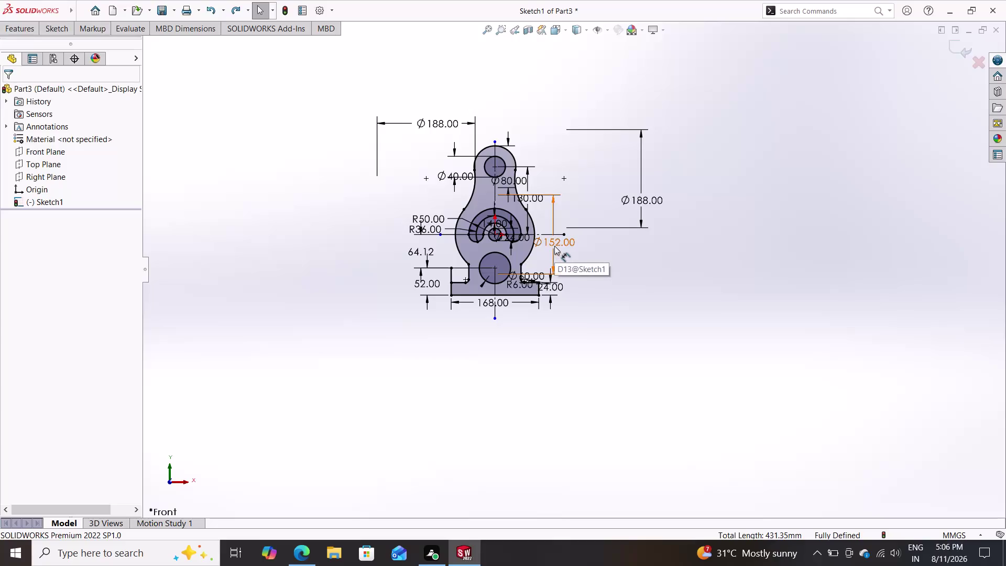
scroll(down, 3)
scroll(down, 3)
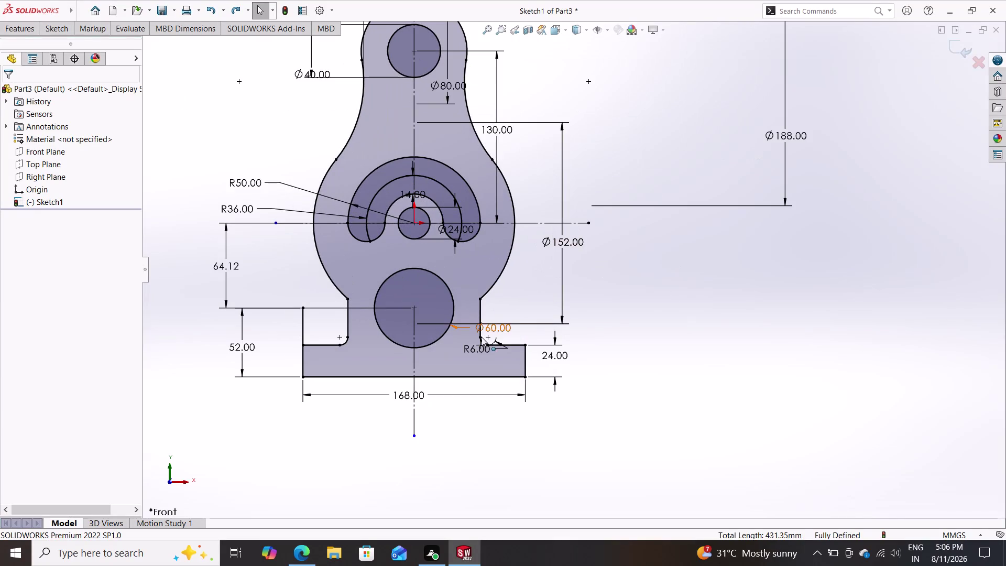
scroll(down, 3)
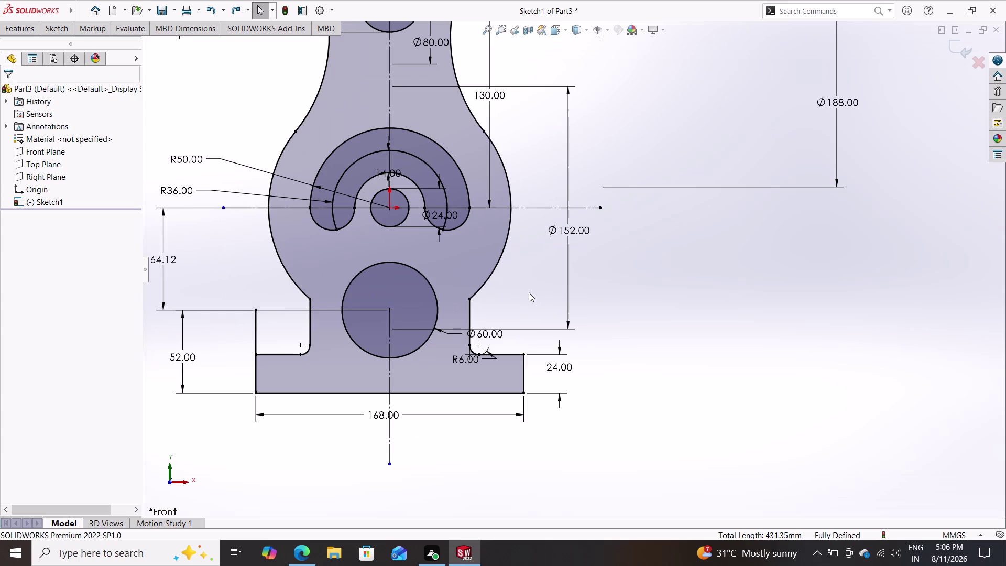
scroll(down, 3)
scroll(up, 3)
scroll(up, 3)
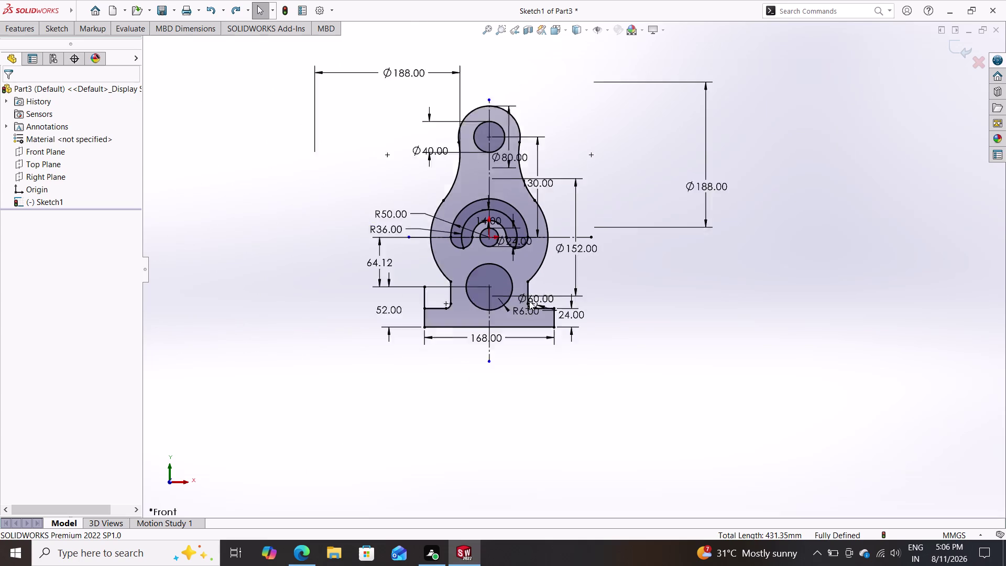
scroll(down, 3)
scroll(down, 3)
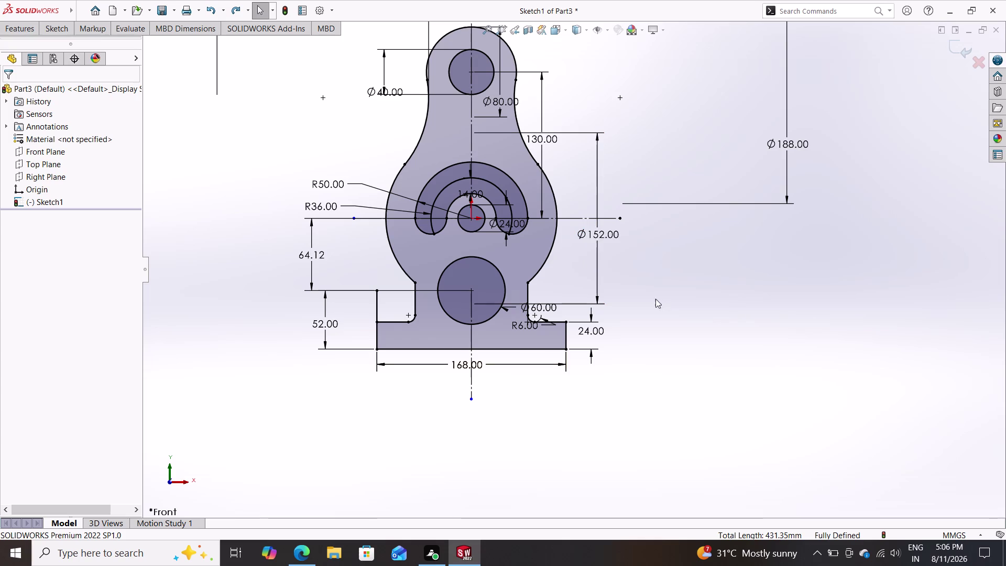
scroll(down, 3)
scroll(up, 3)
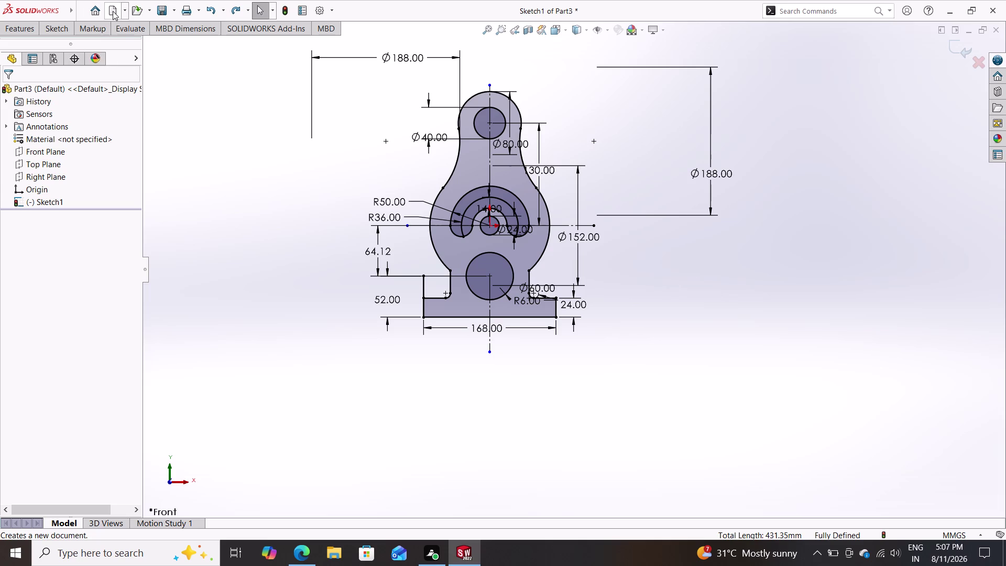
click(163, 9)
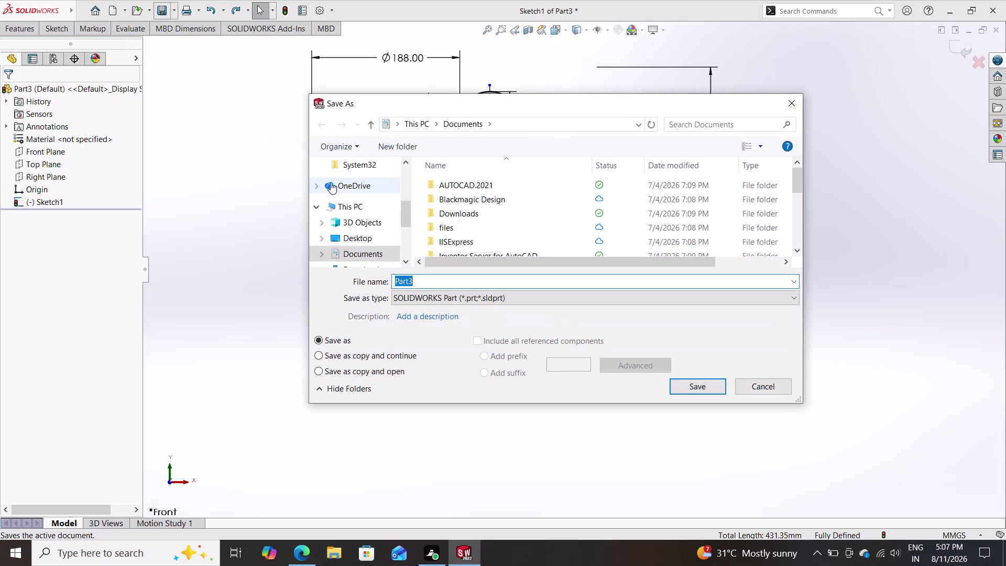
Save the part under the file name '2d 8'.
text(2)
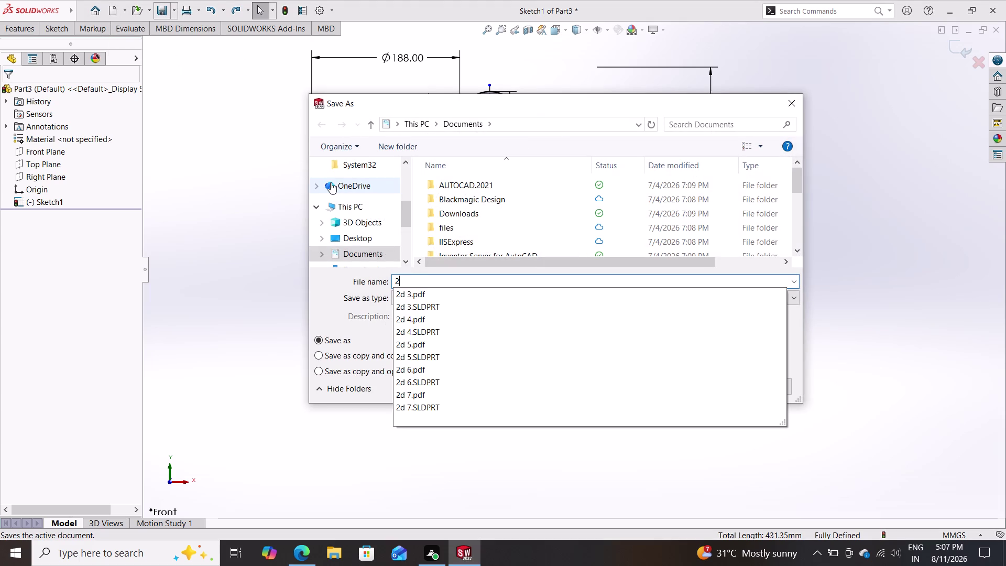
text(d)
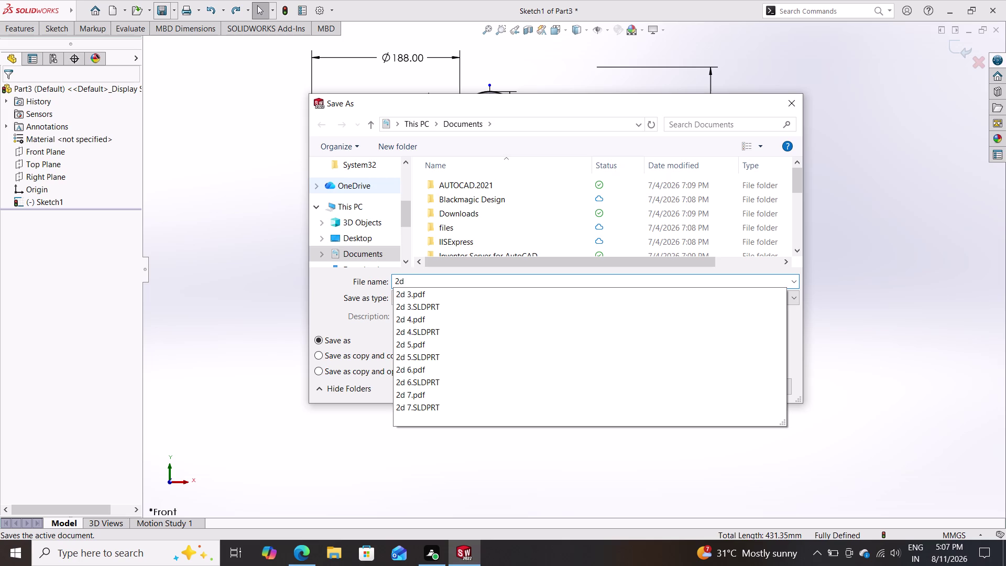
key(space)
key(8)
key(Return)
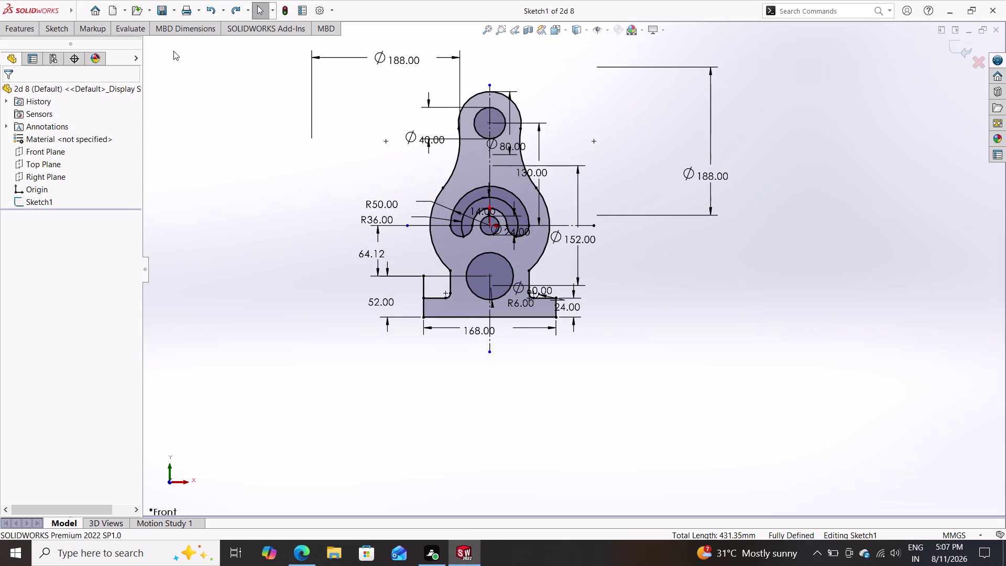
click(175, 8)
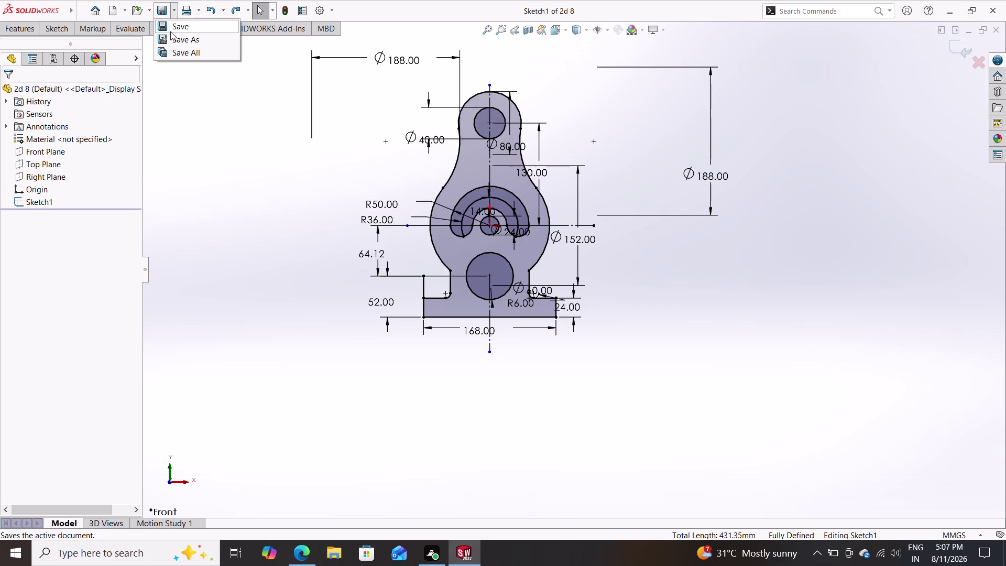
Save a copy of the lever as an Adobe Portable Document Format (*.pdf) file.
click(170, 35)
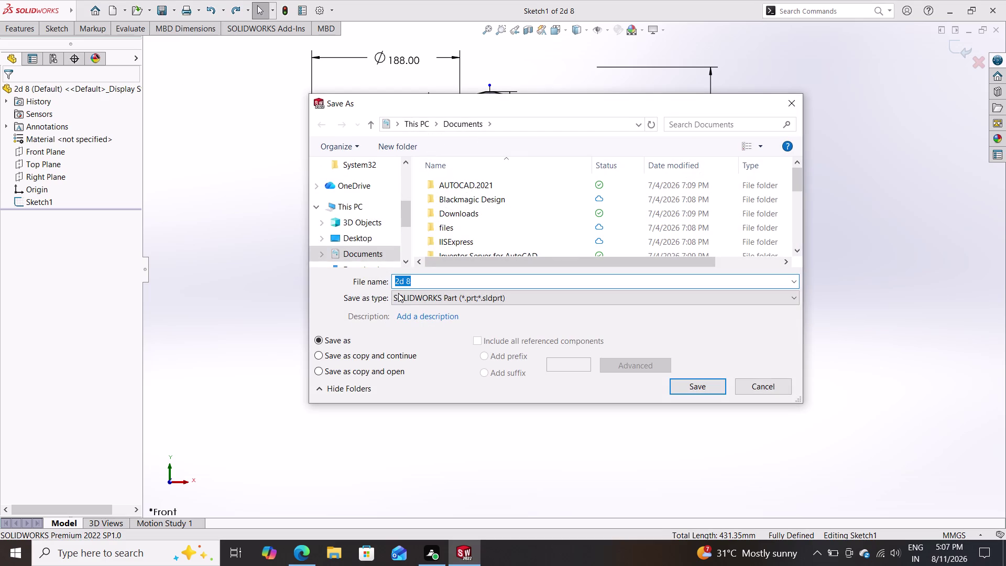
double_click(407, 296)
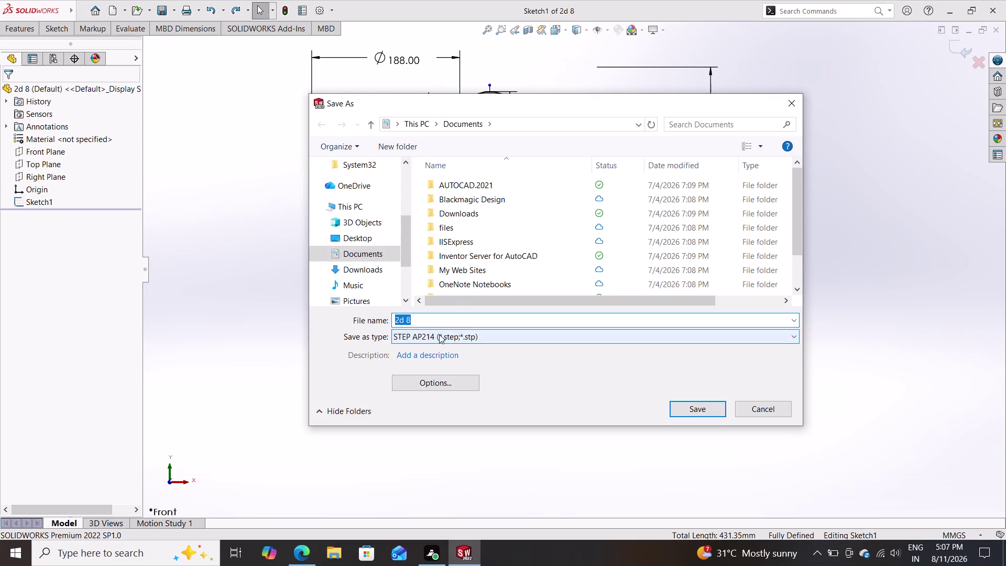
click(439, 334)
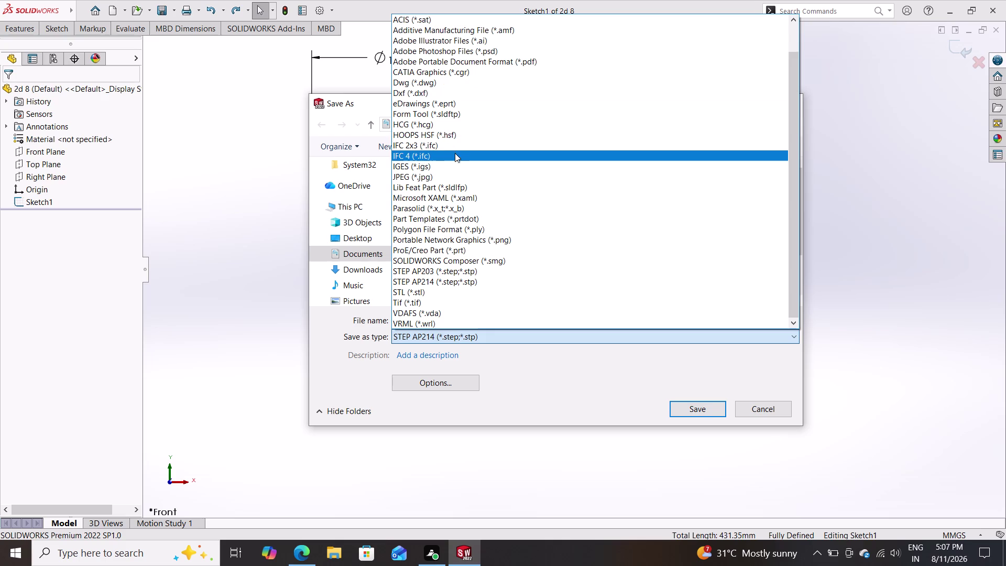
scroll(down, 3)
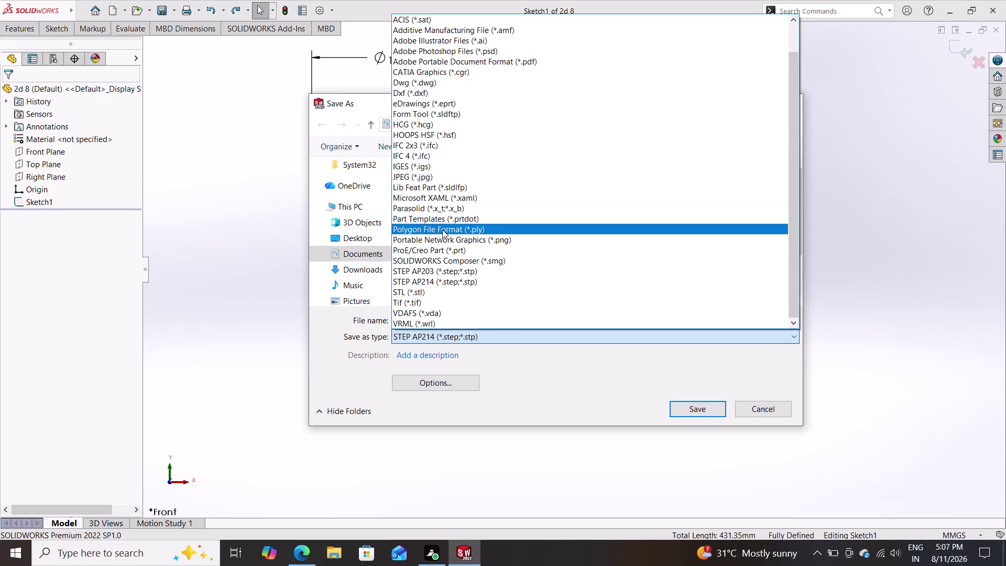
scroll(up, 3)
scroll(up, 3)
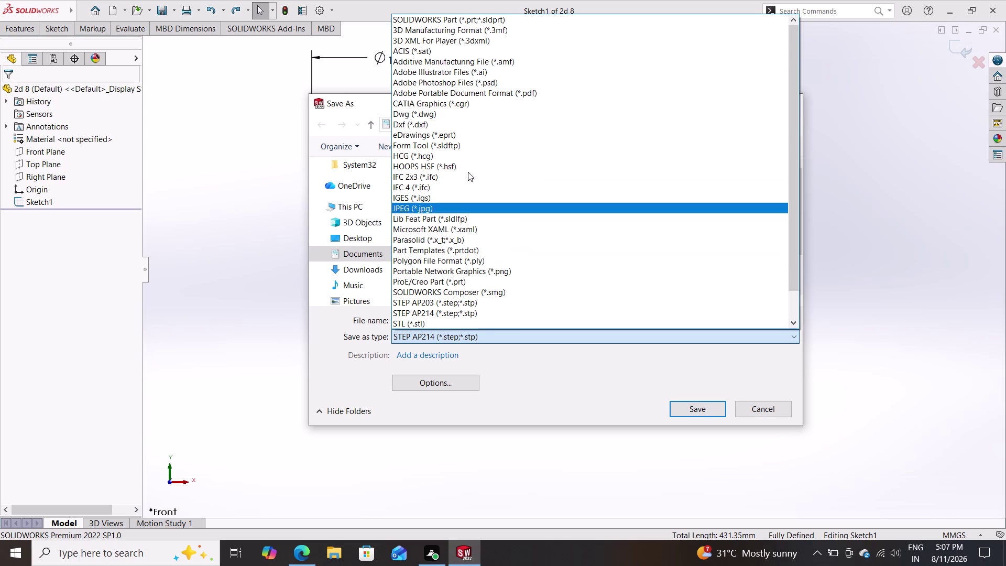
click(513, 94)
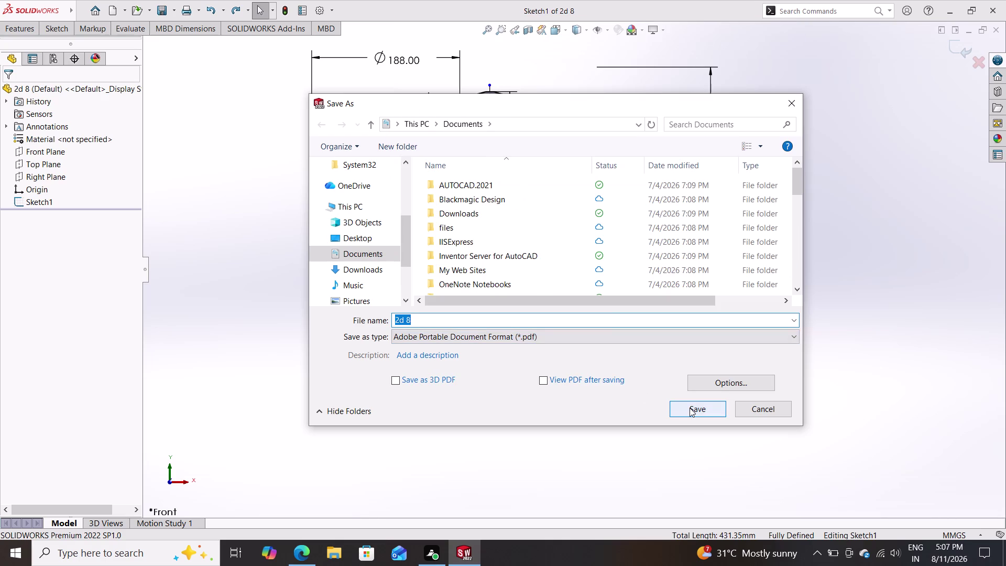
click(689, 407)
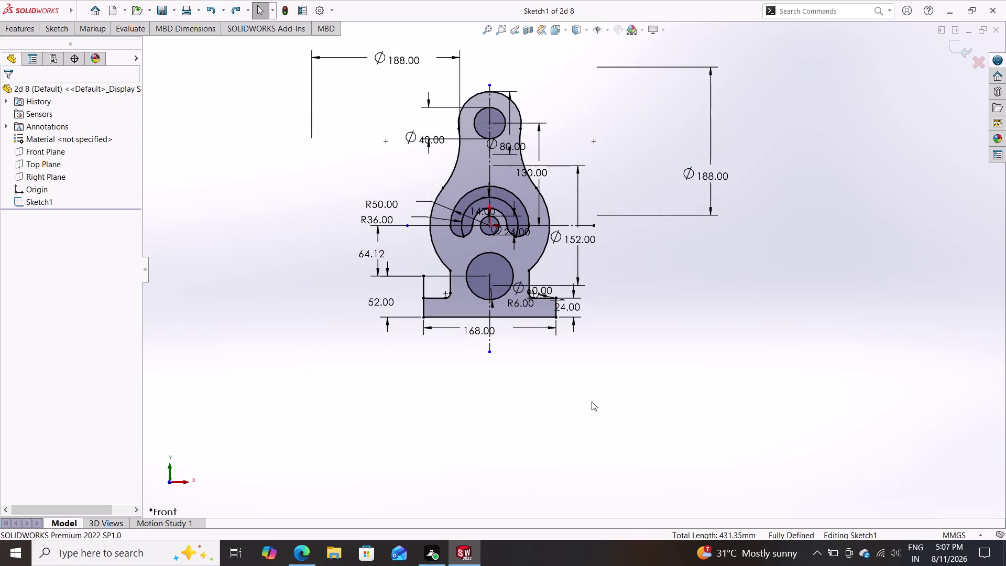